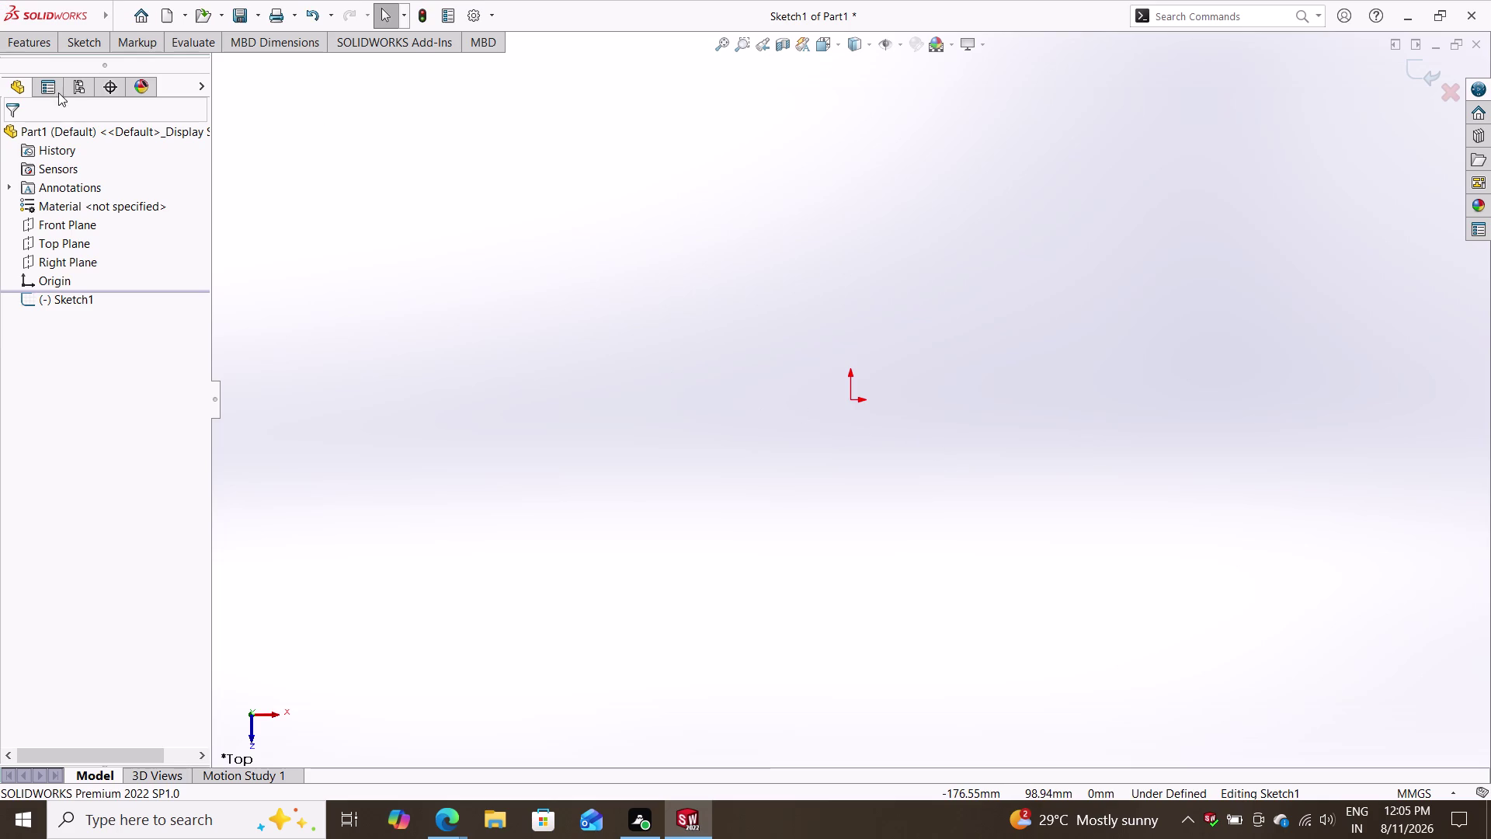
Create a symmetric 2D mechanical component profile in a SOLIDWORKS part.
Show the Sketch commands and start the Circle tool in the empty top-plane sketch.
click(78, 45)
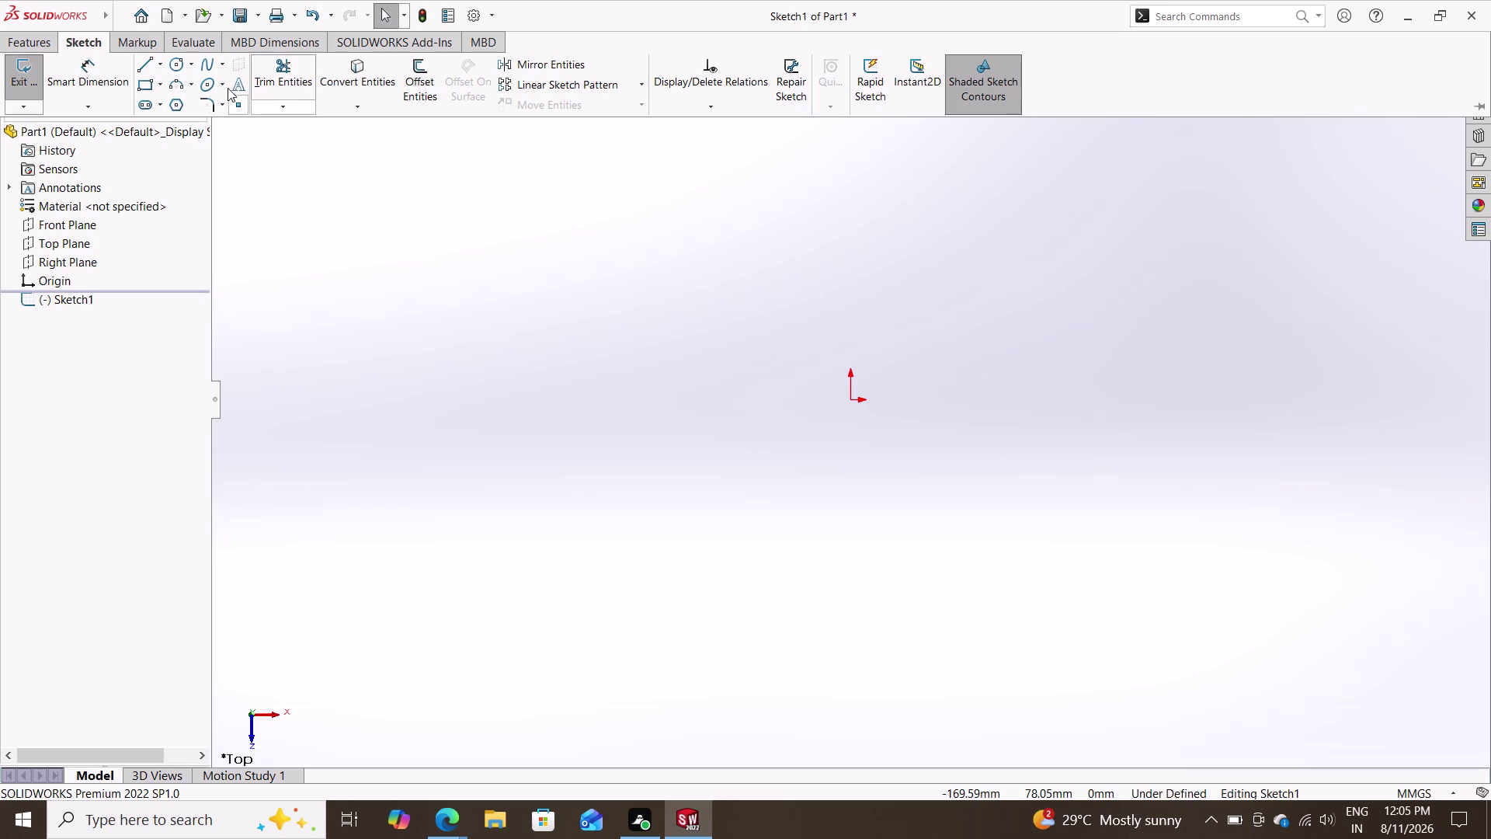
click(170, 59)
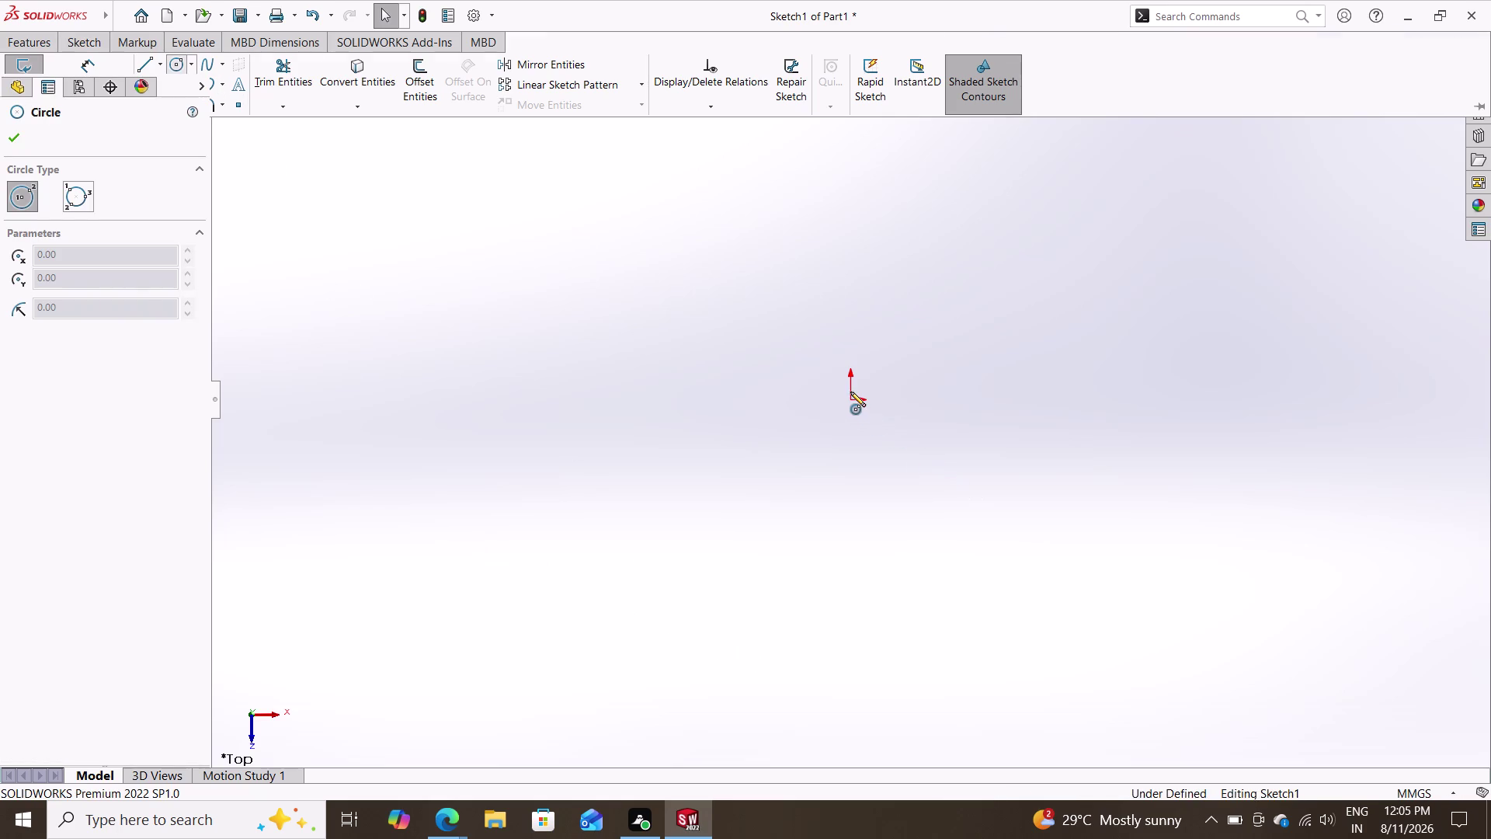
Draw a smaller inner circle and a larger outer circle, both centred on the origin.
click(850, 397)
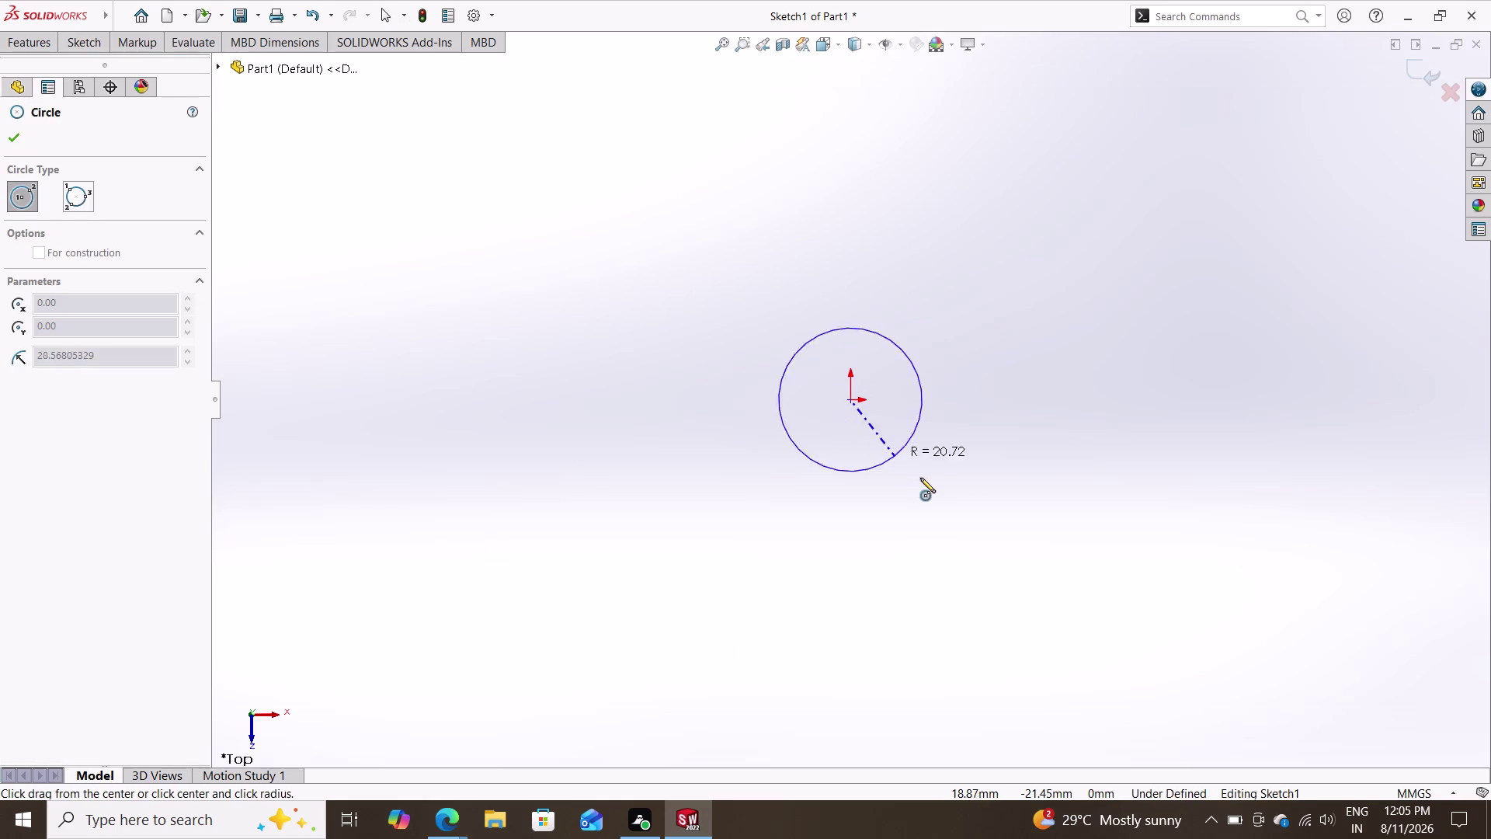
click(937, 506)
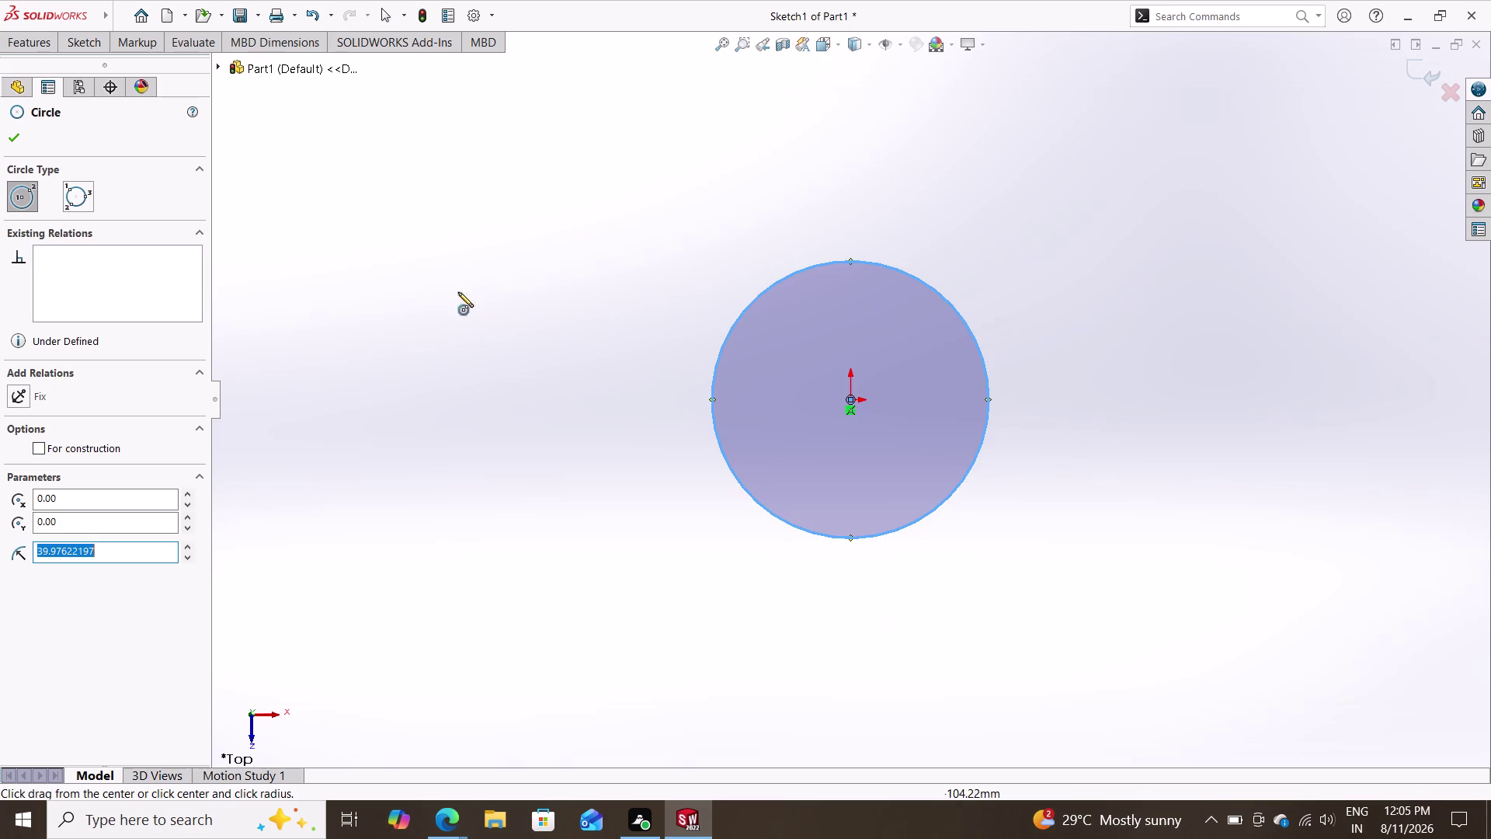
click(75, 52)
click(172, 62)
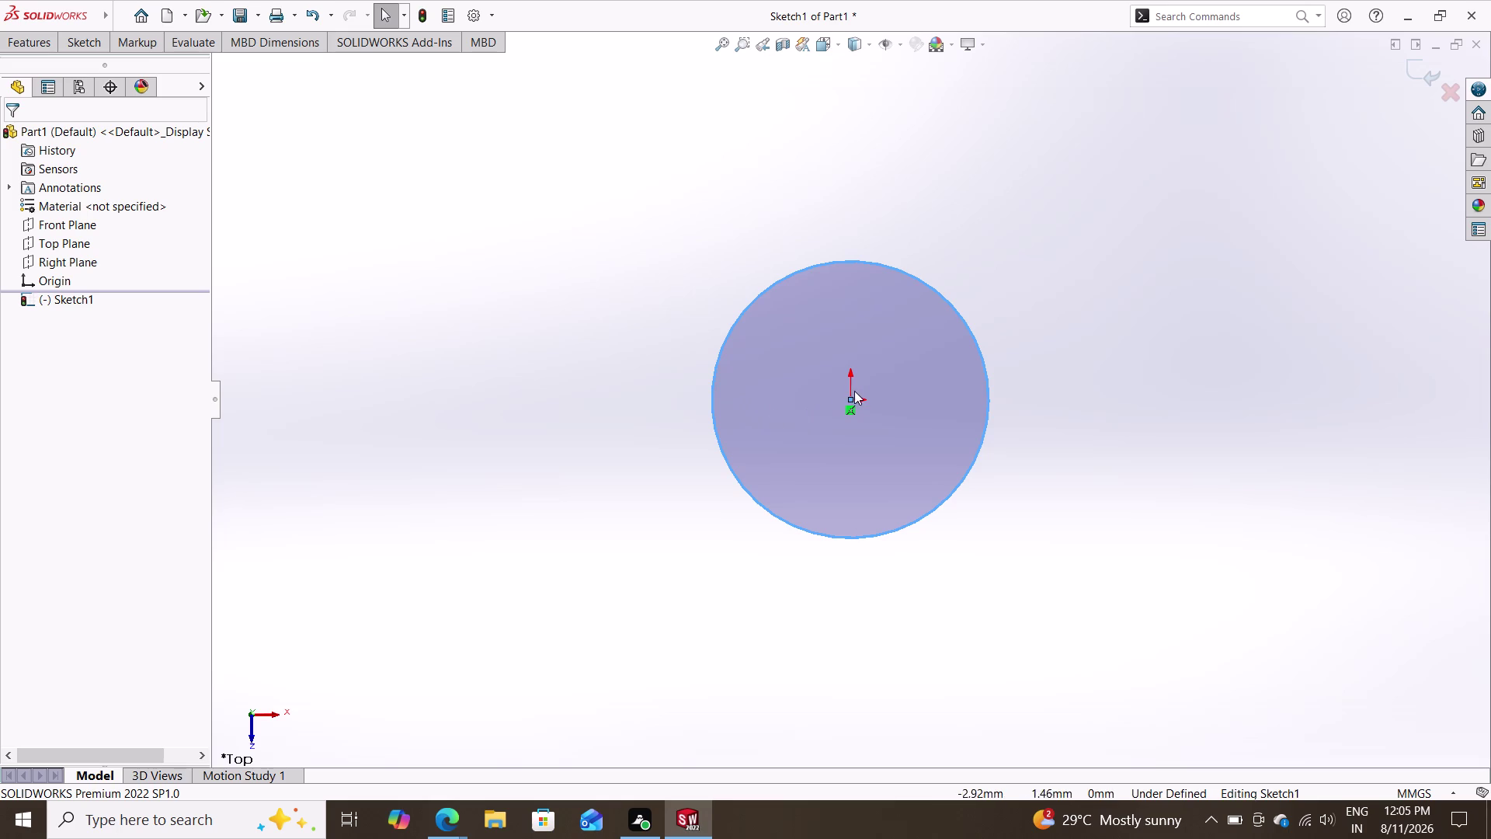
click(86, 41)
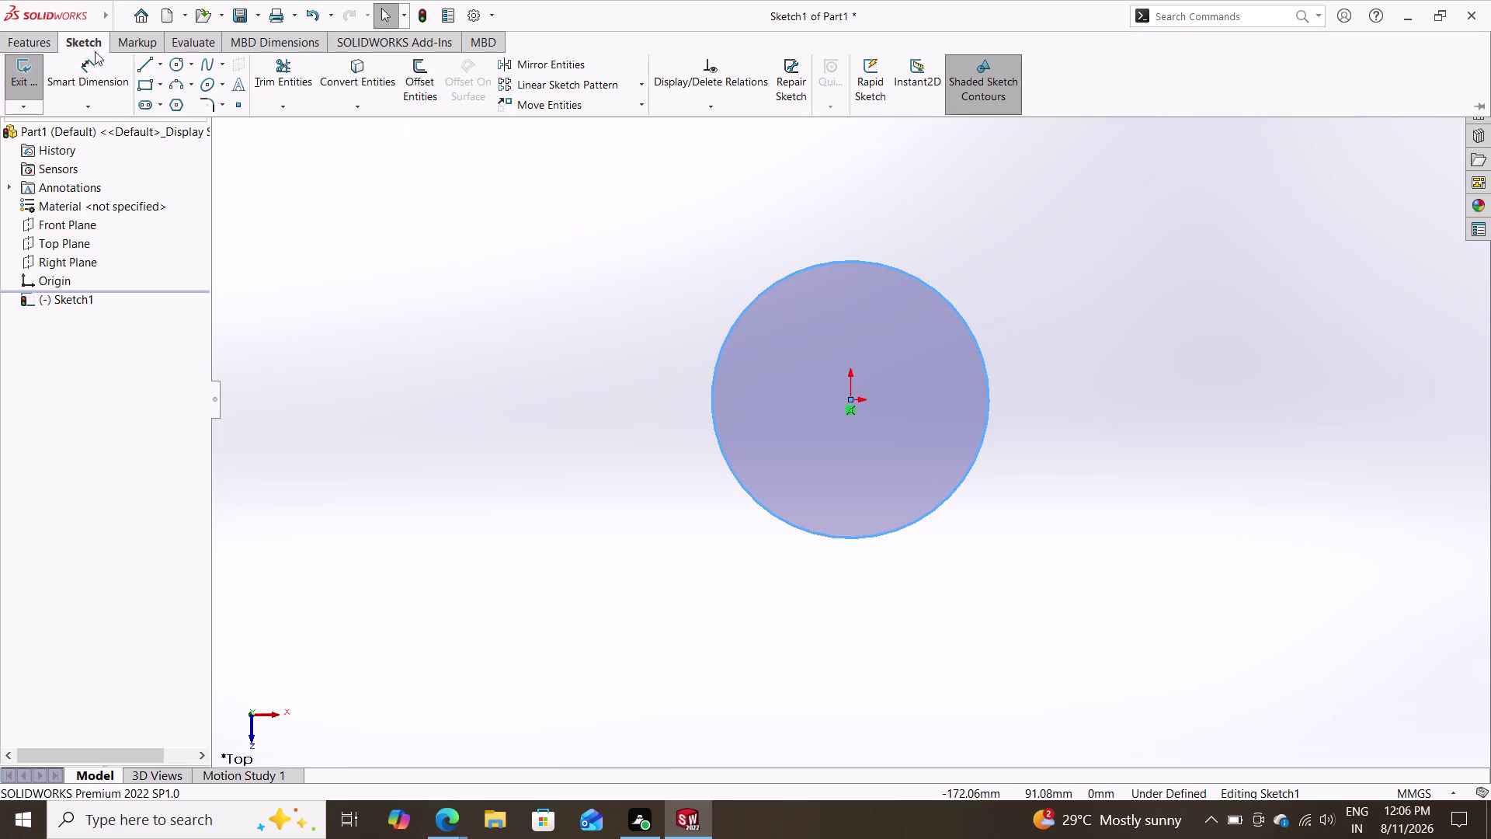
click(181, 73)
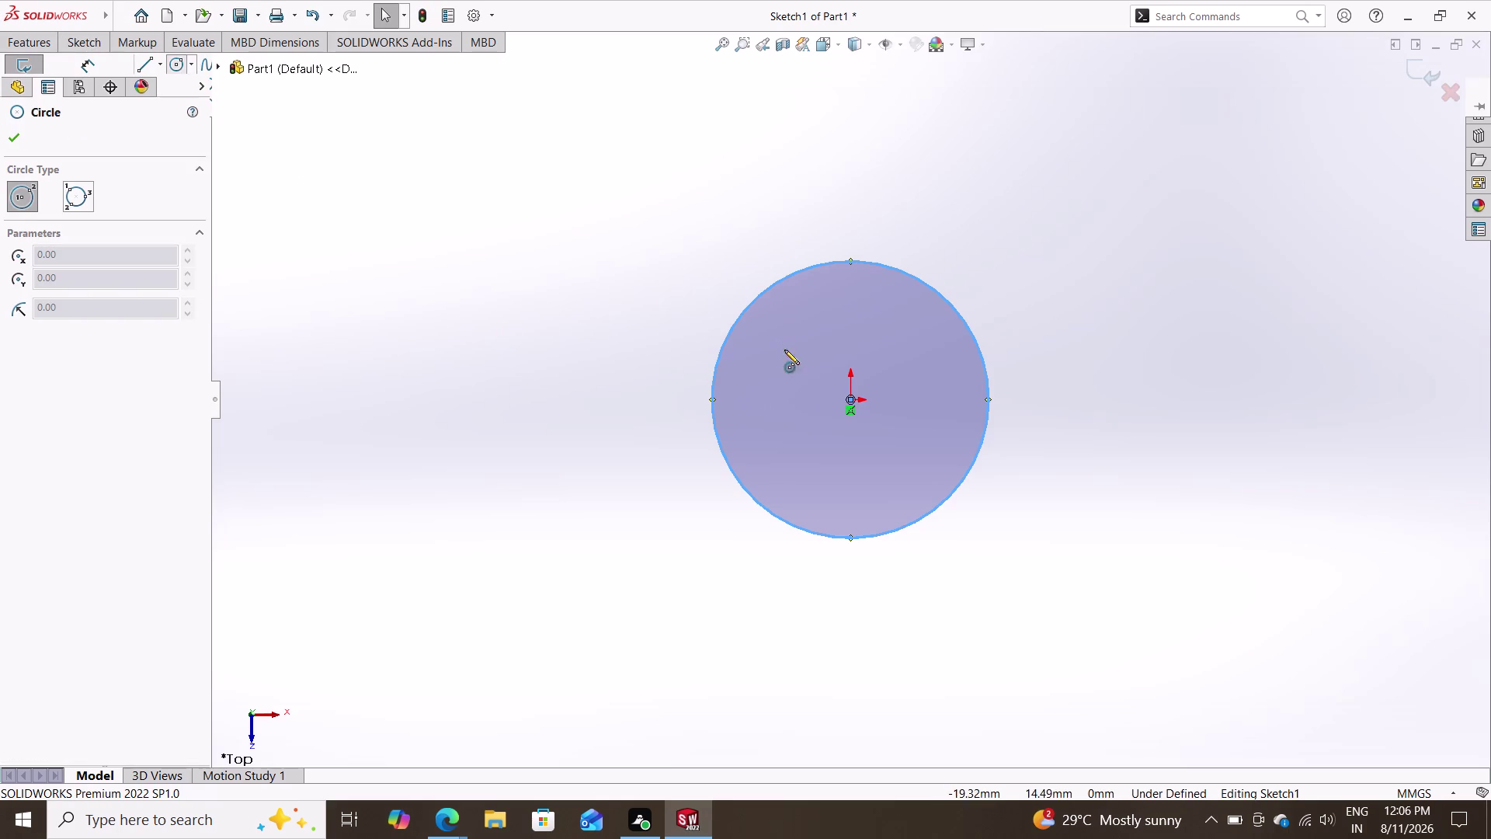
click(851, 401)
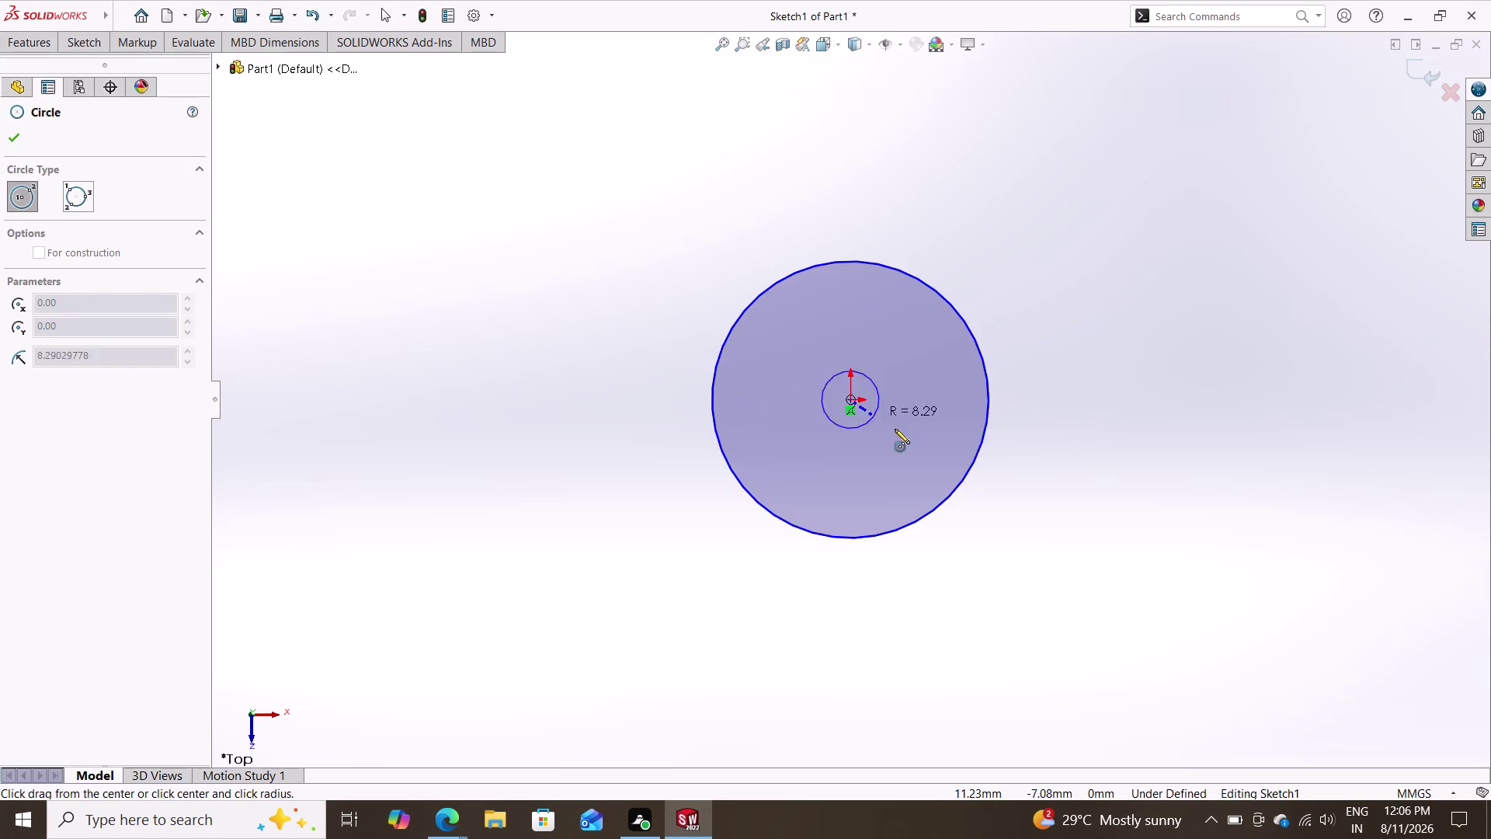
click(1048, 576)
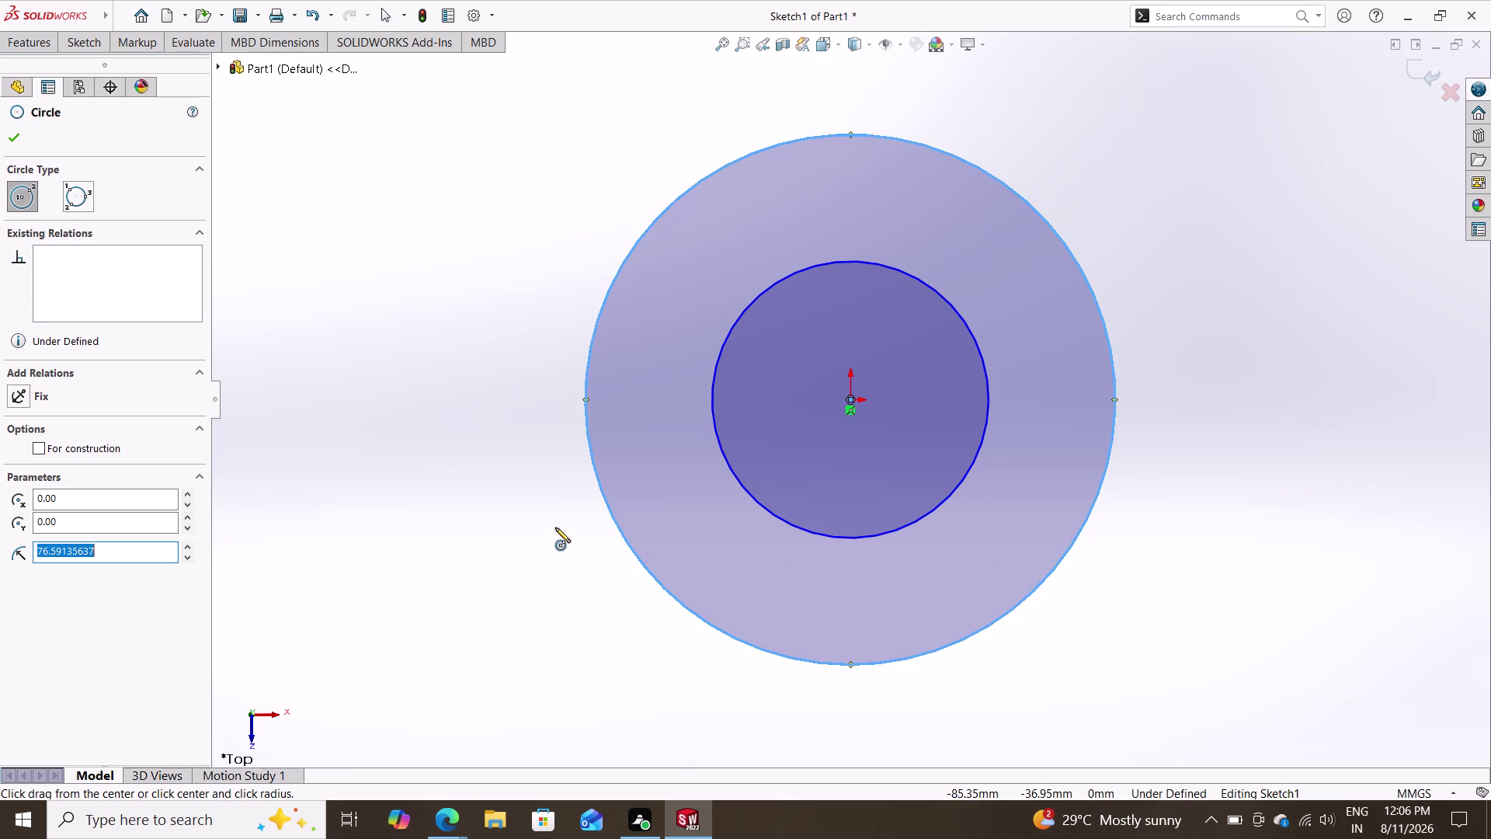
key(Escape)
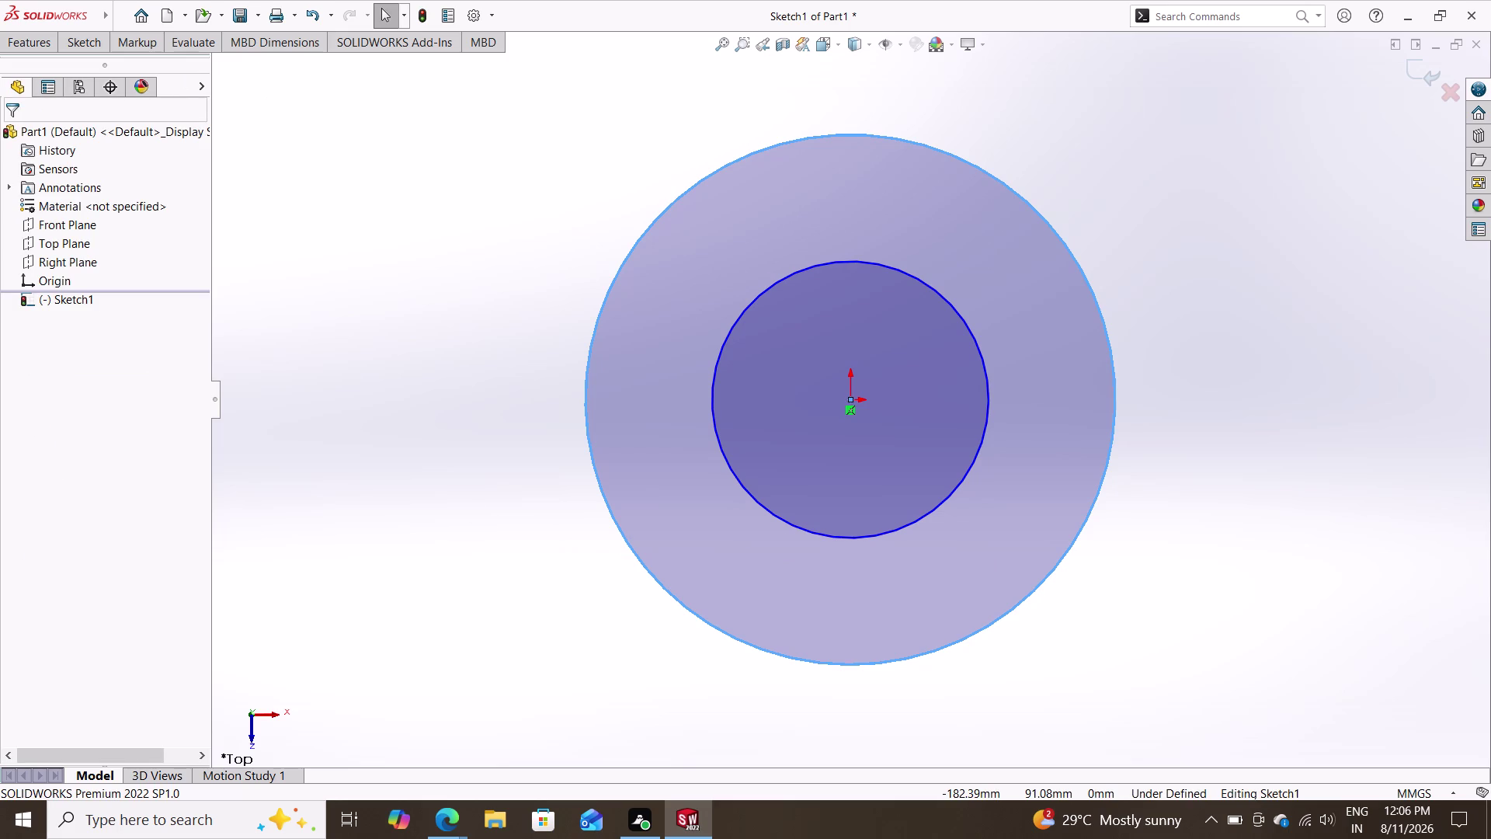
click(78, 35)
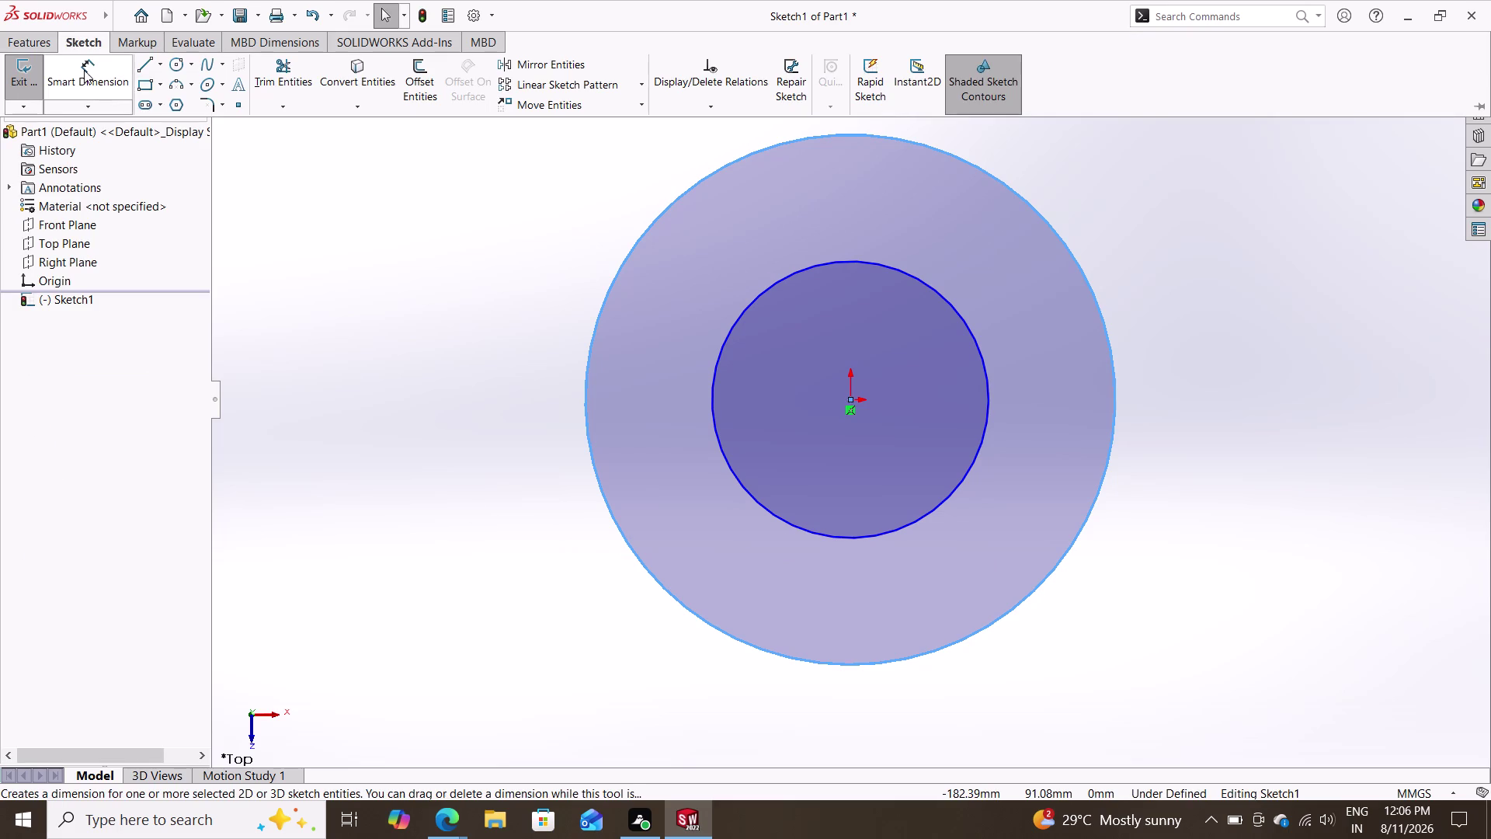
Dimension the inner circle to a 26 mm diameter.
click(84, 75)
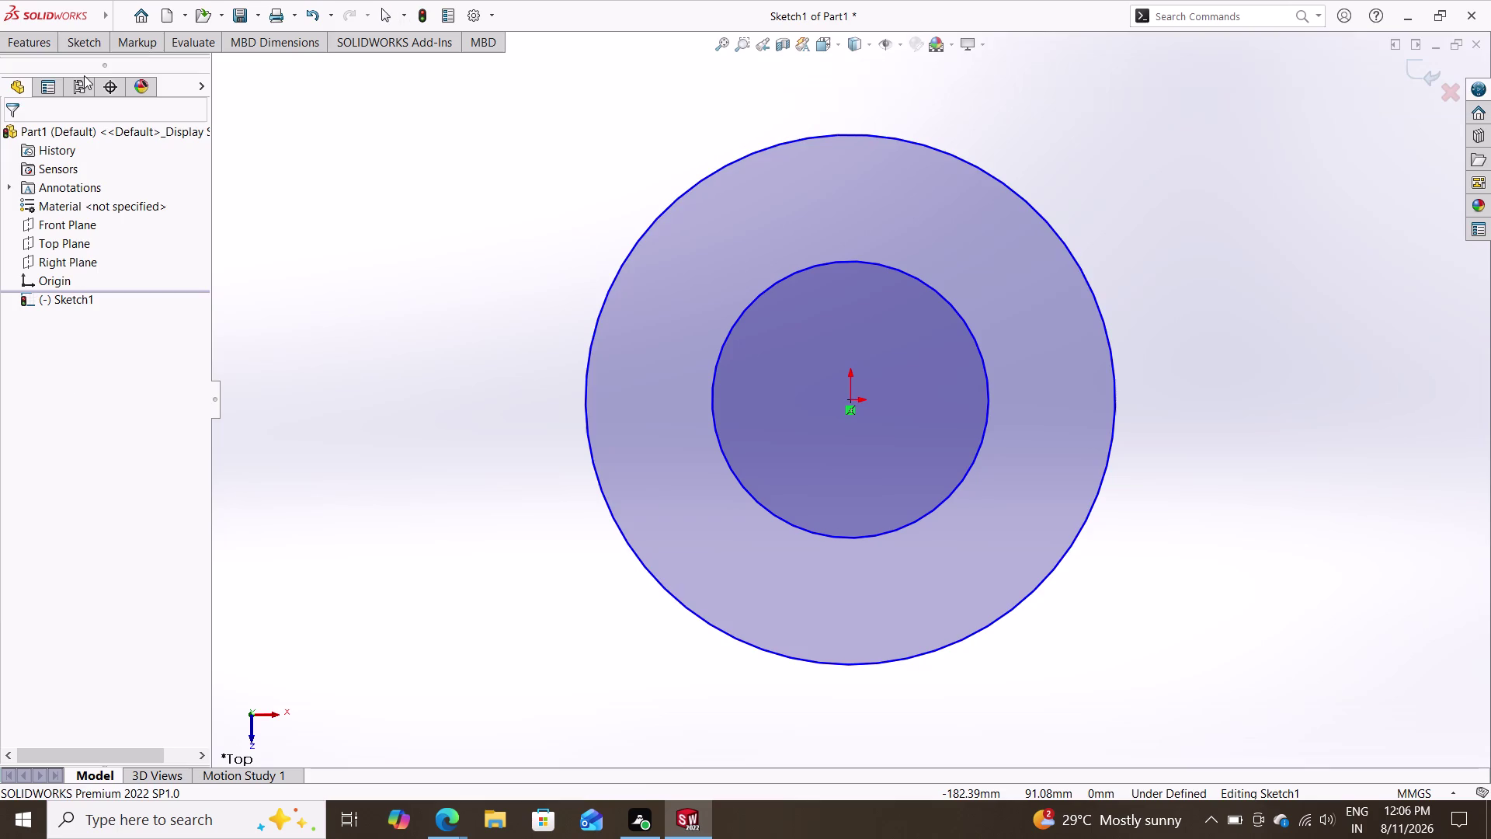
click(932, 291)
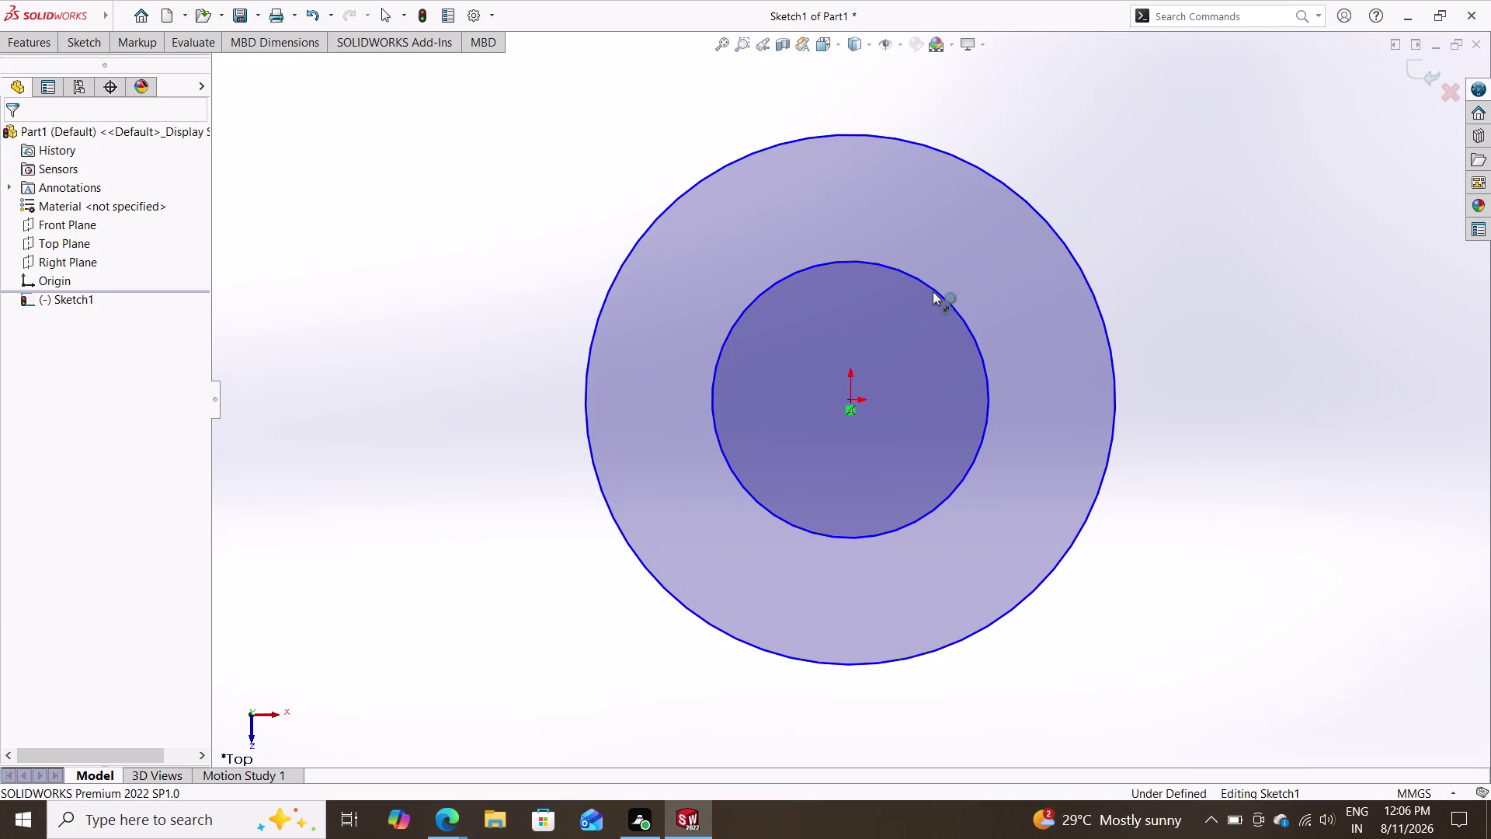
click(1090, 192)
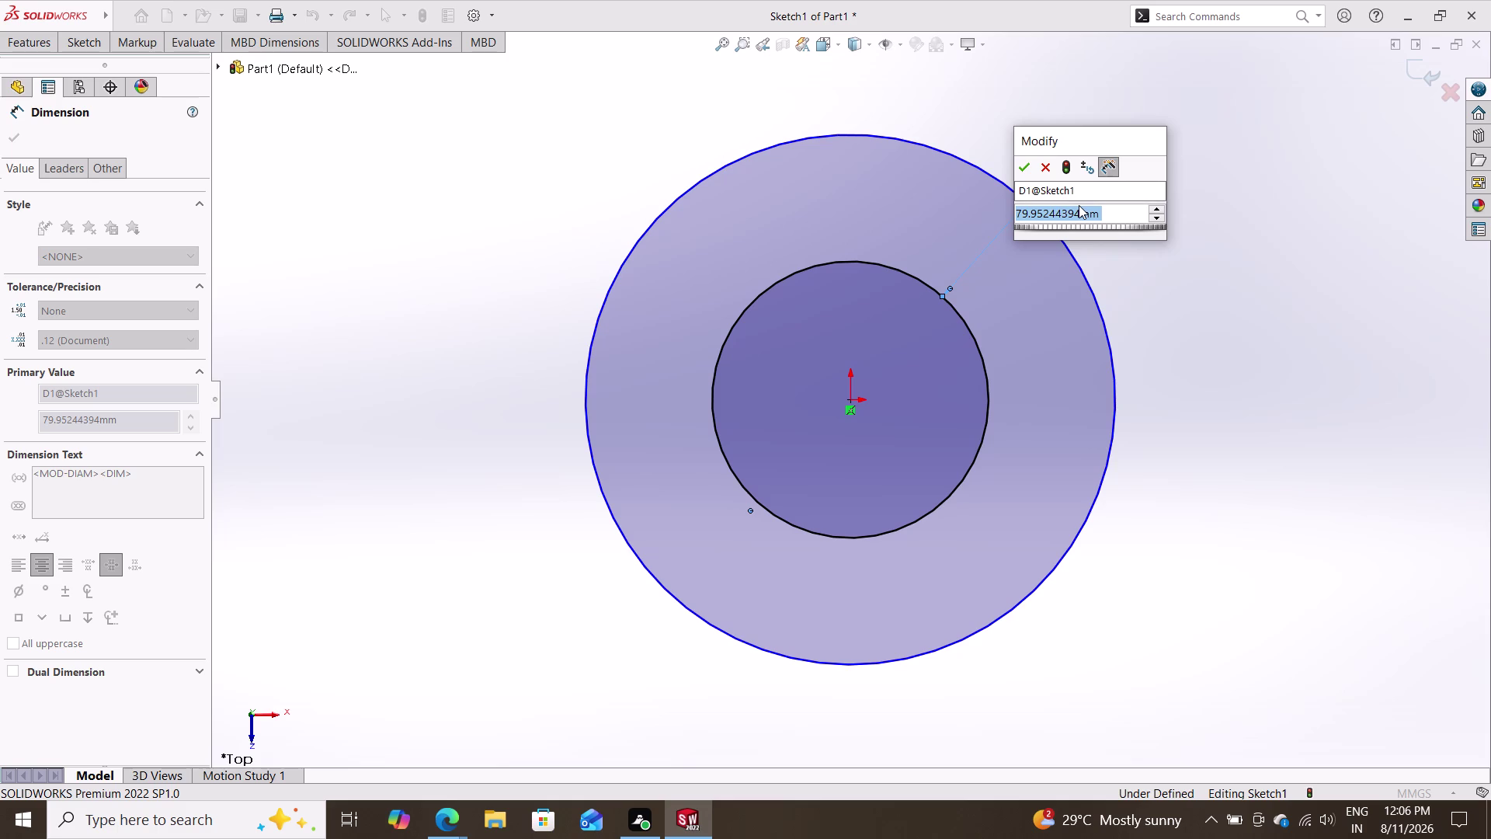
text(26)
key(Return)
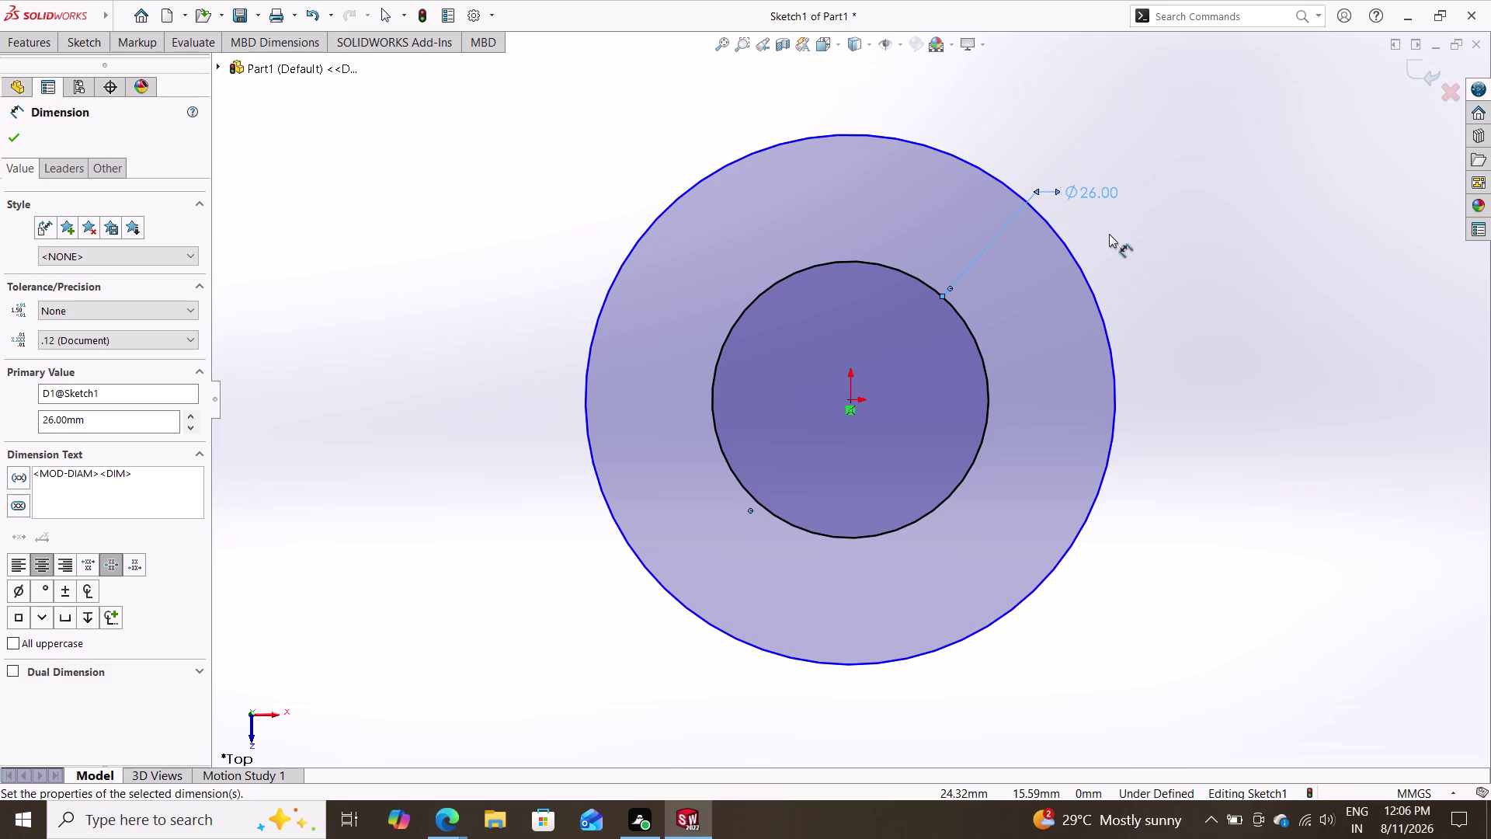
Dimension the outer circle to a 90 mm diameter, fully defining the sketch.
click(1080, 263)
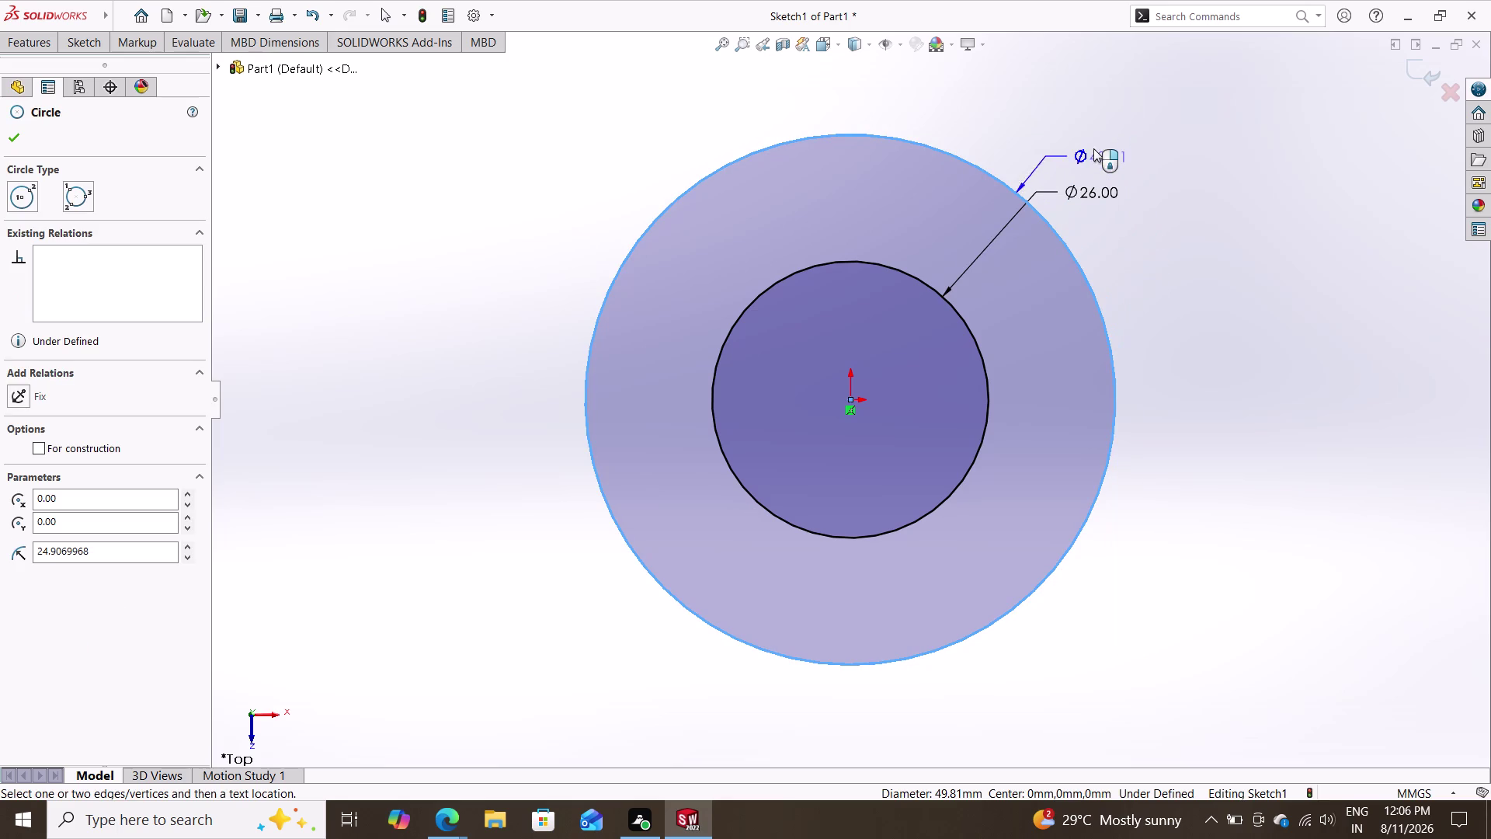
click(1076, 141)
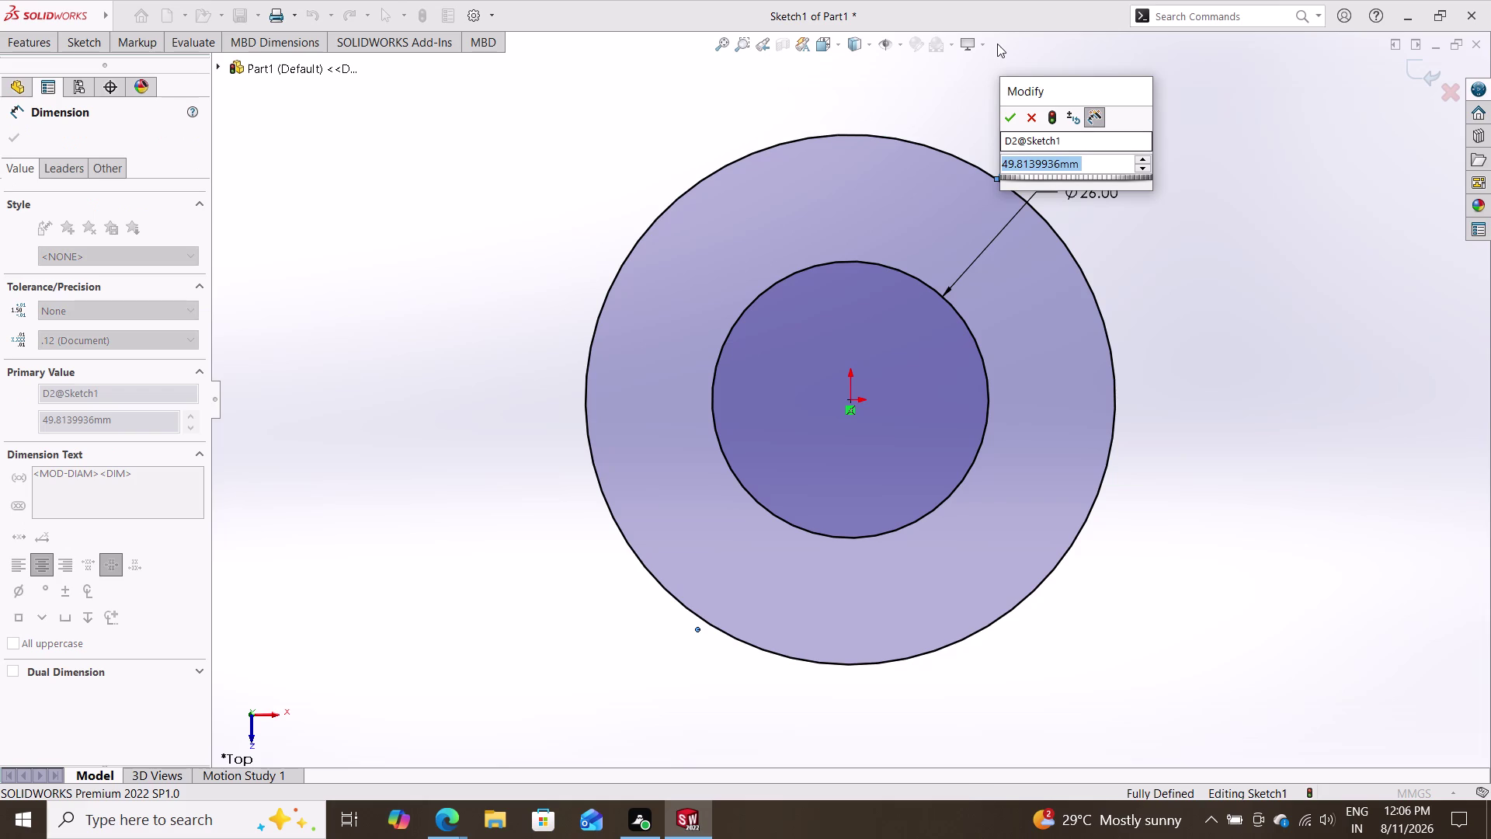
text(90)
key(Return)
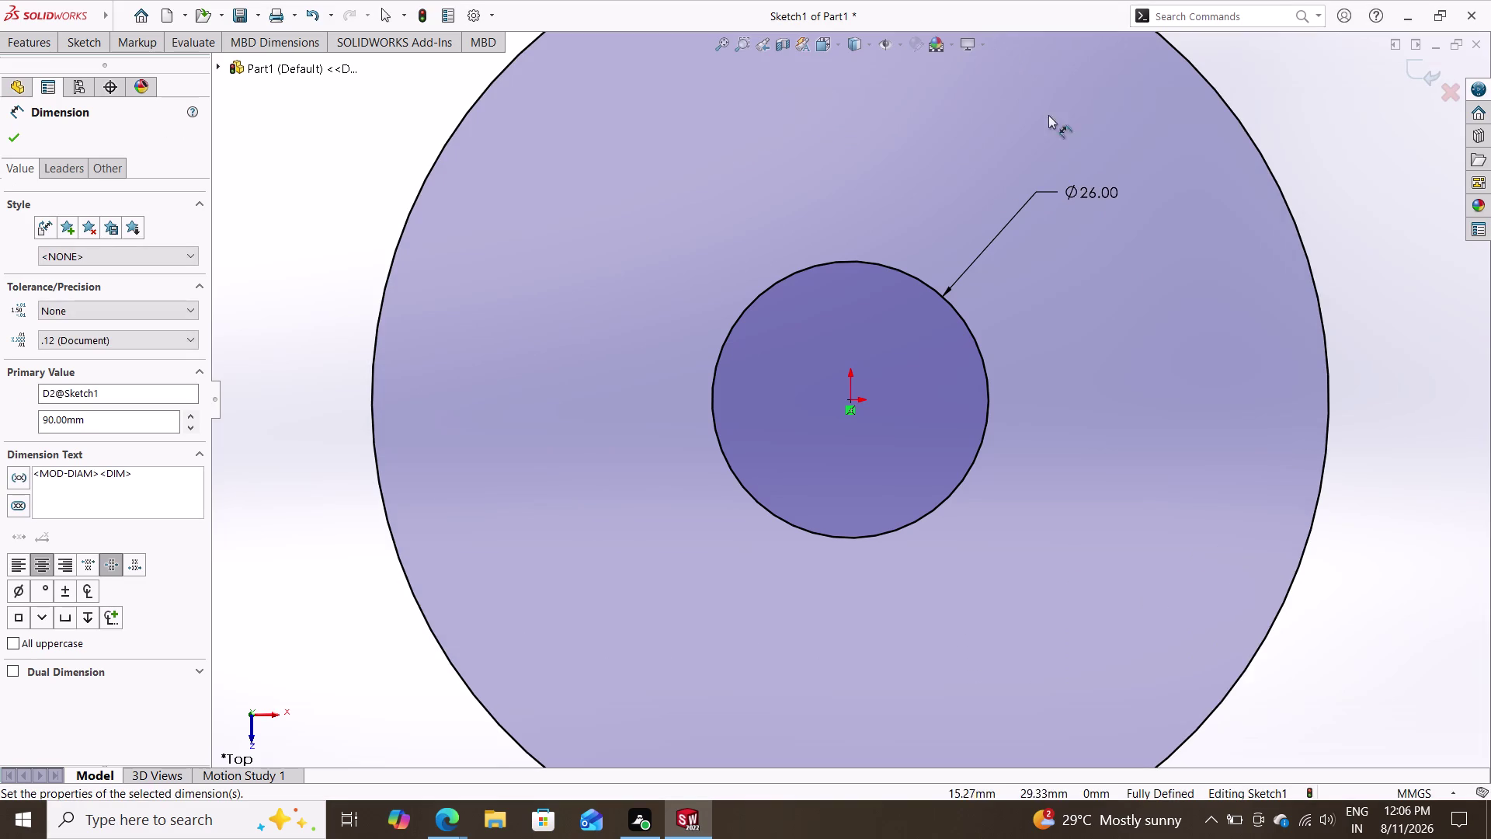
scroll(down, 3)
scroll(up, 3)
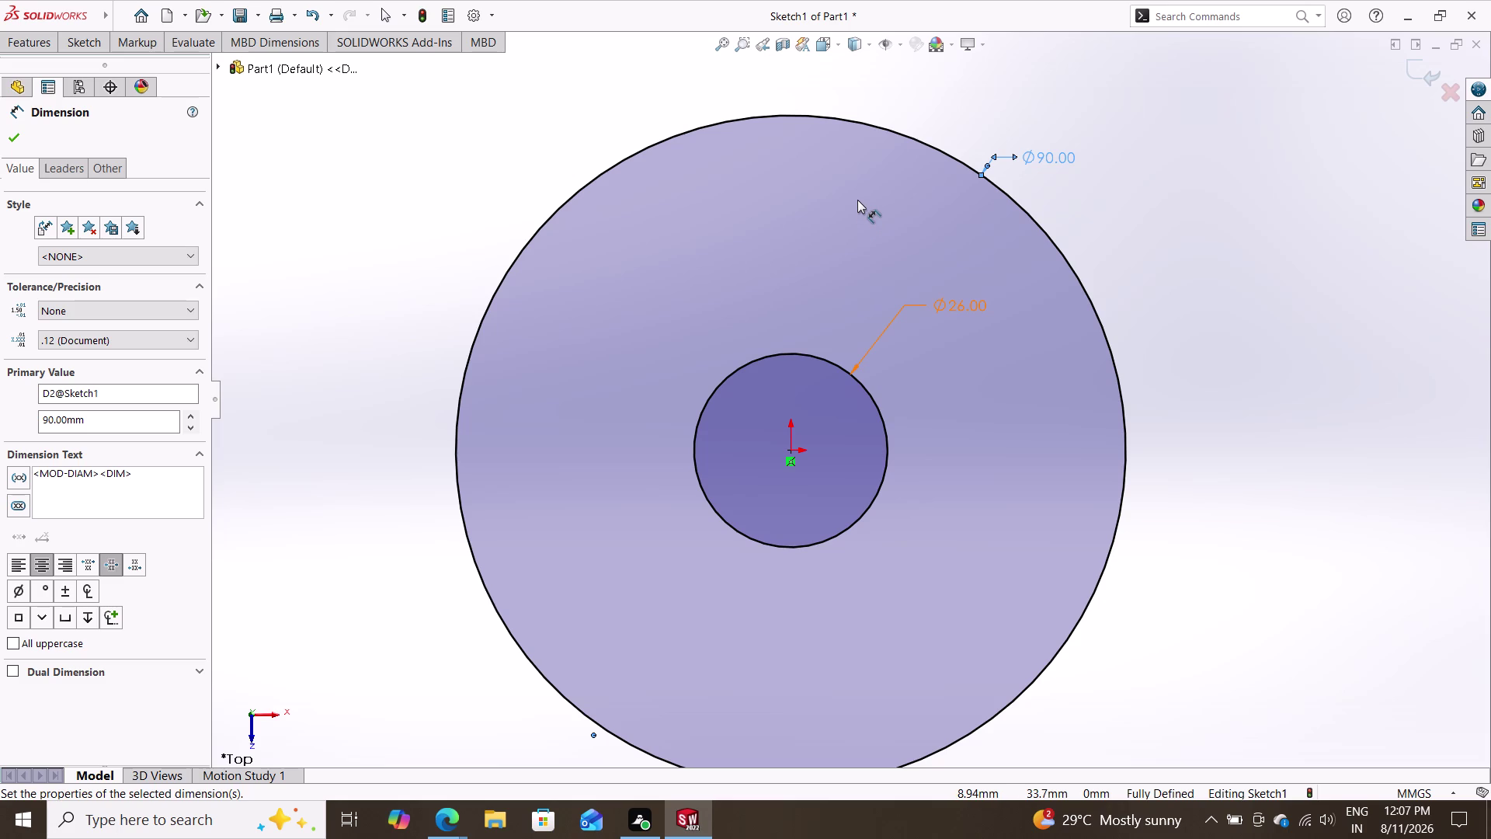
key(Escape)
key(Escape)
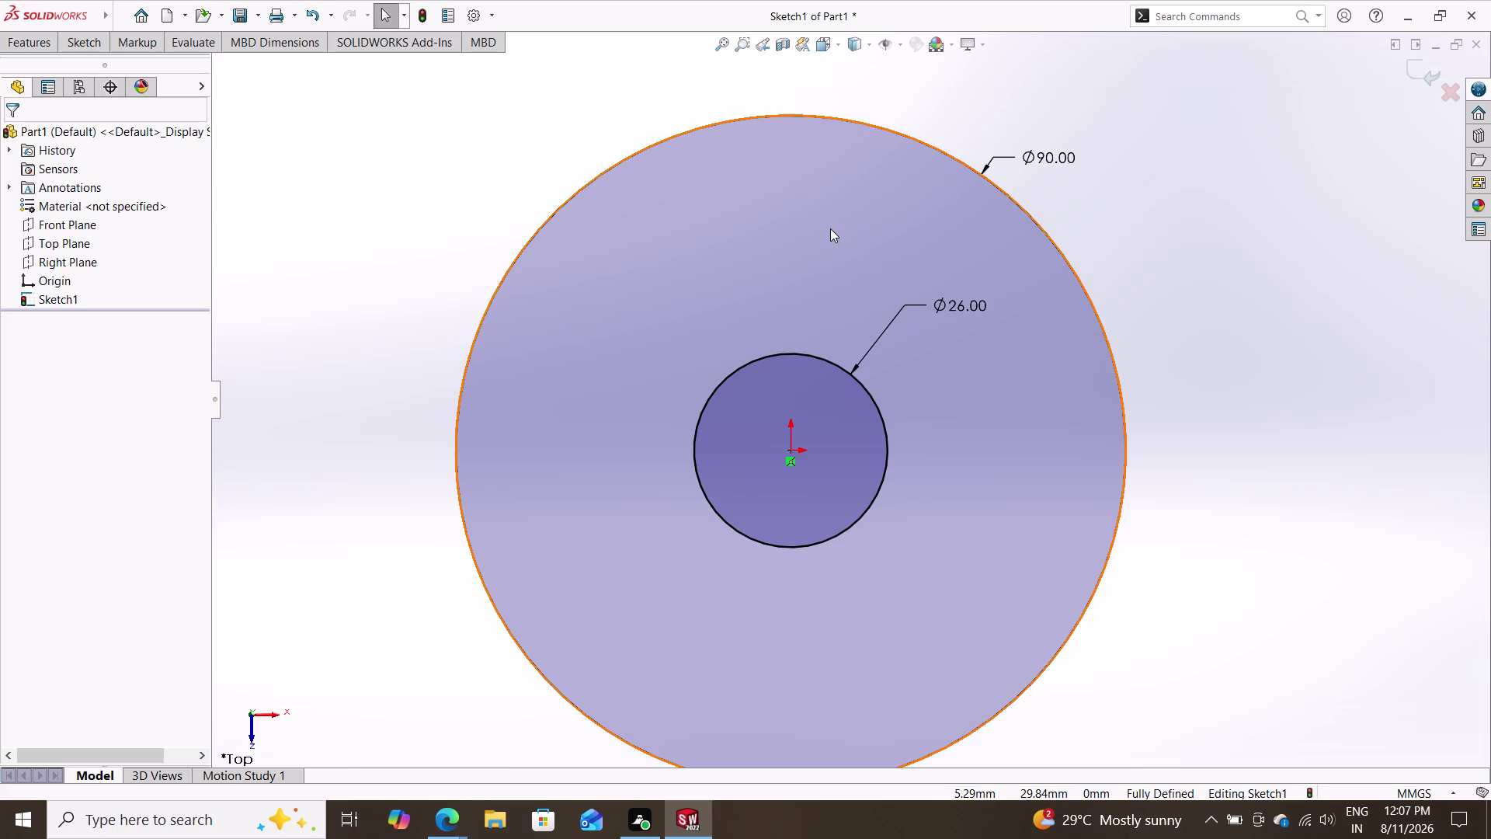
click(89, 42)
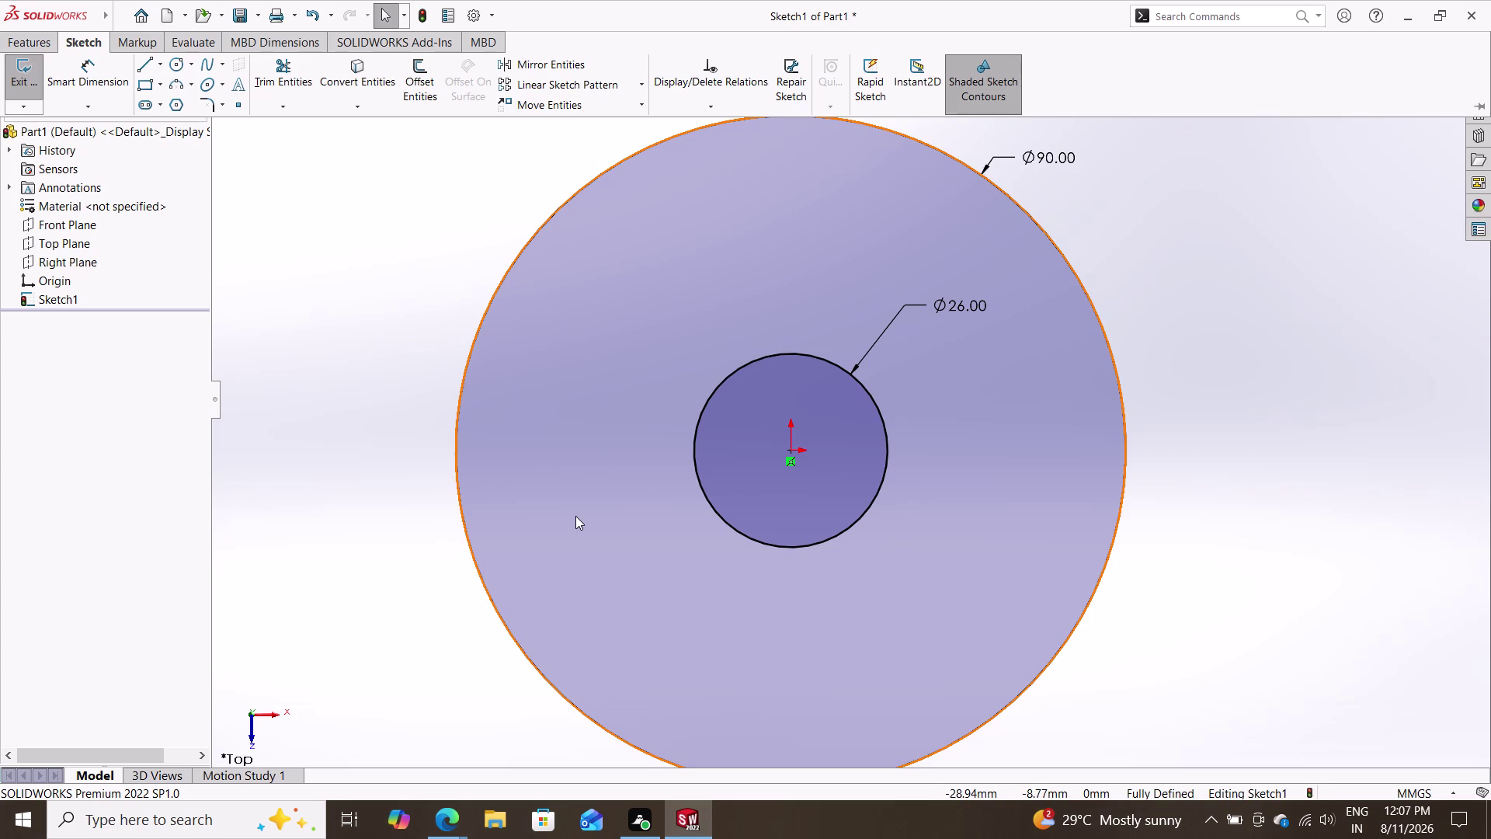
Zoom the view and start the Circle tool for a third circle.
scroll(down, 3)
scroll(up, 3)
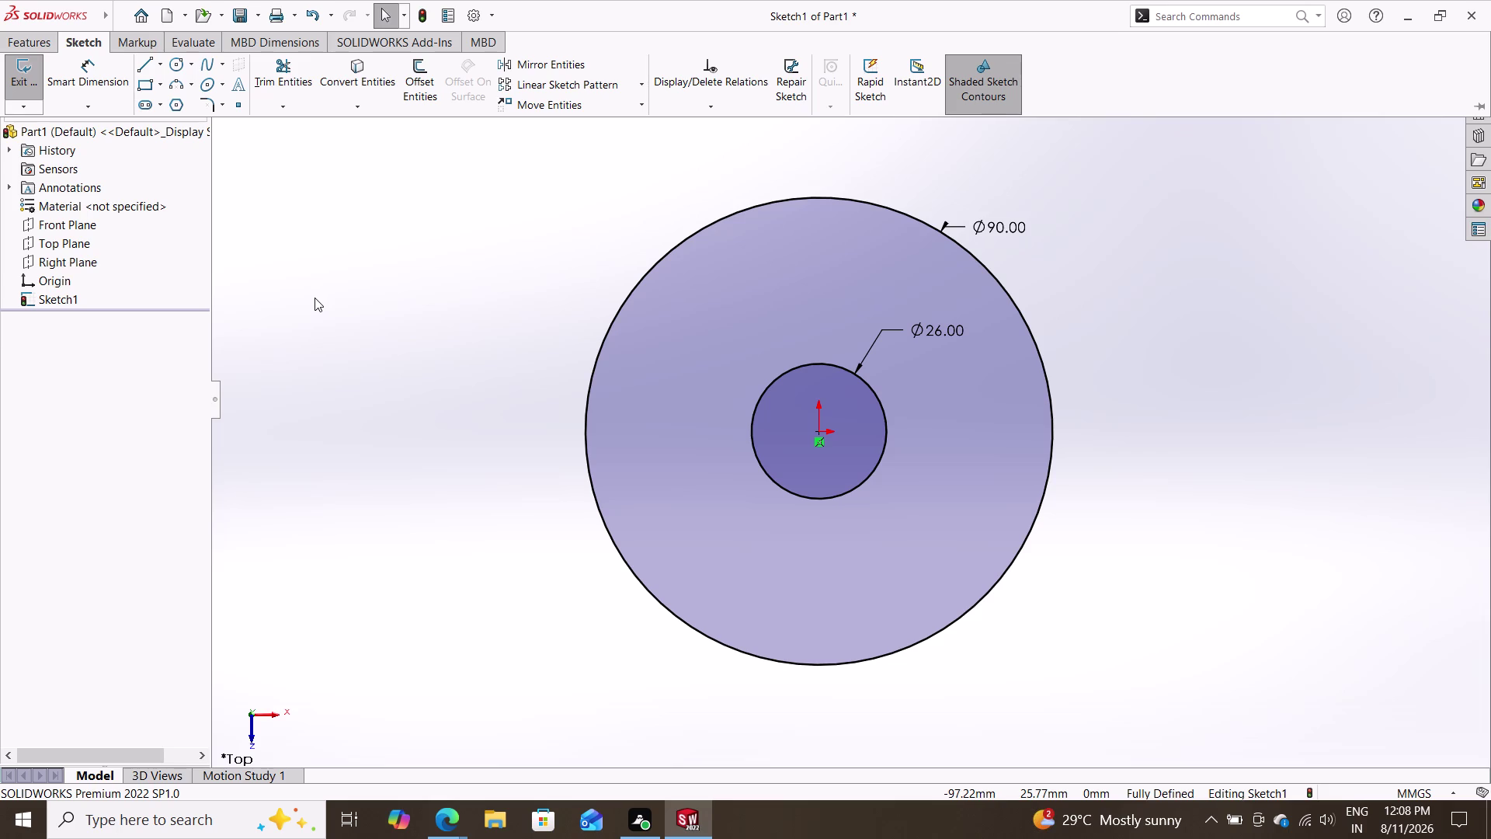
click(174, 68)
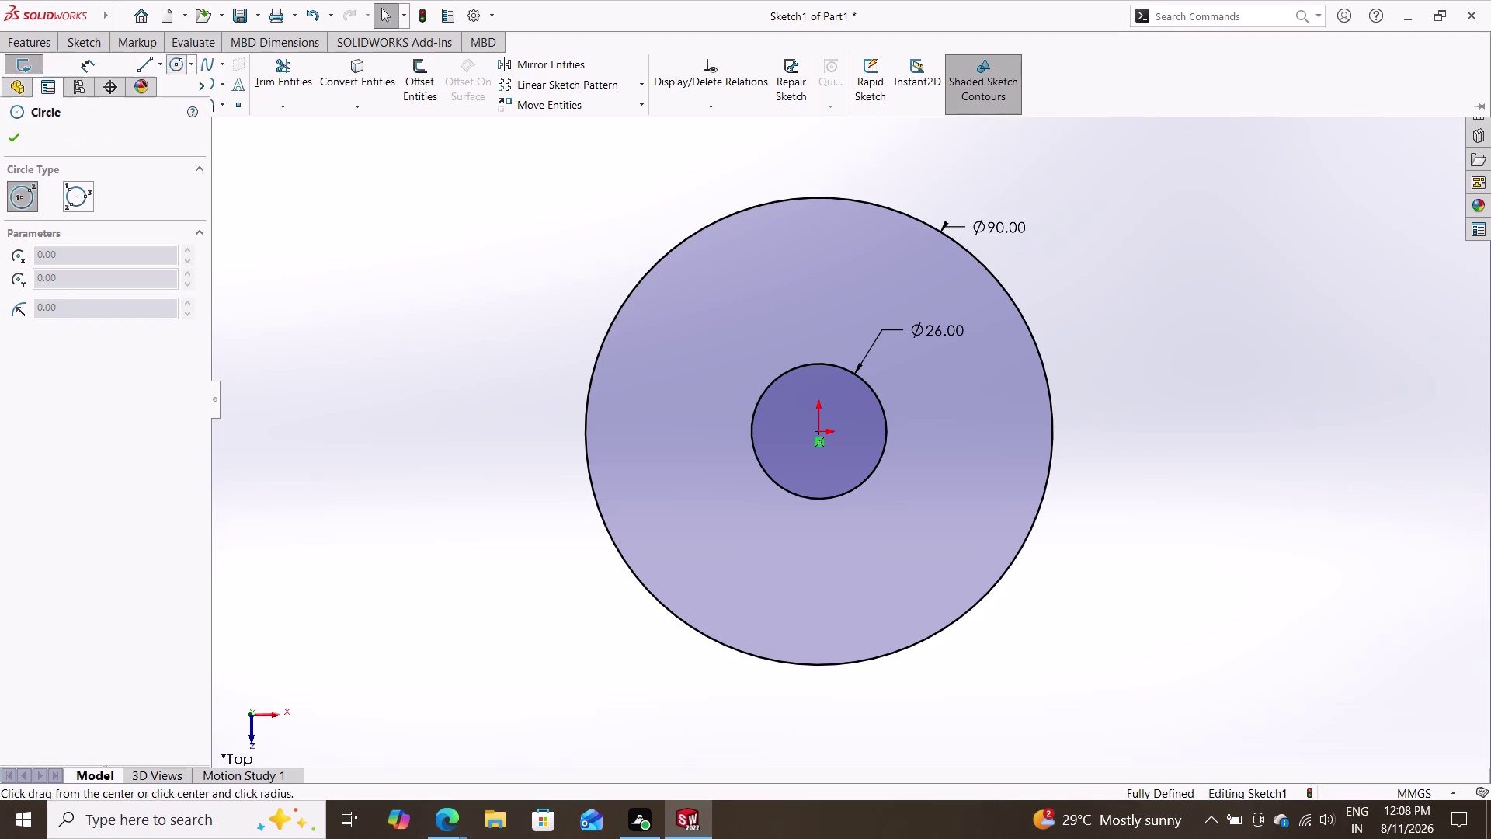
Draw a third circle on the origin, outside the 90 mm circle.
click(816, 434)
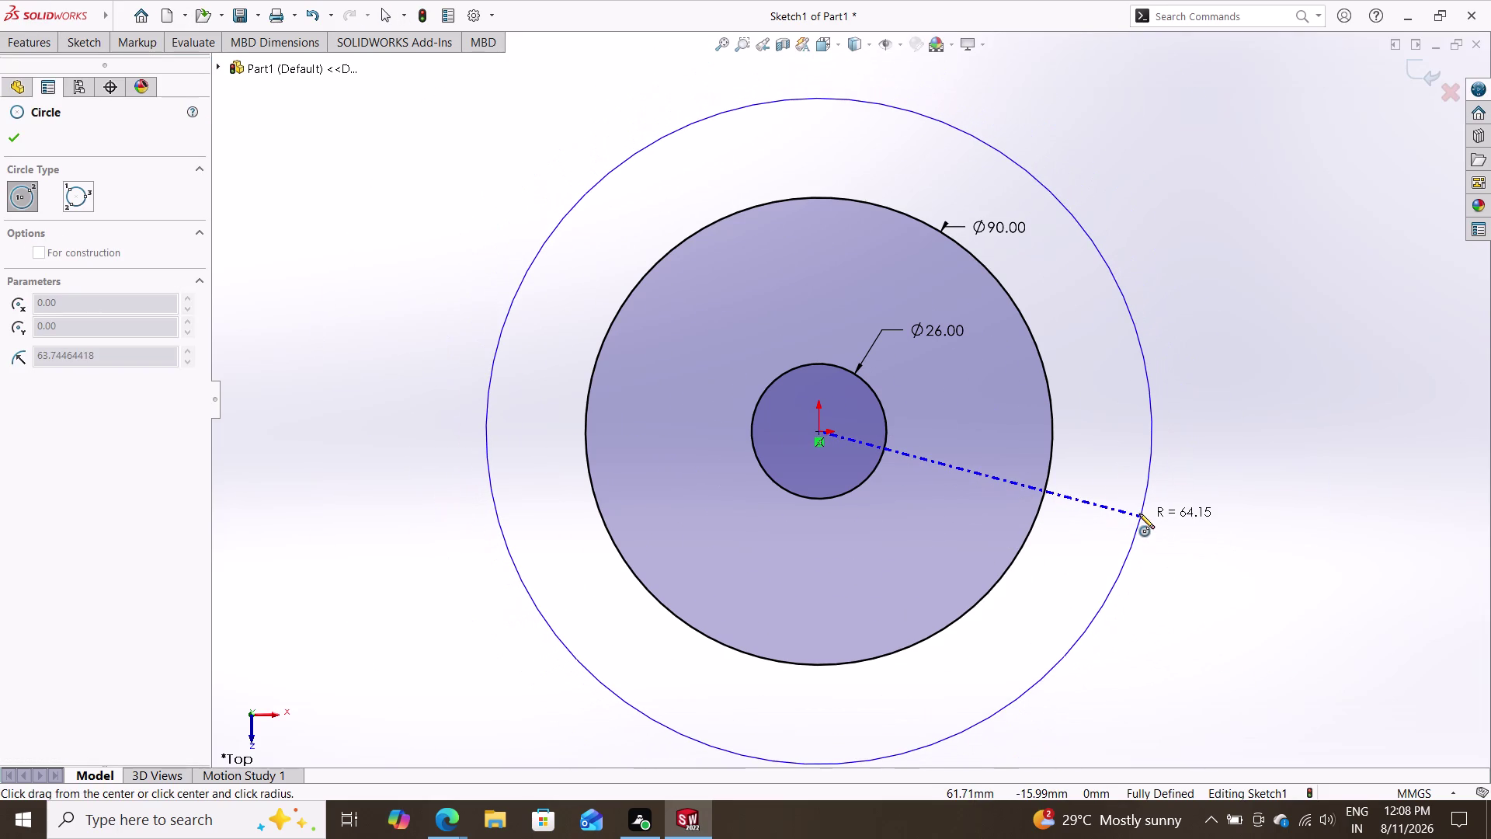
click(1139, 513)
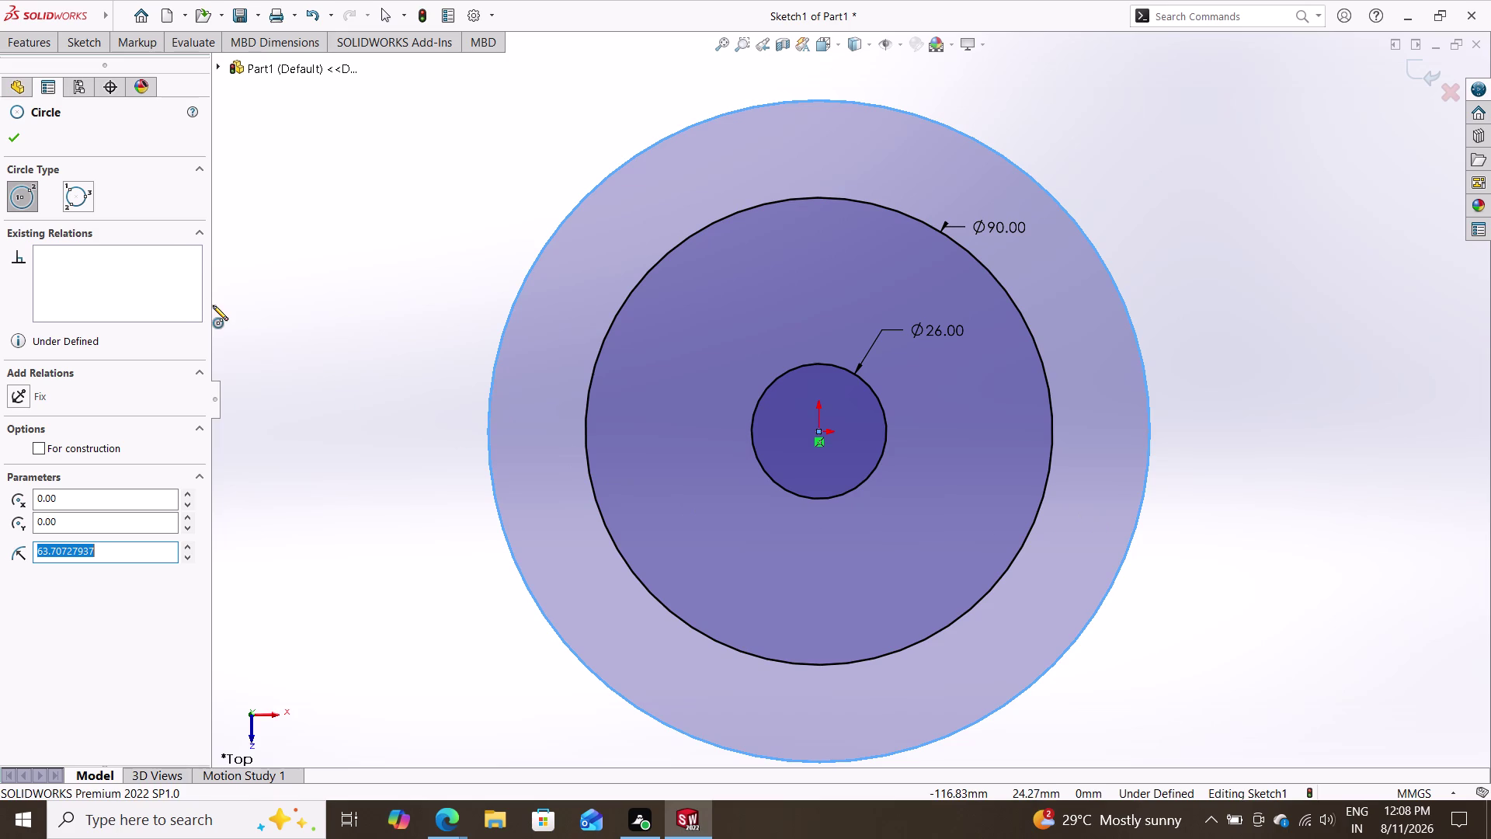
double_click(9, 134)
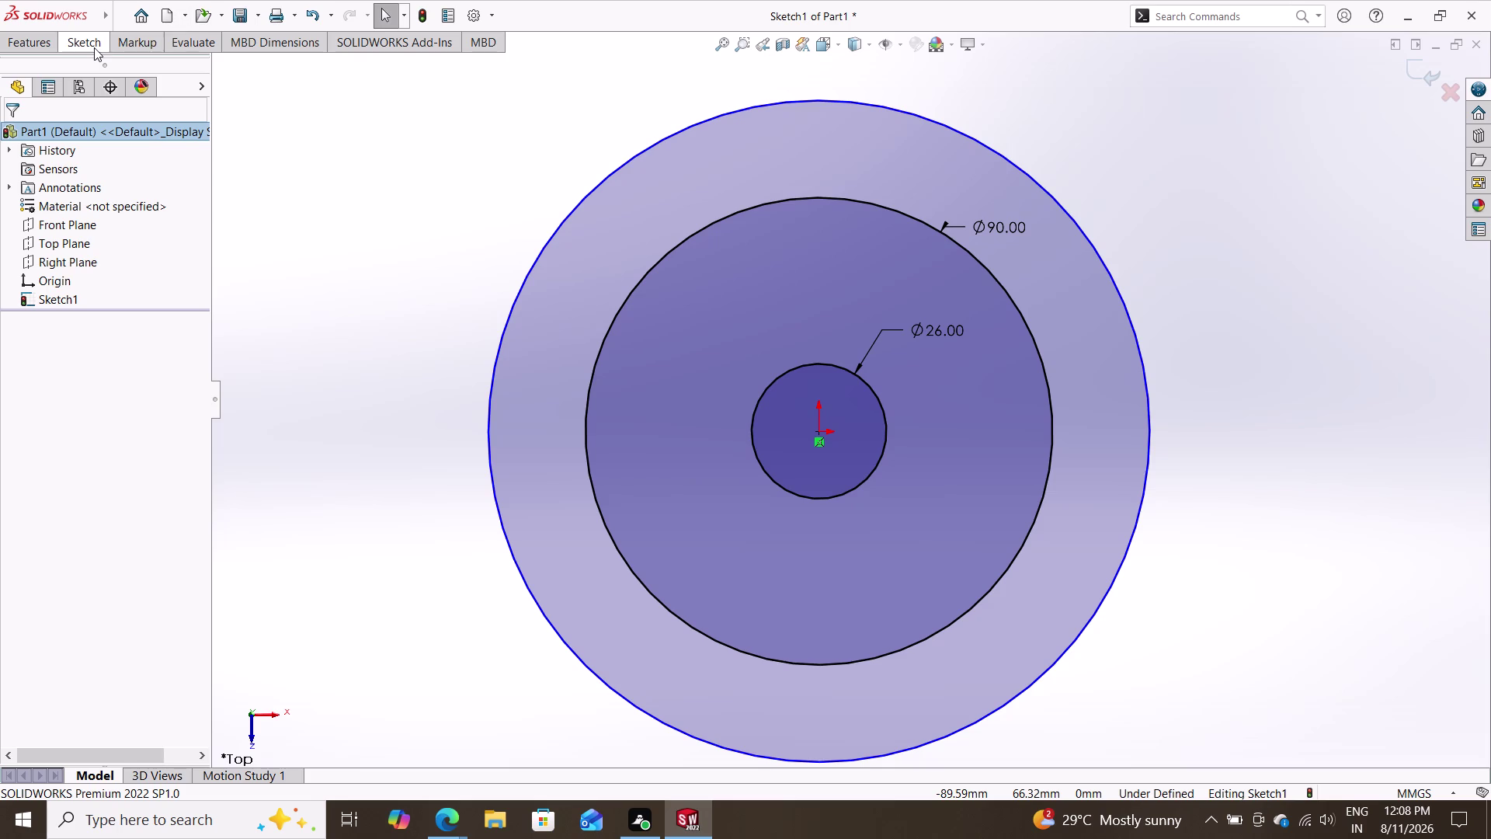
Dimension the largest circle to a 160 mm diameter.
click(94, 47)
click(105, 73)
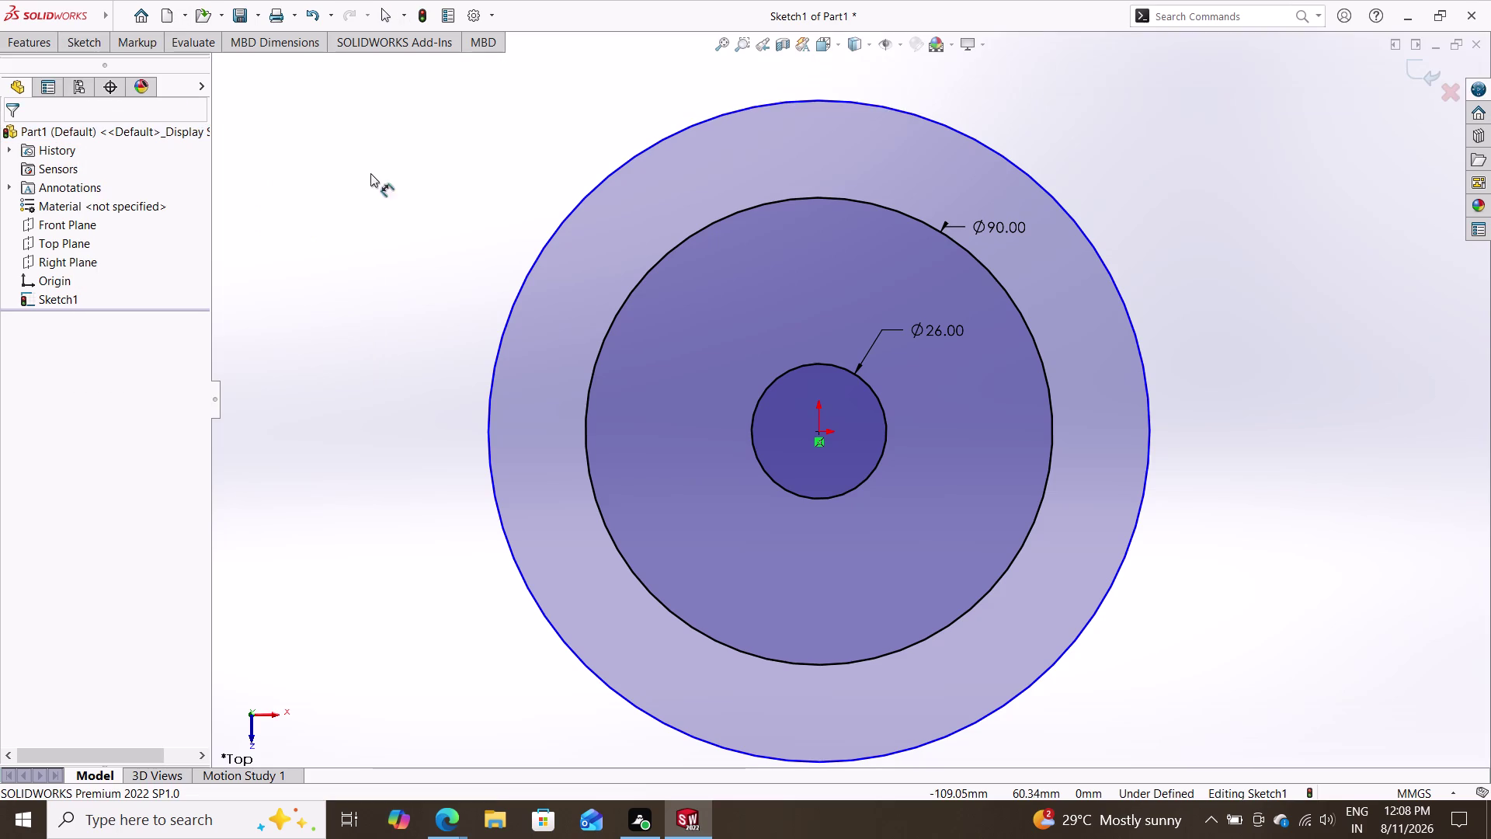
click(1065, 215)
click(1115, 174)
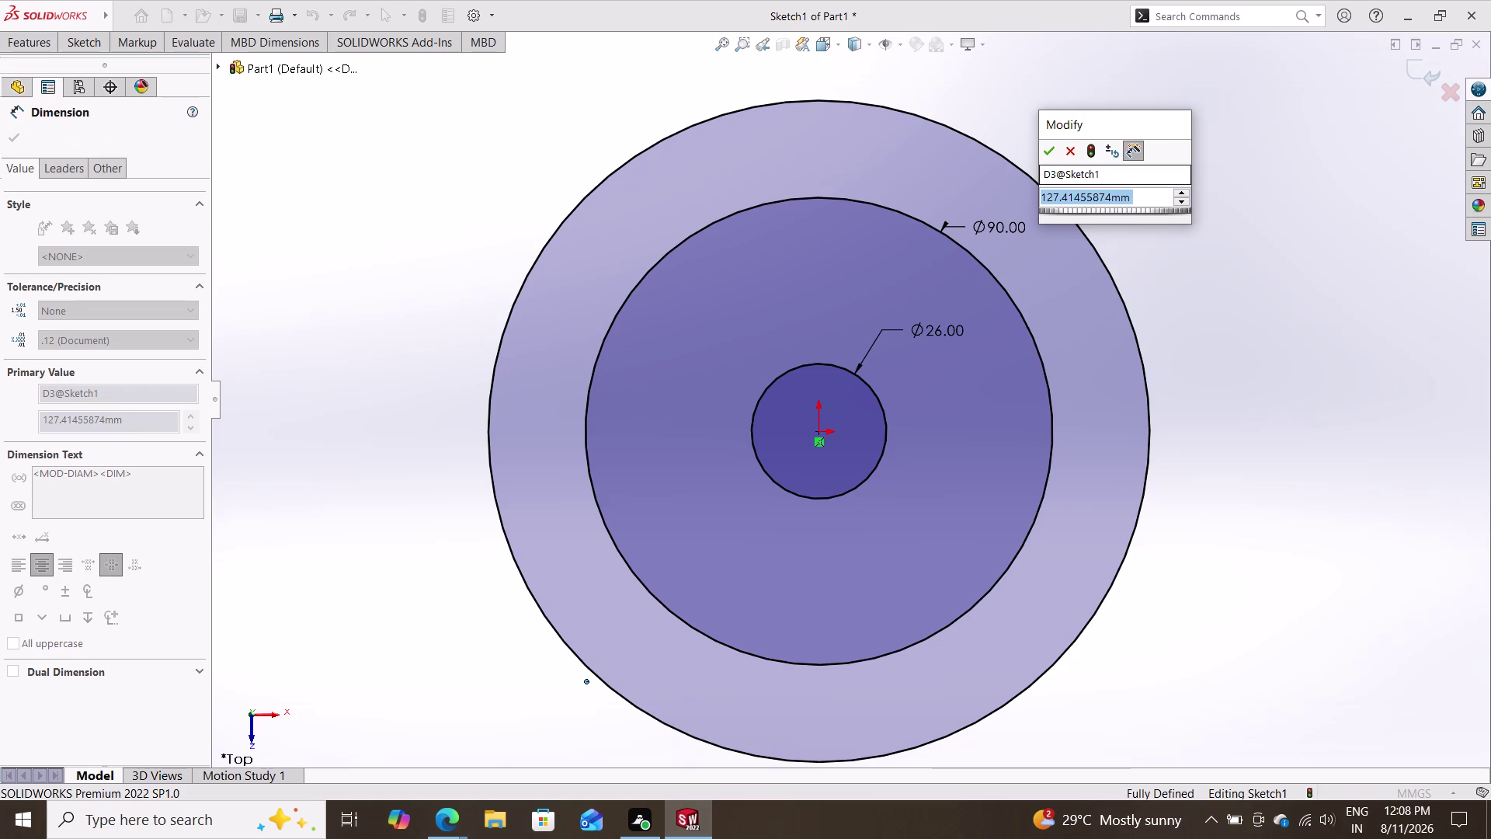
text(80+8)
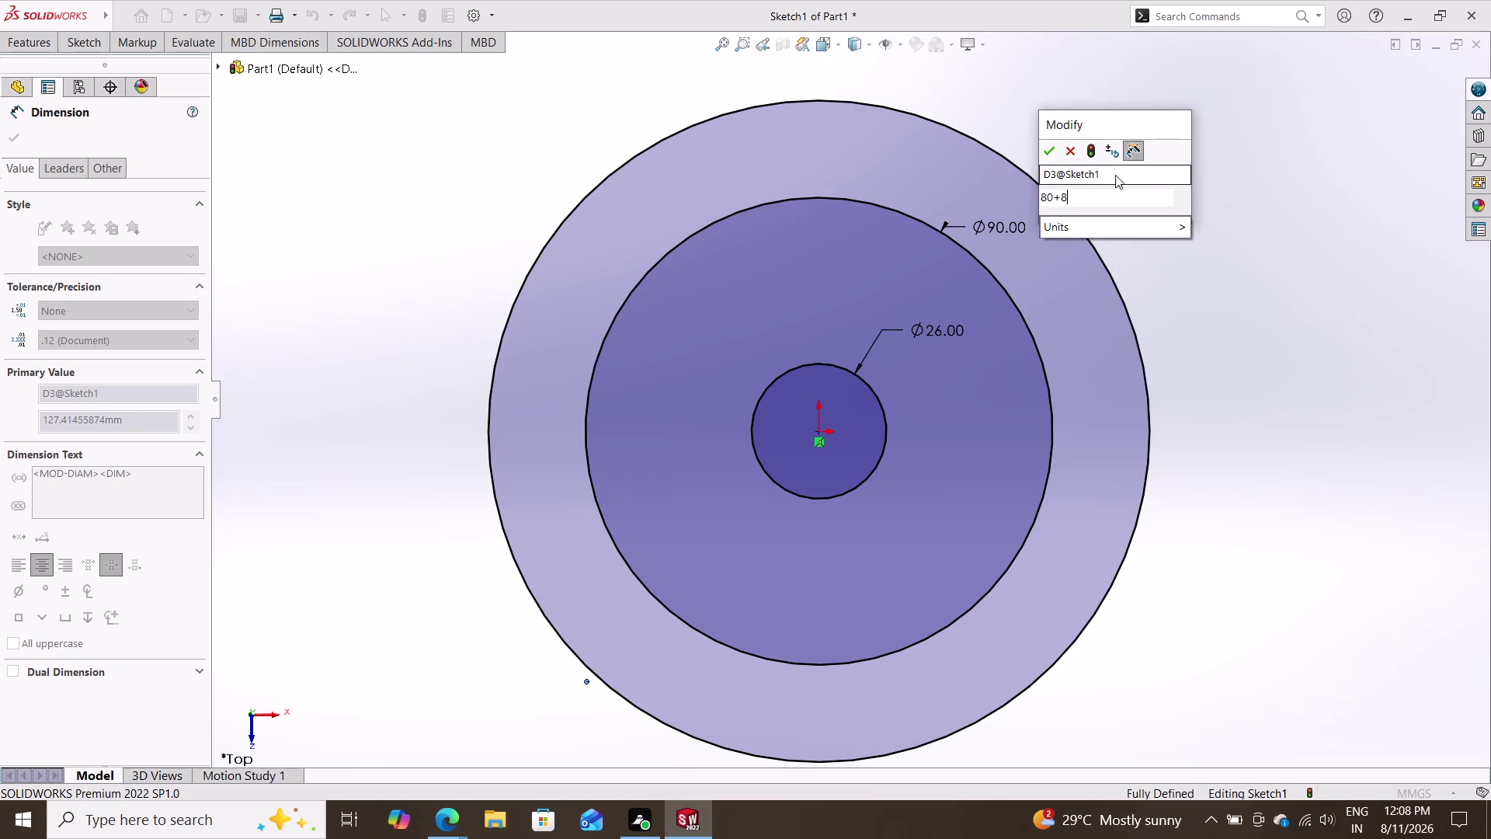
text(0)
key(Return)
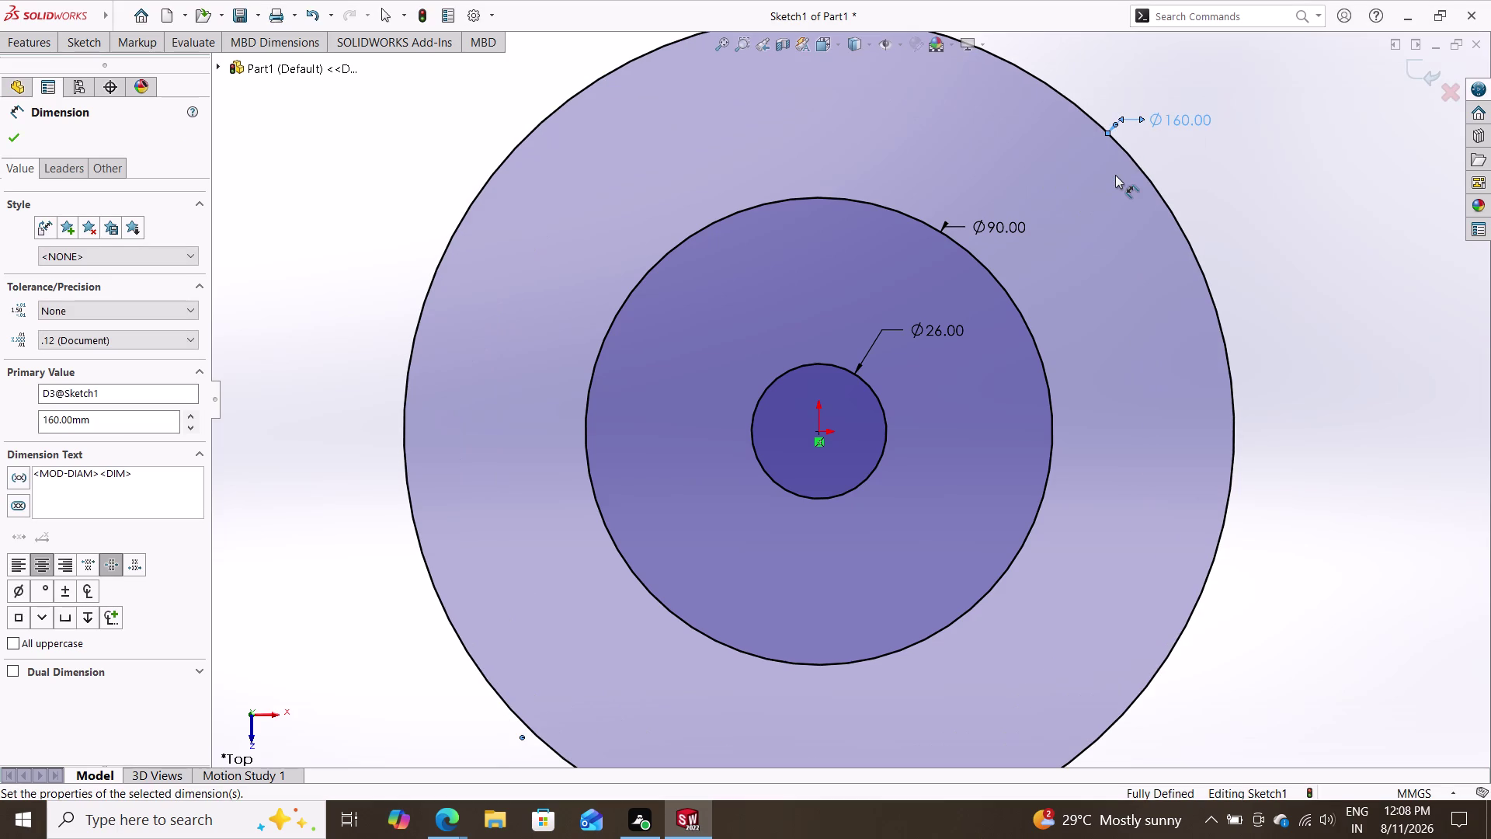
key(Escape)
scroll(down, 3)
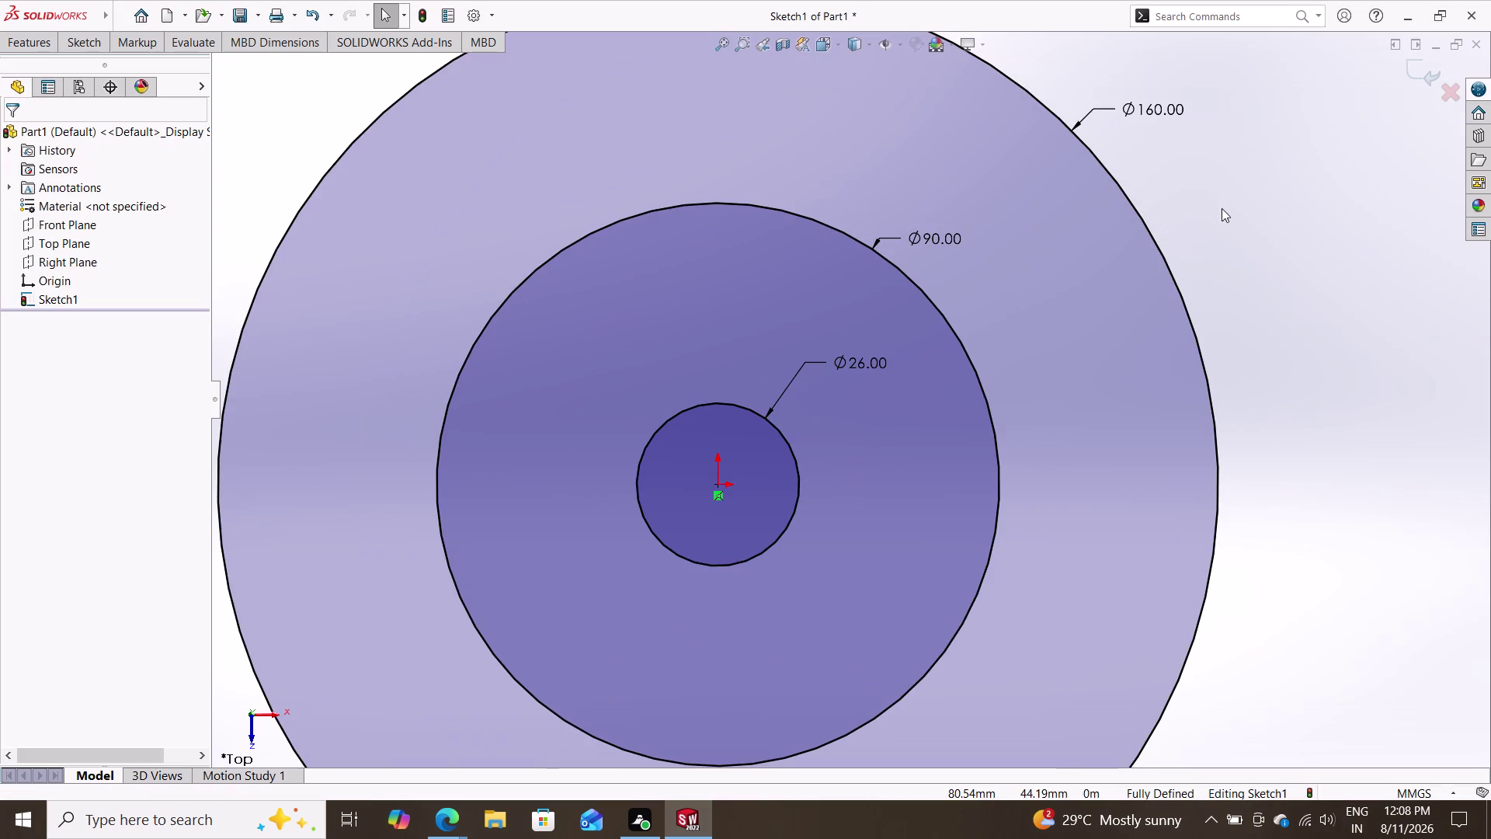
scroll(up, 3)
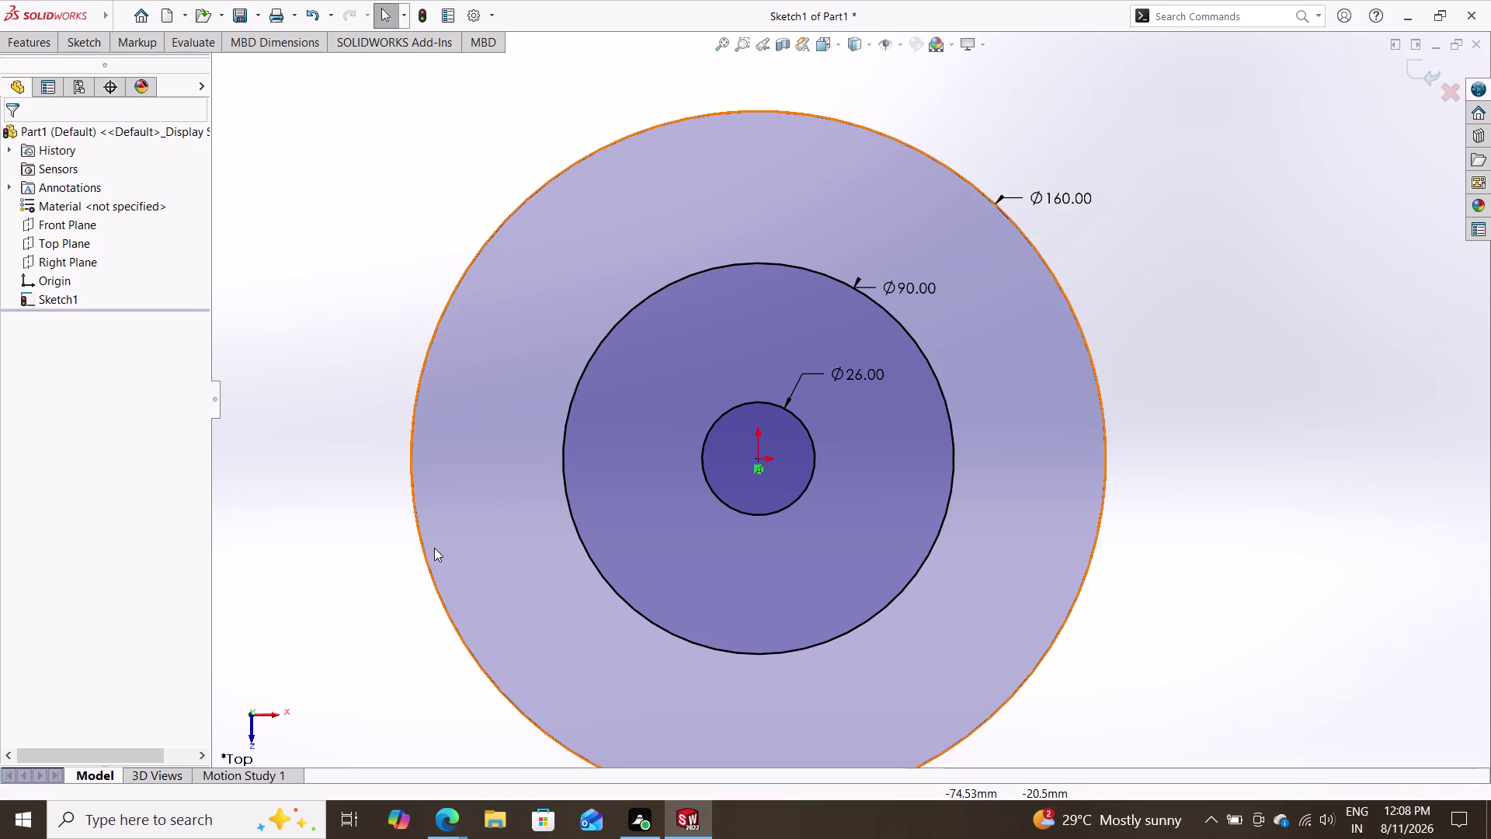
double_click(90, 48)
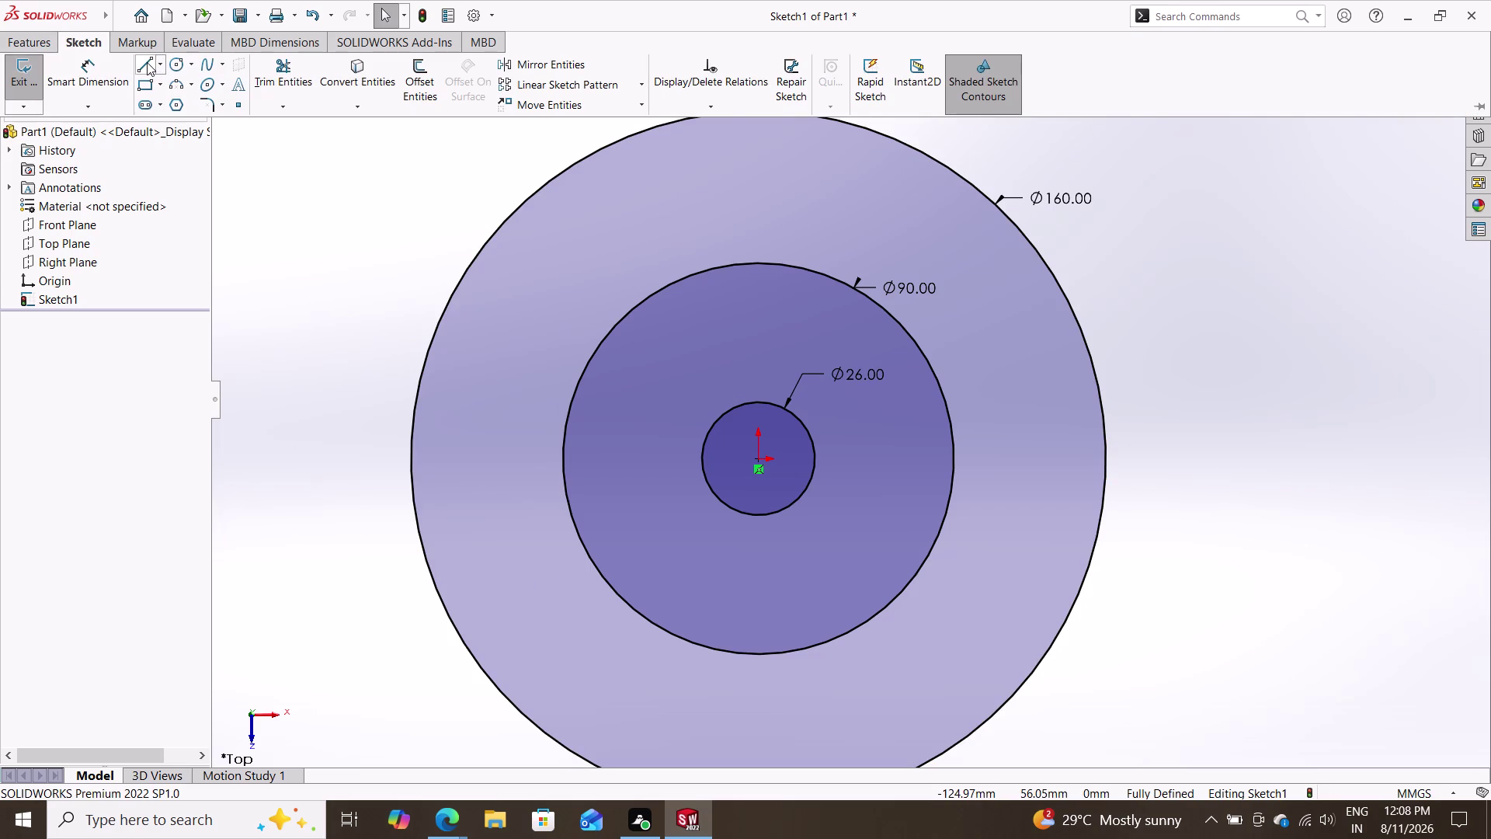
click(146, 62)
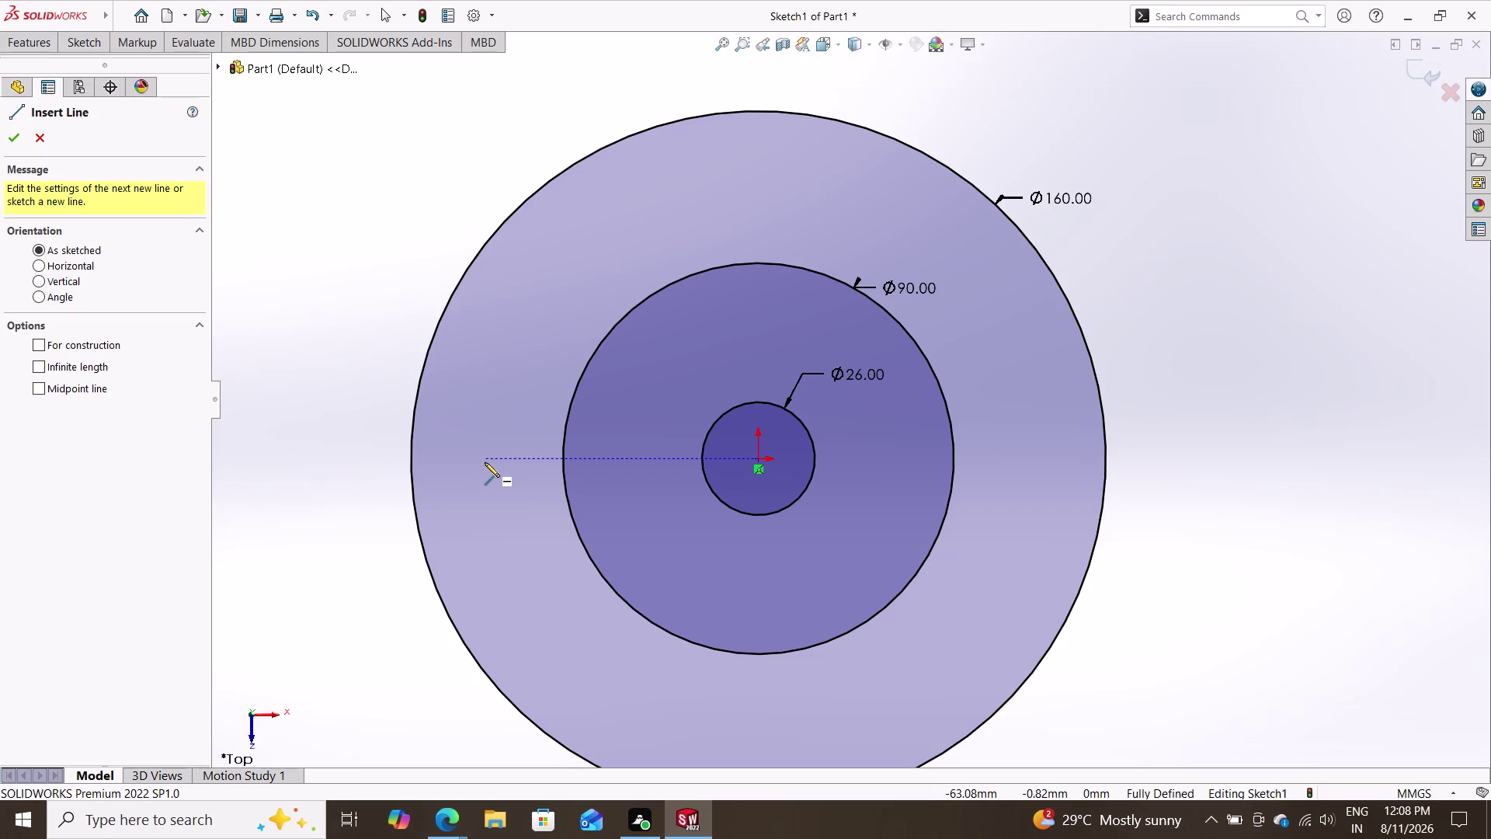
click(484, 462)
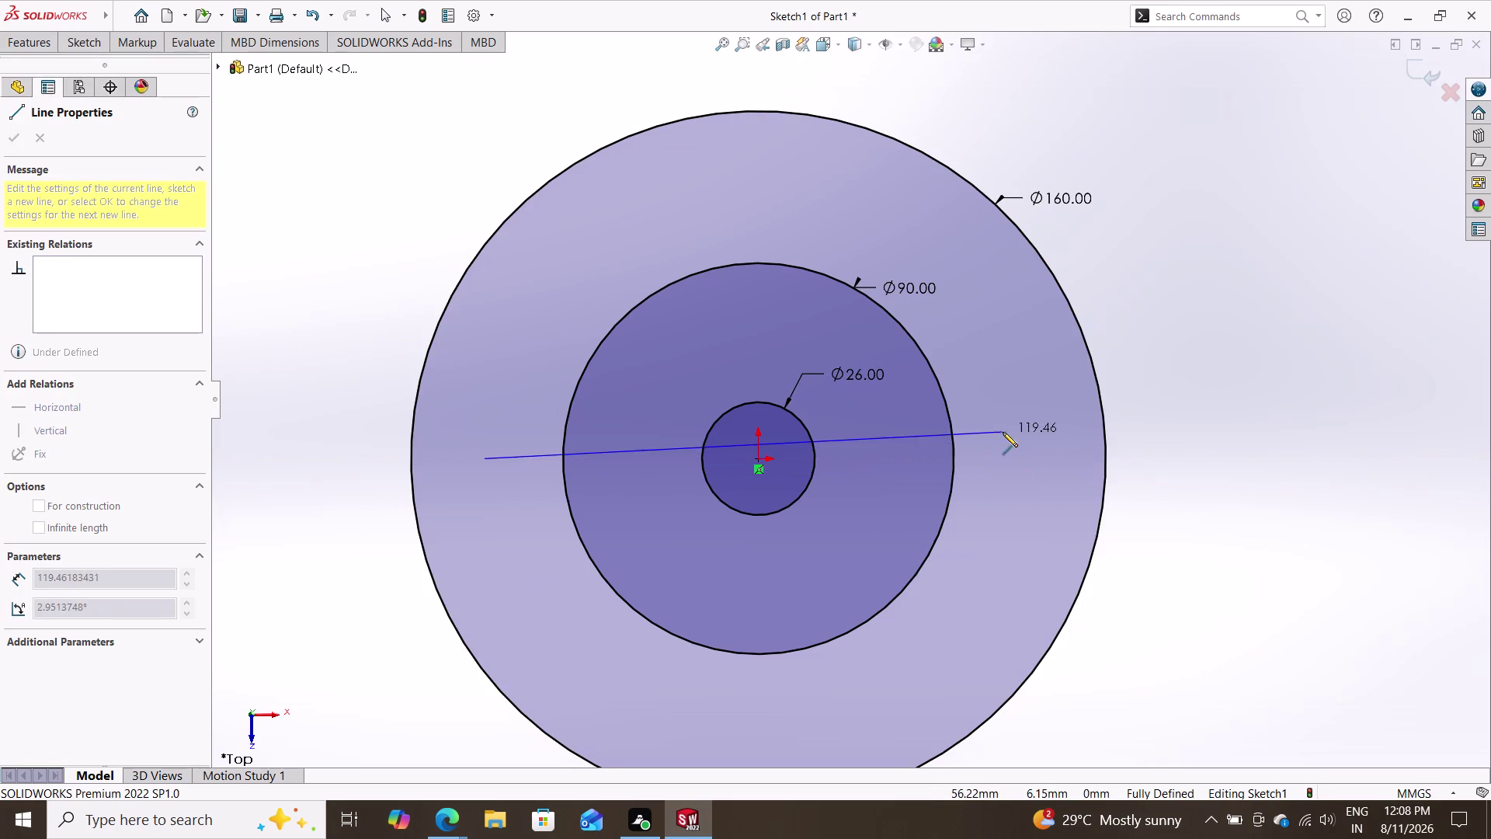
double_click(1161, 460)
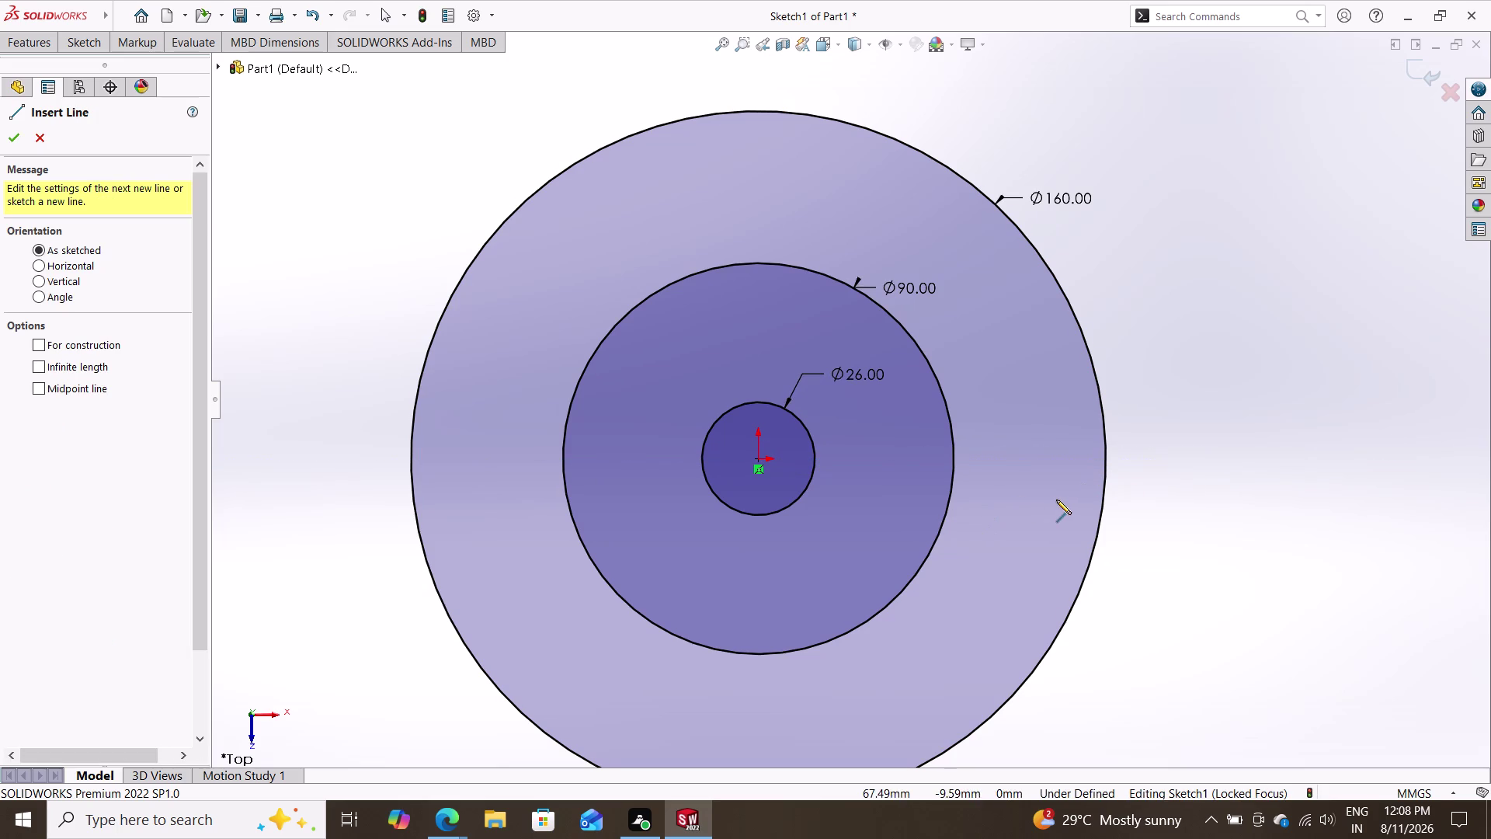
key(Escape)
key(Escape)
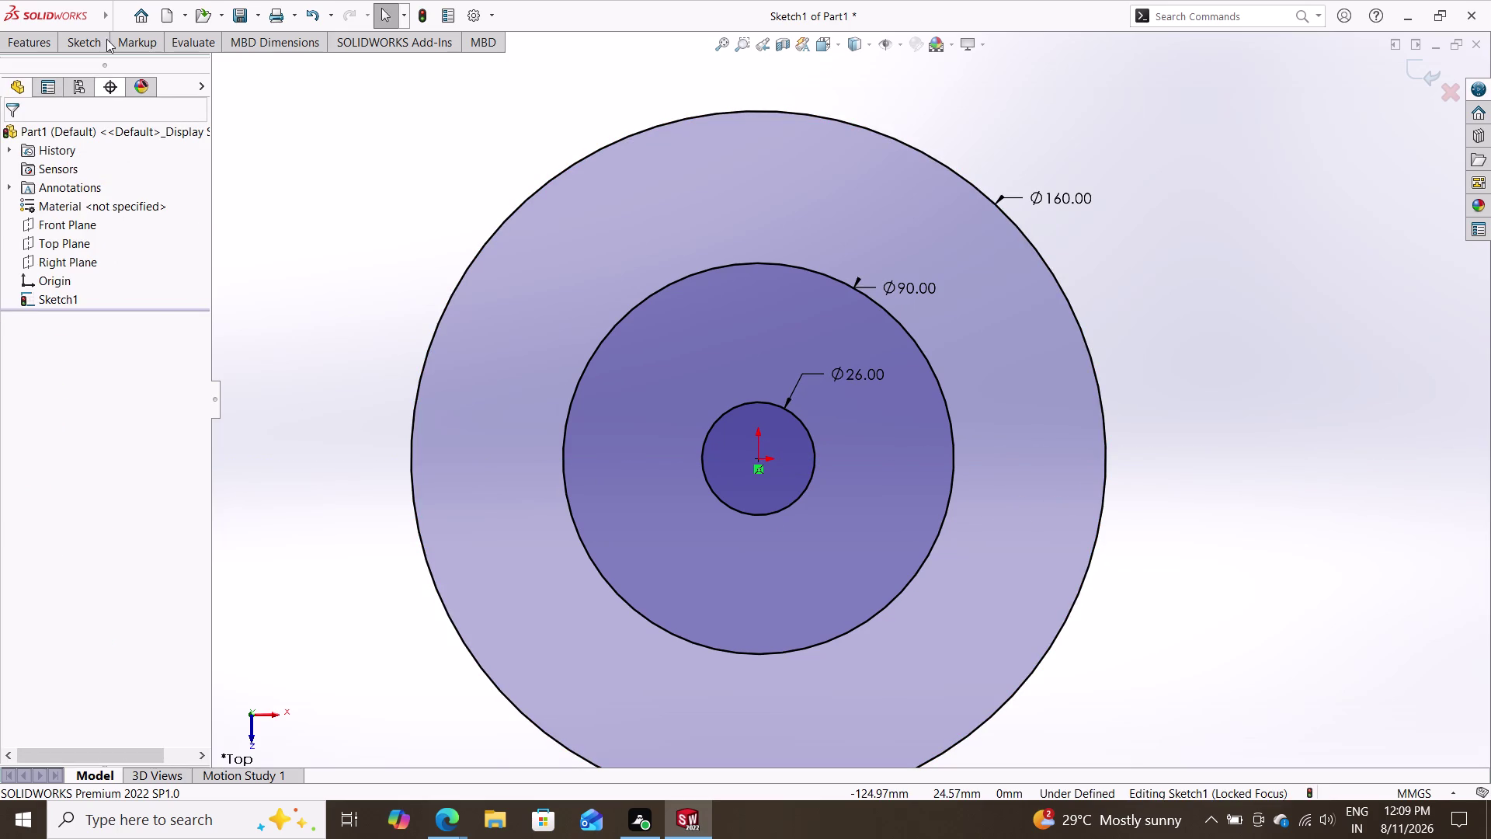
click(90, 36)
click(144, 69)
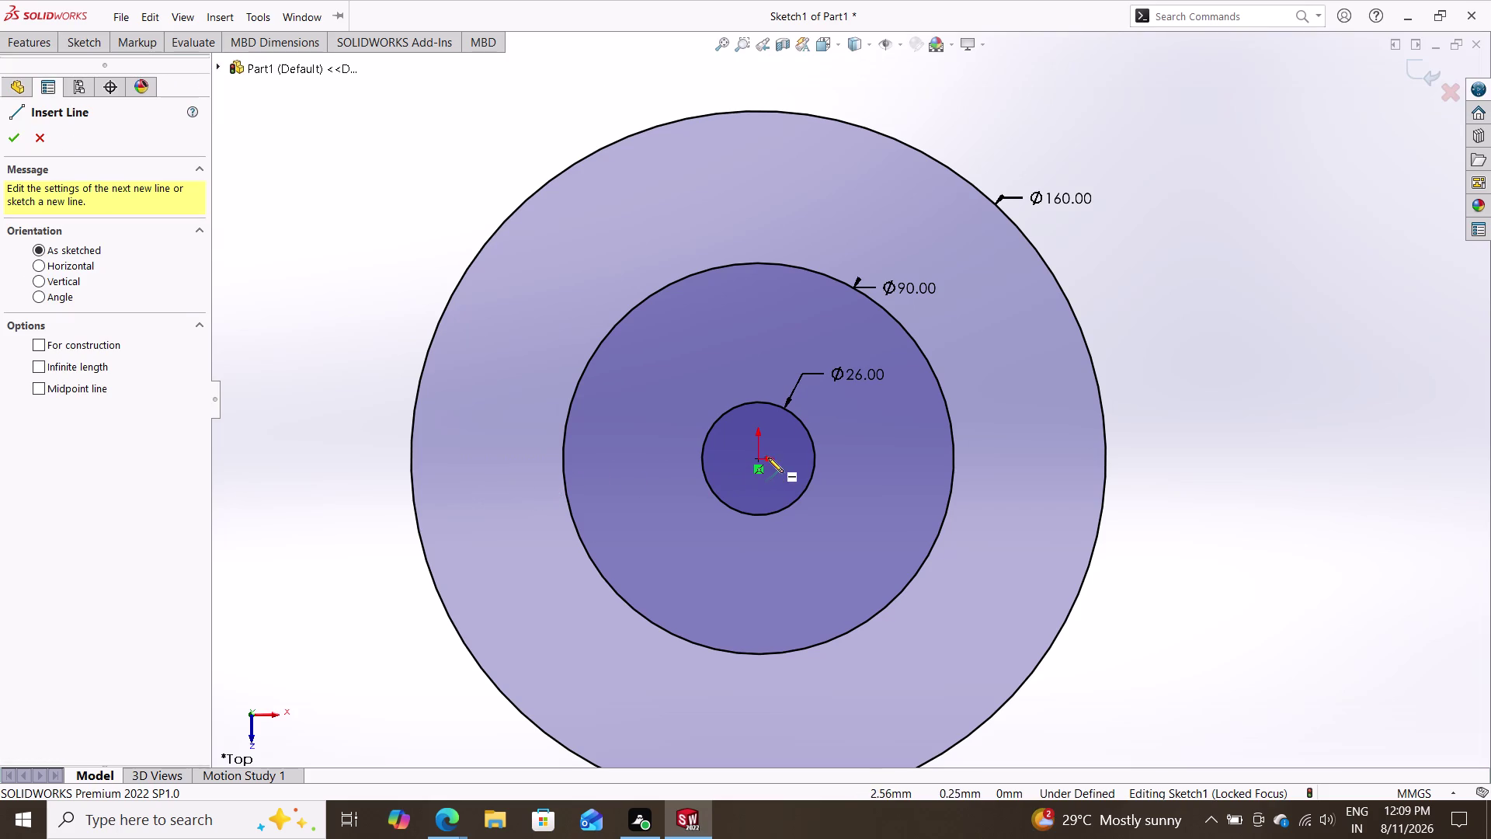
click(513, 462)
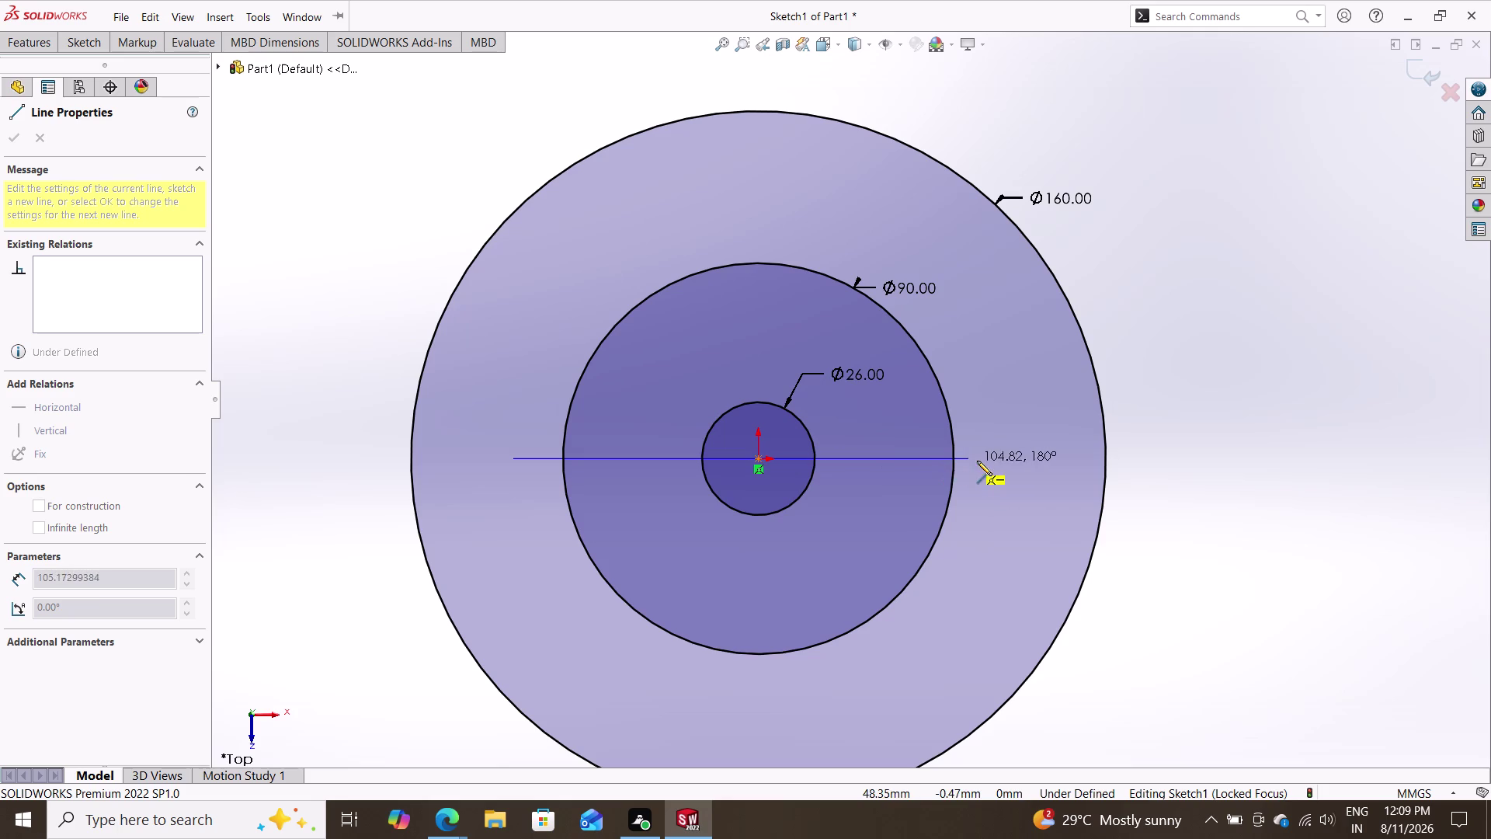
double_click(1035, 459)
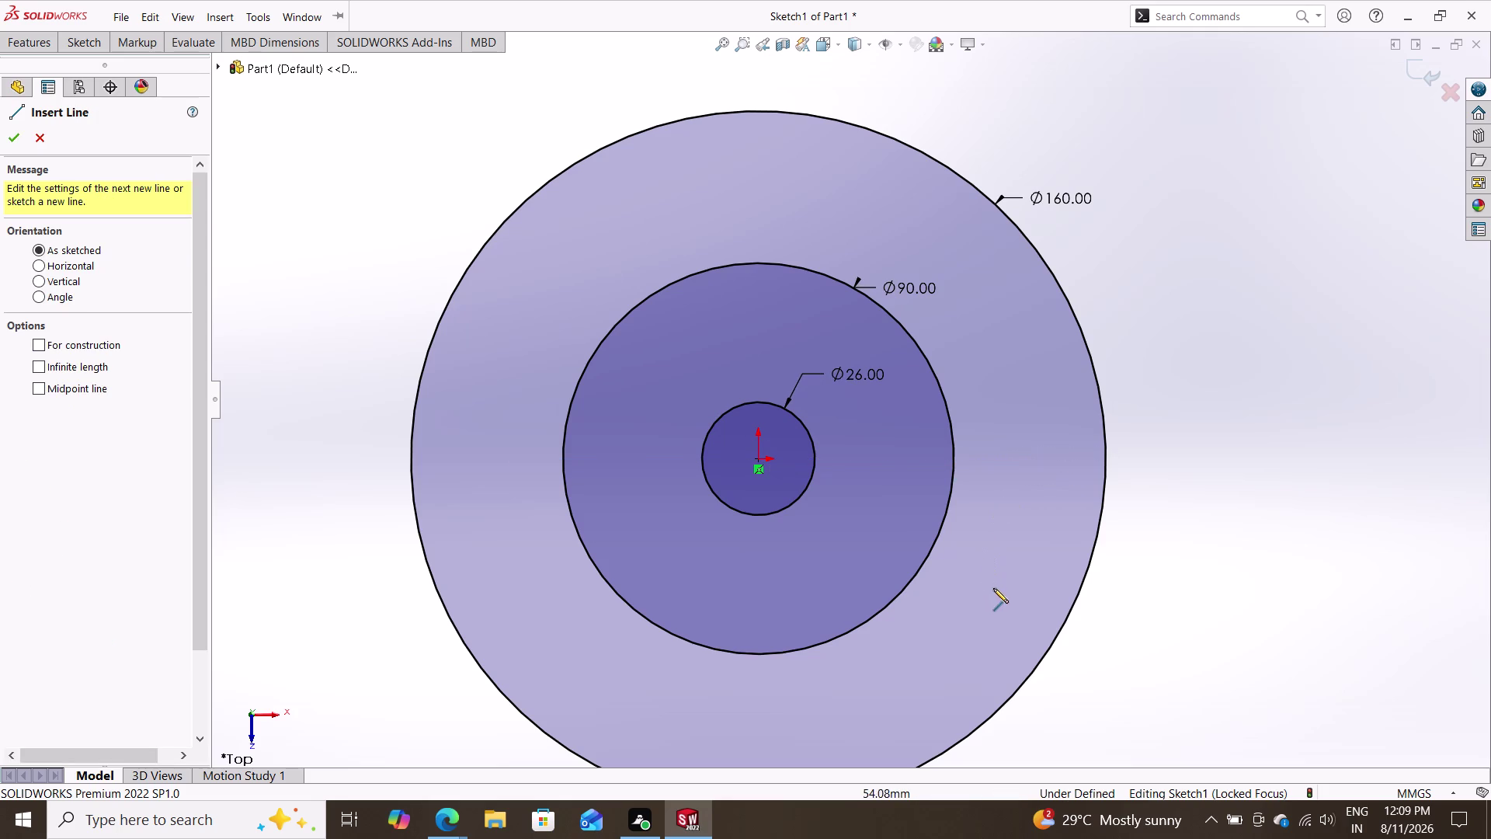
key(Escape)
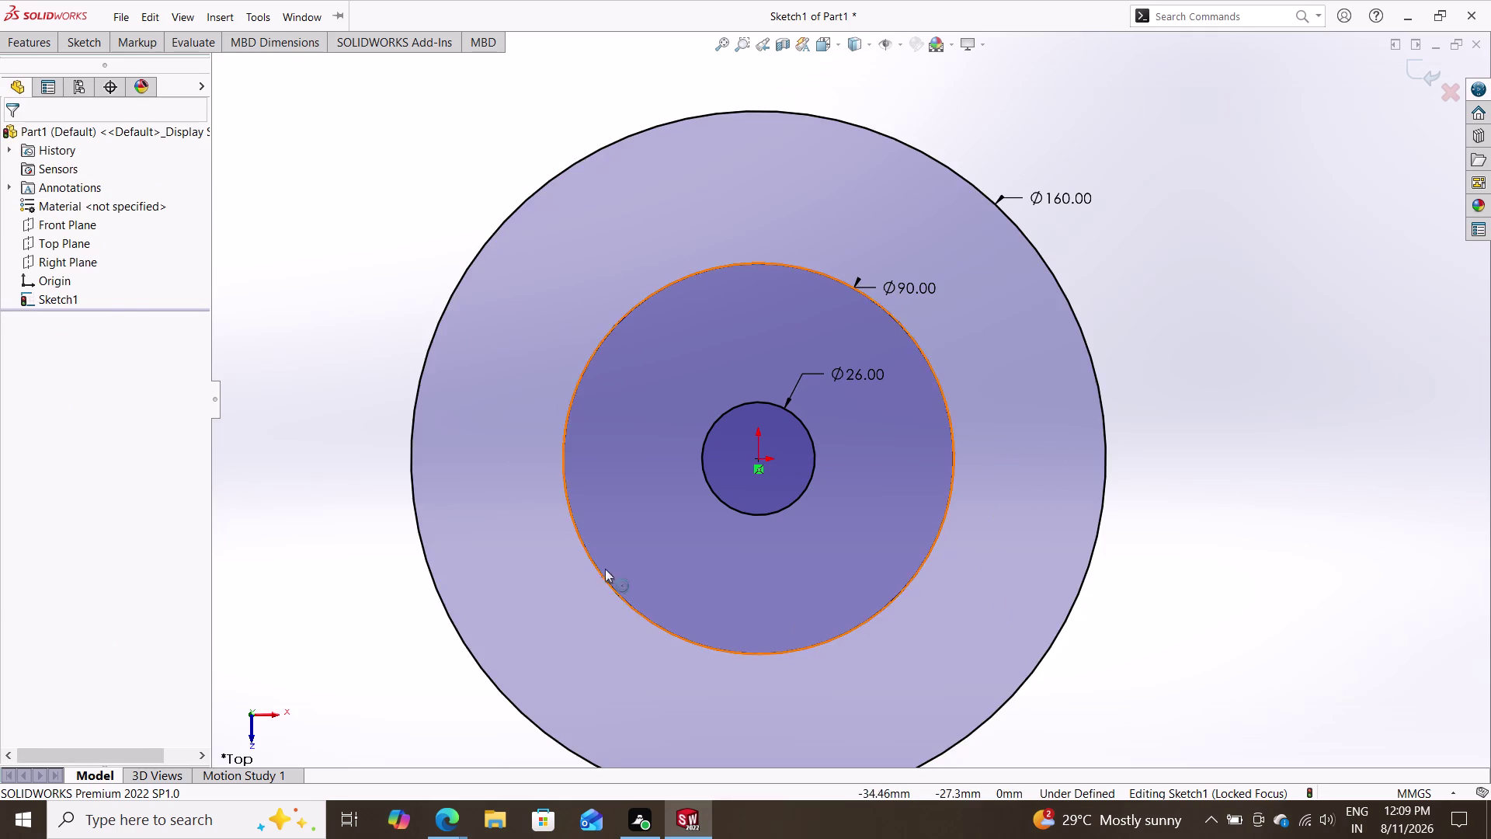
click(71, 42)
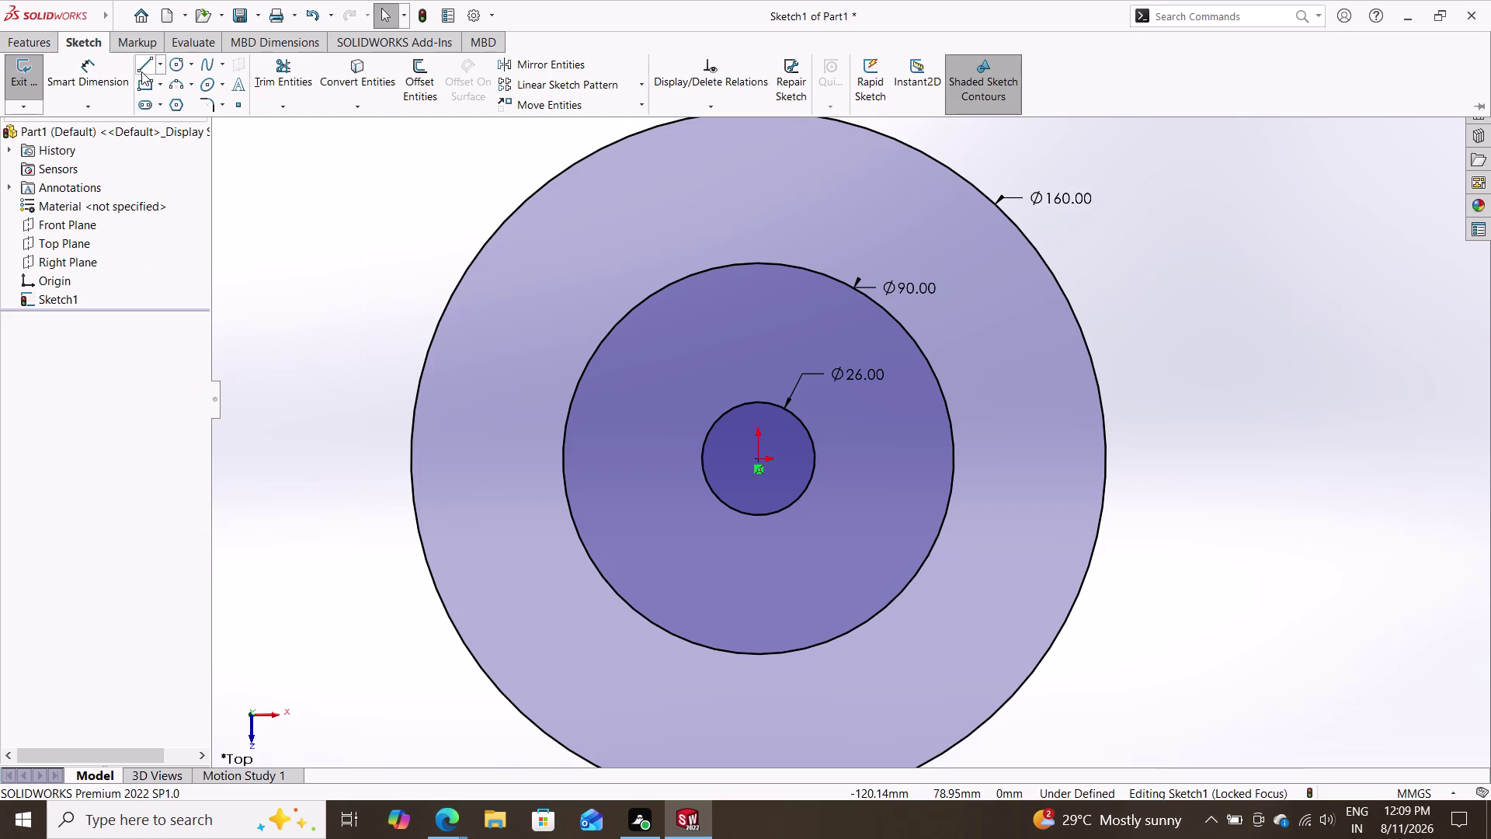
Draw a horizontal line through the origin past the 90 mm circle and make it construction.
click(145, 70)
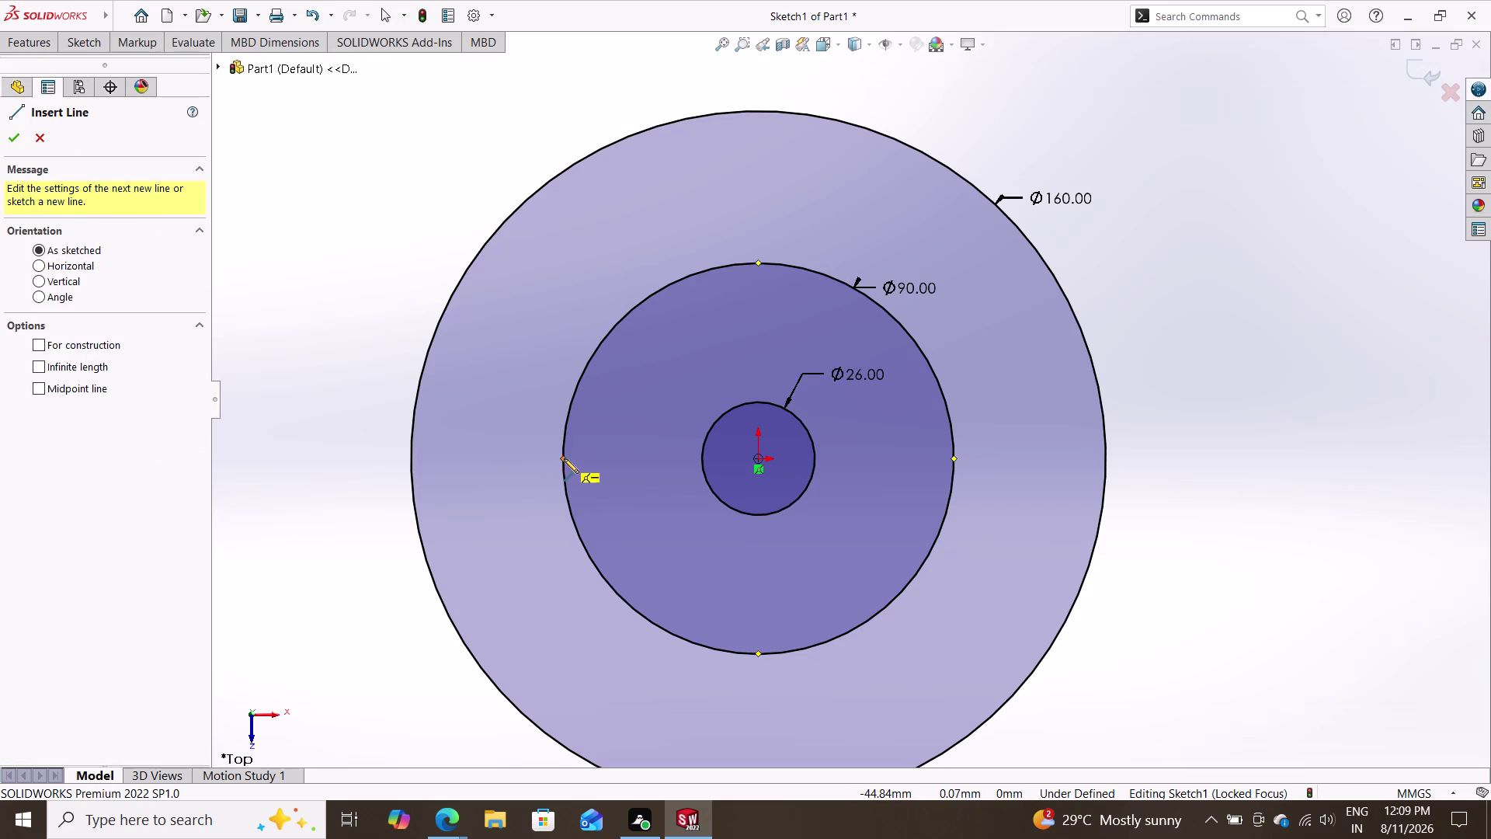
click(518, 461)
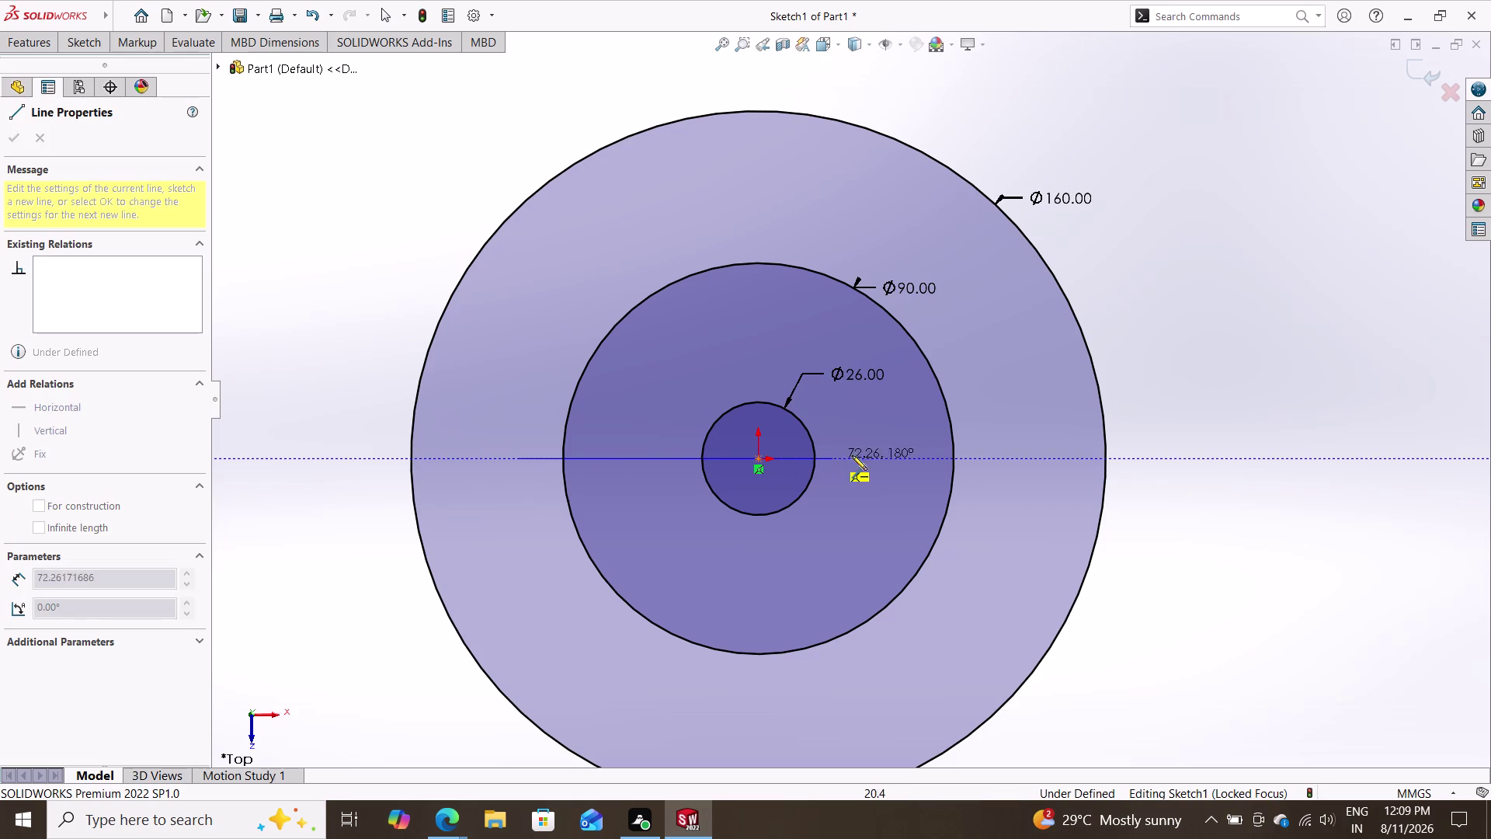
click(1003, 462)
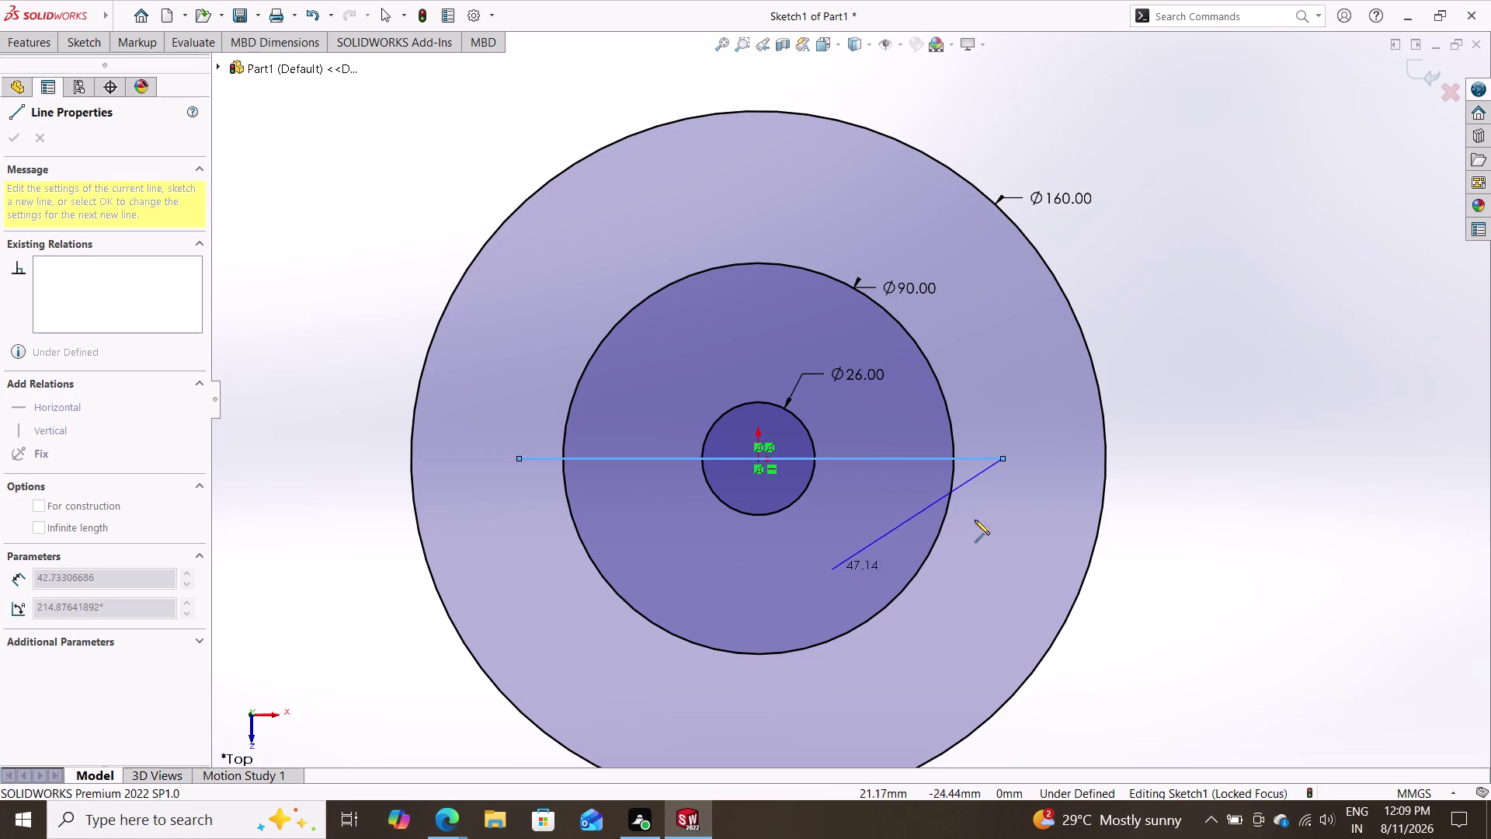
key(Escape)
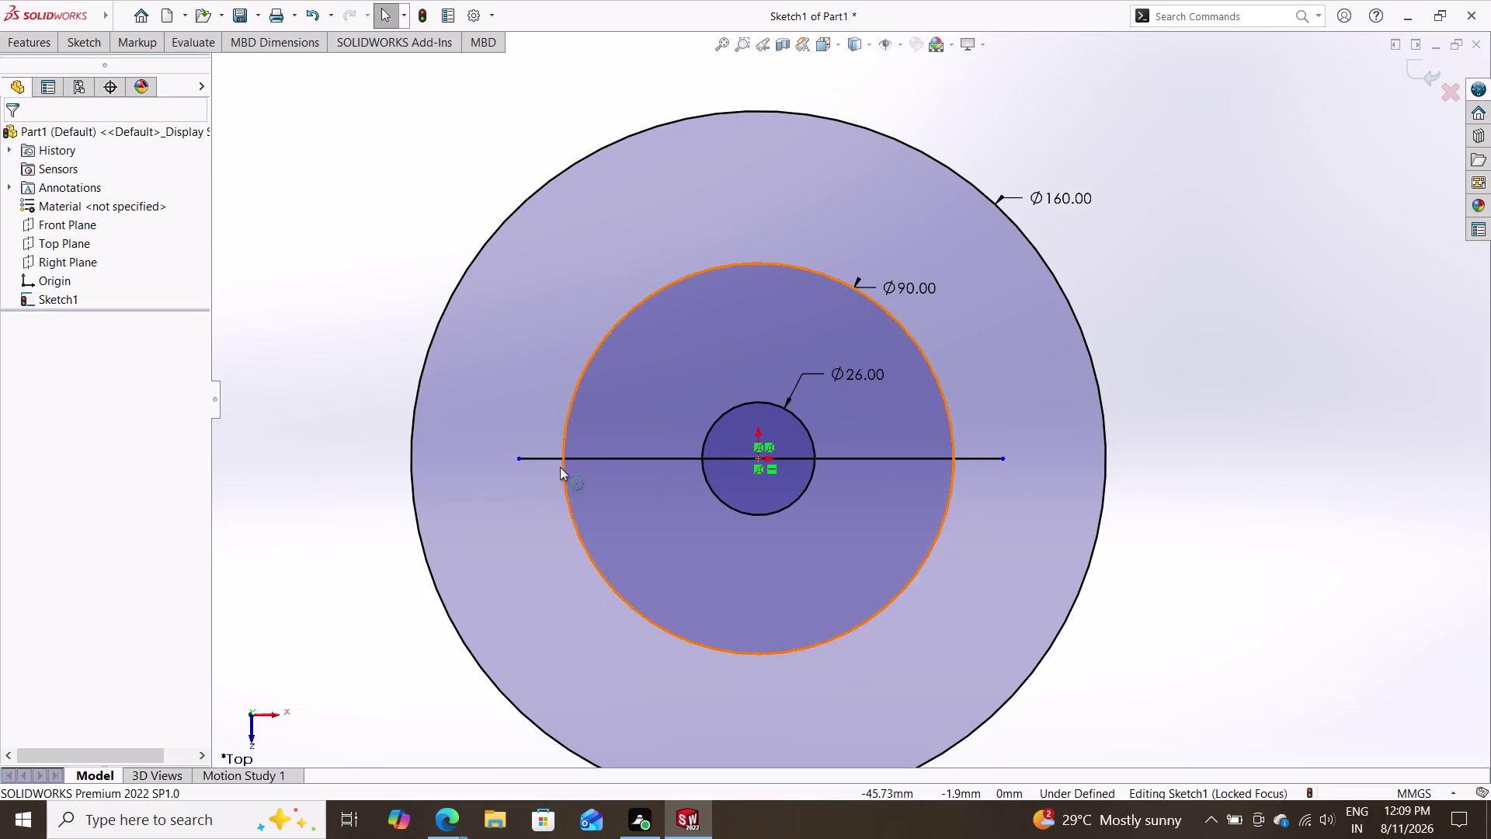
click(554, 456)
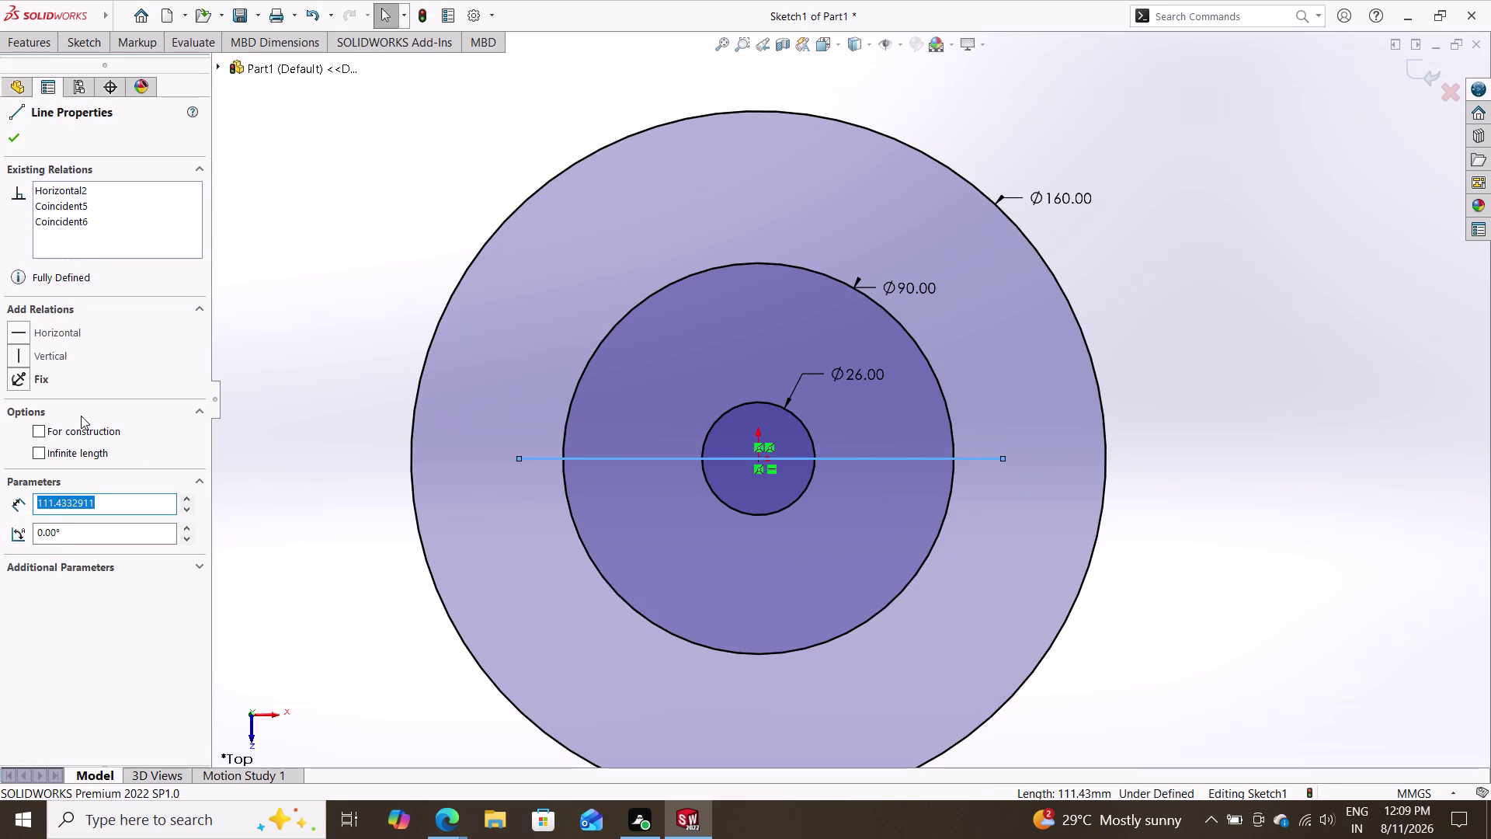
click(59, 429)
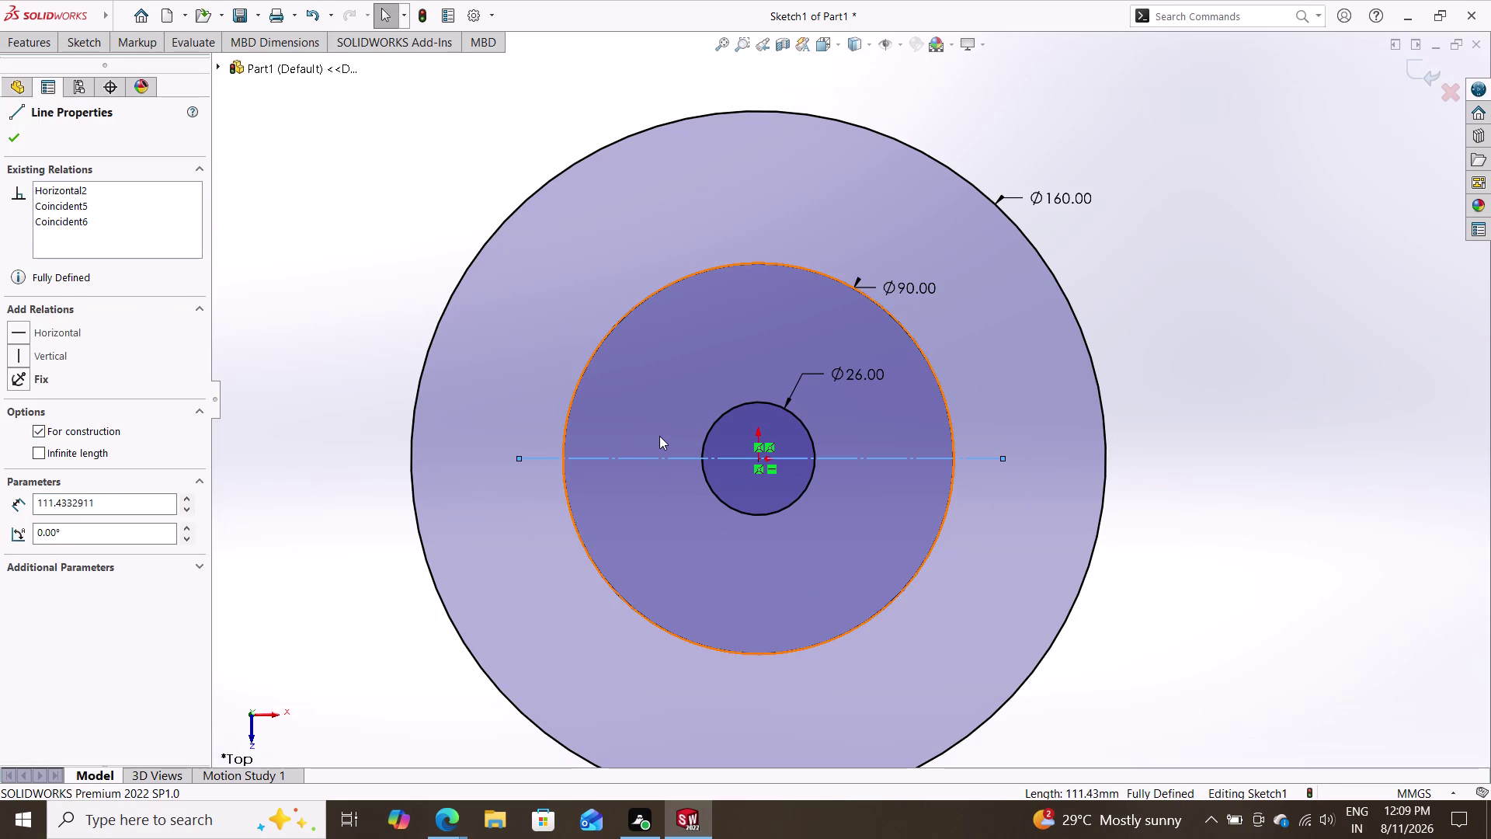
key(Escape)
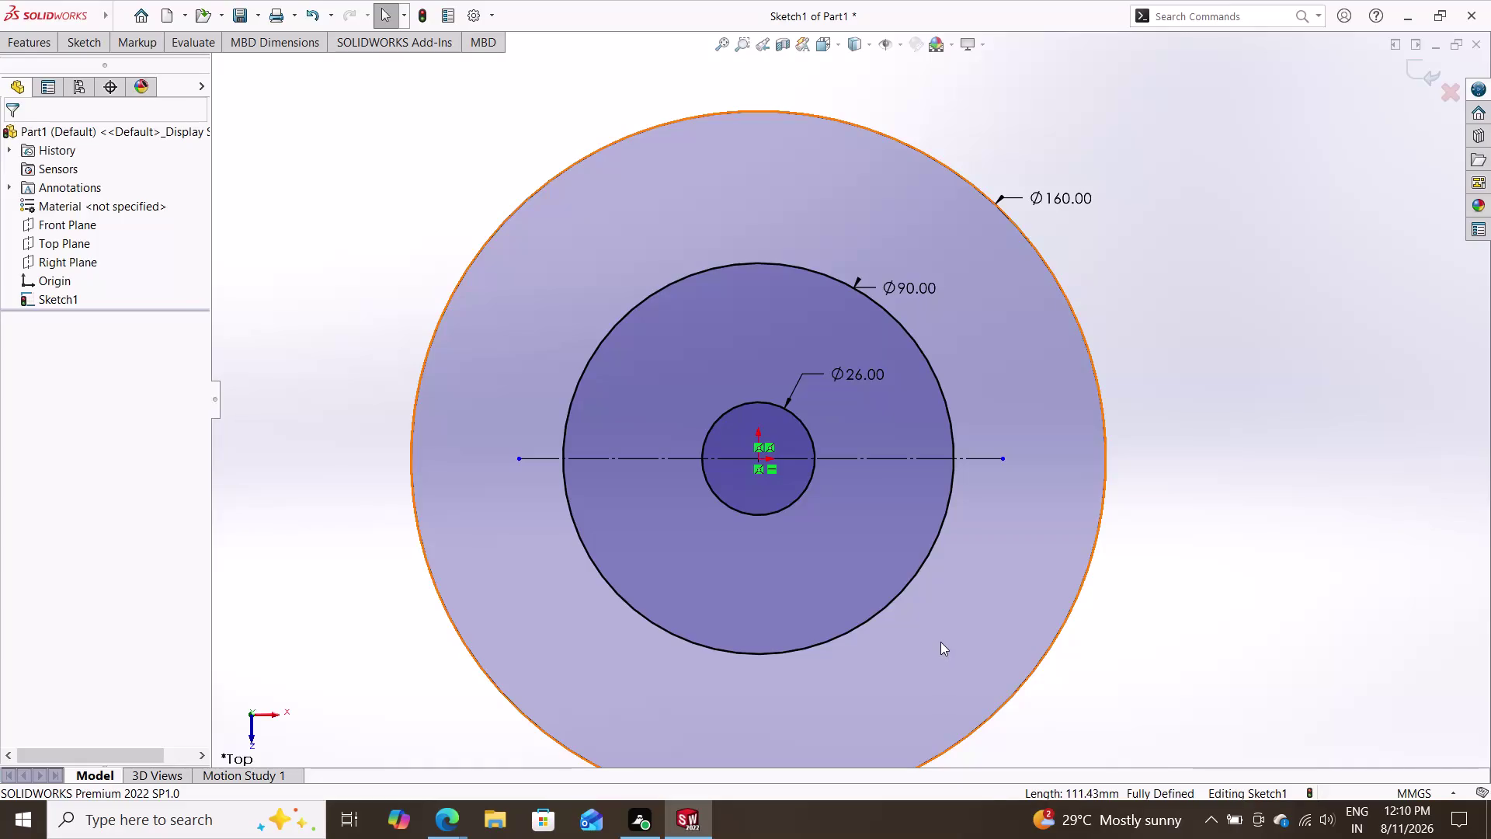
Try drawing a line from the centre to the outer circle, then discard it.
key(l)
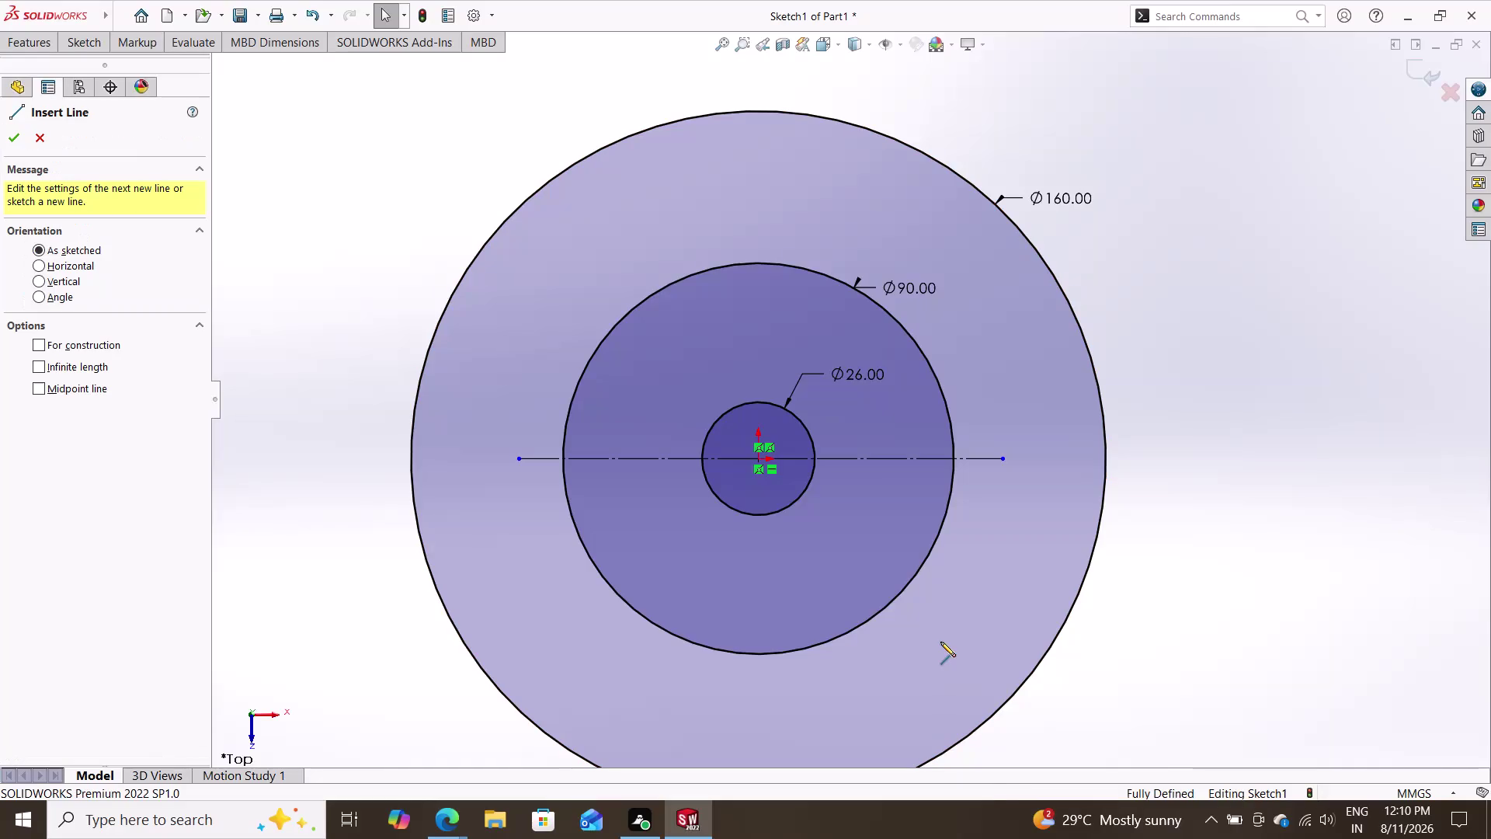
key(Return)
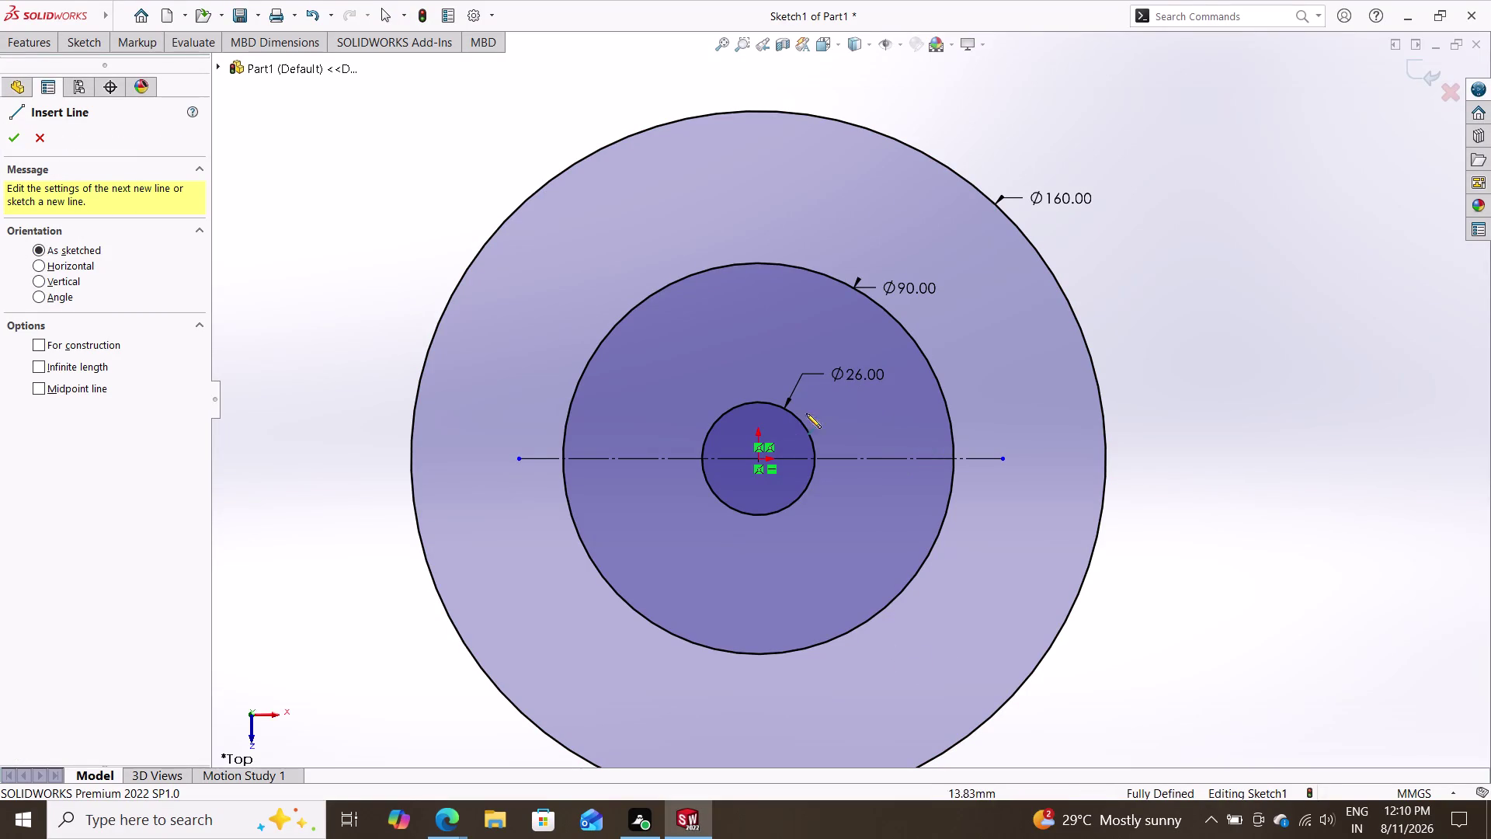
click(756, 459)
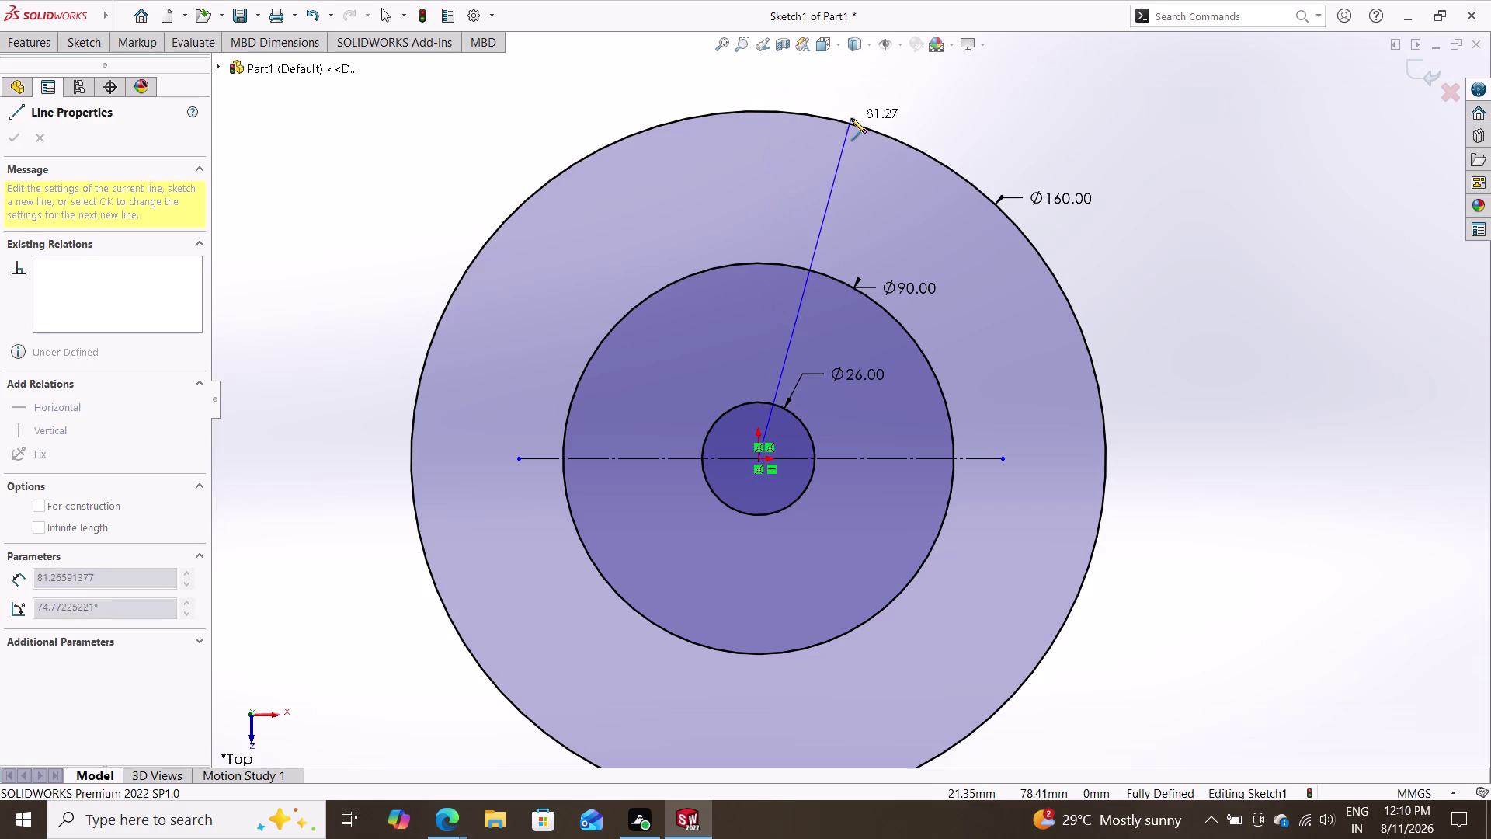
double_click(757, 71)
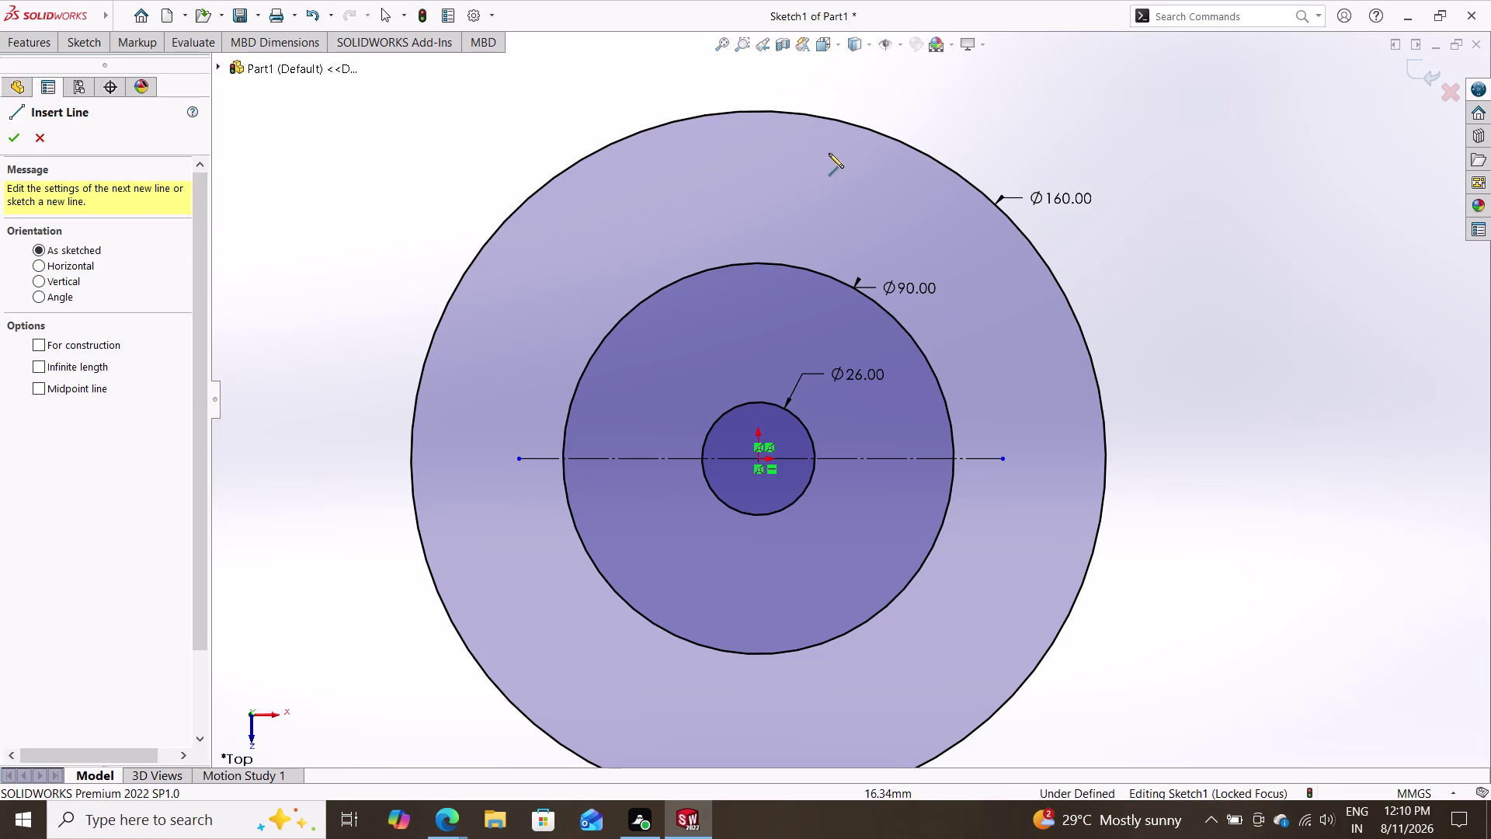
key(Escape)
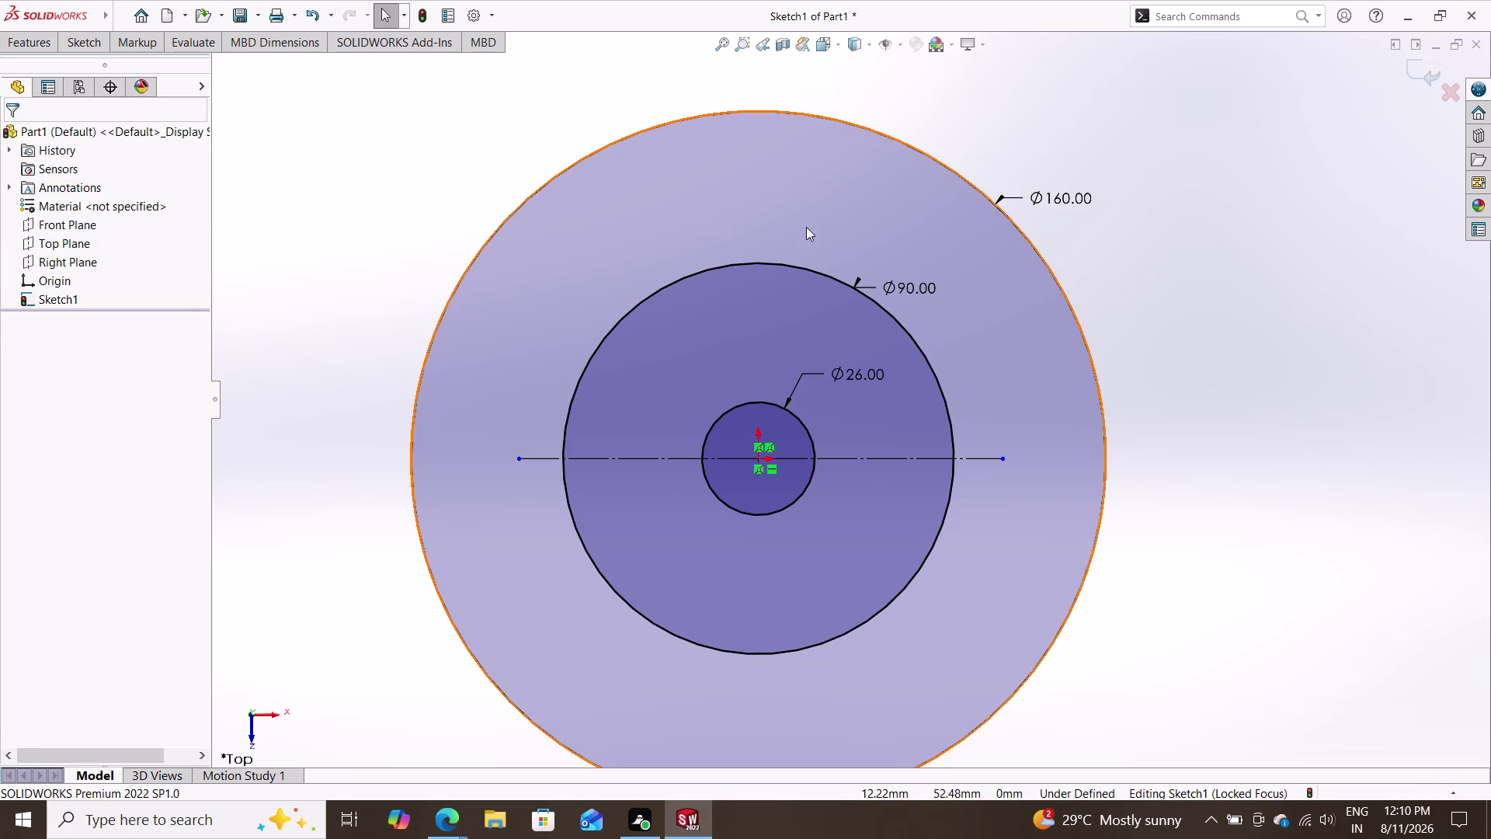
Draw a vertical line from the origin up past the 160 mm circle.
click(96, 38)
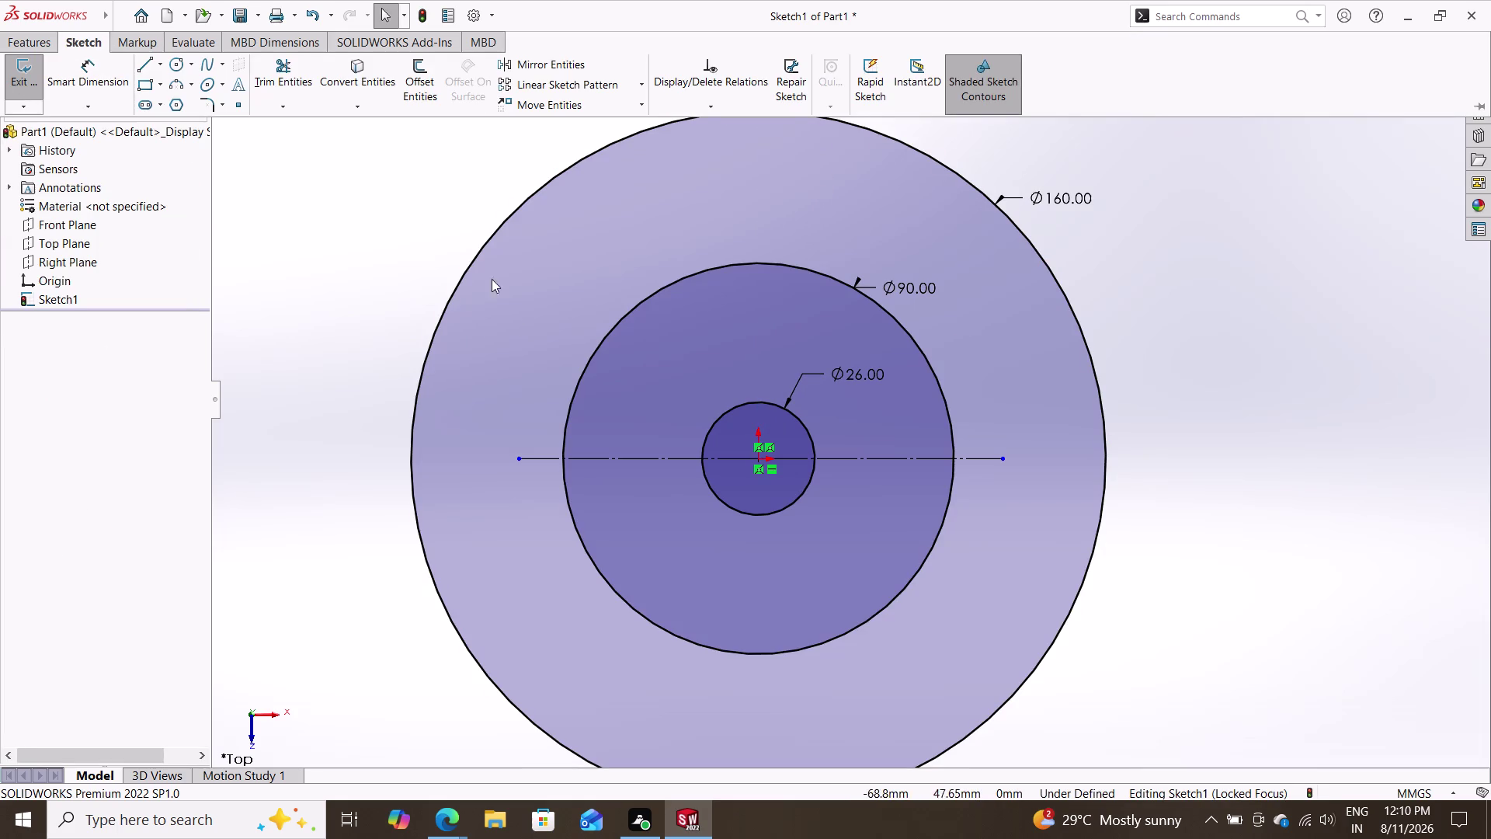
click(151, 64)
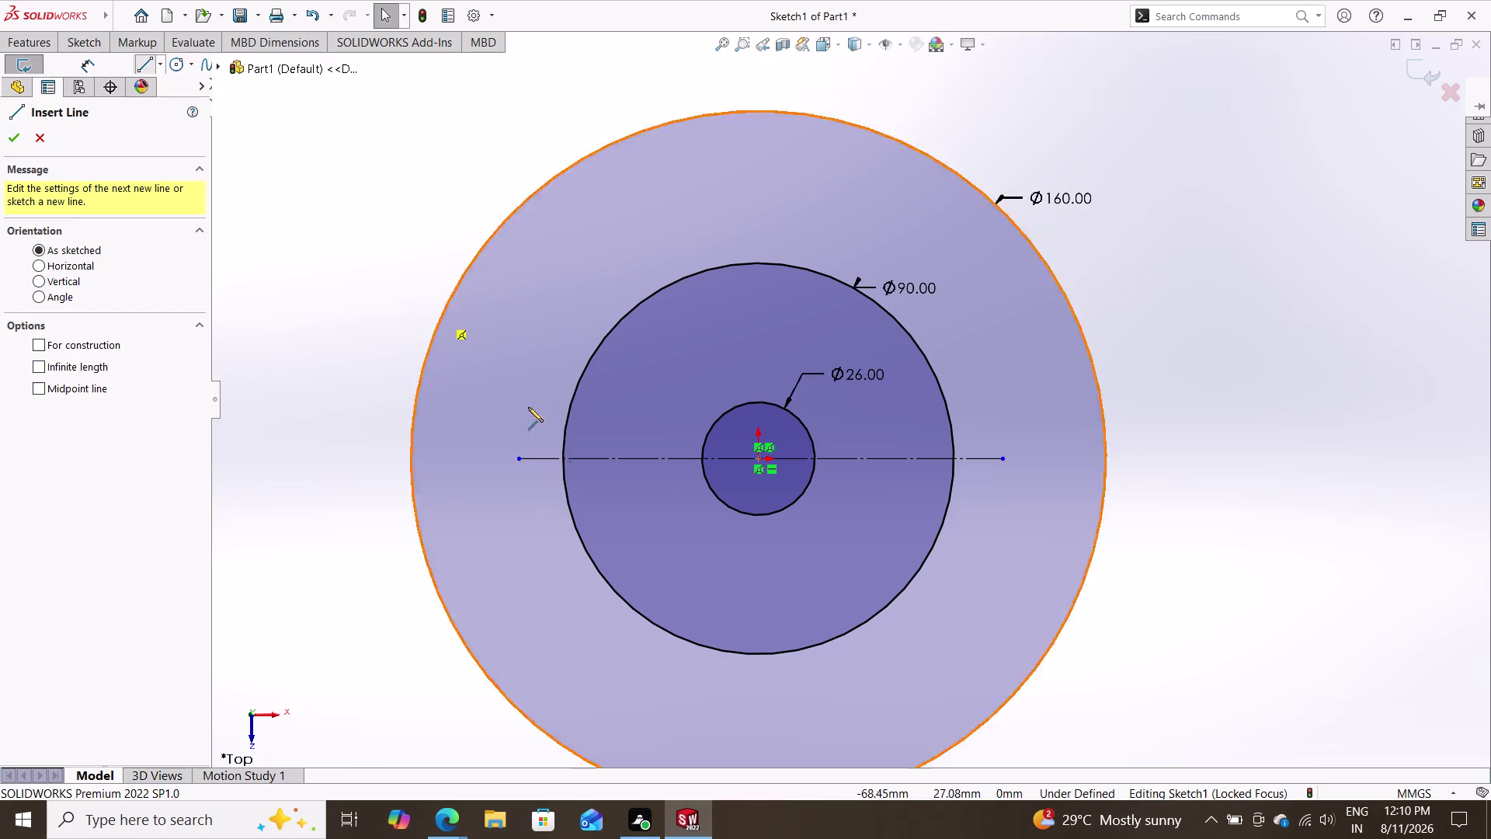
click(758, 459)
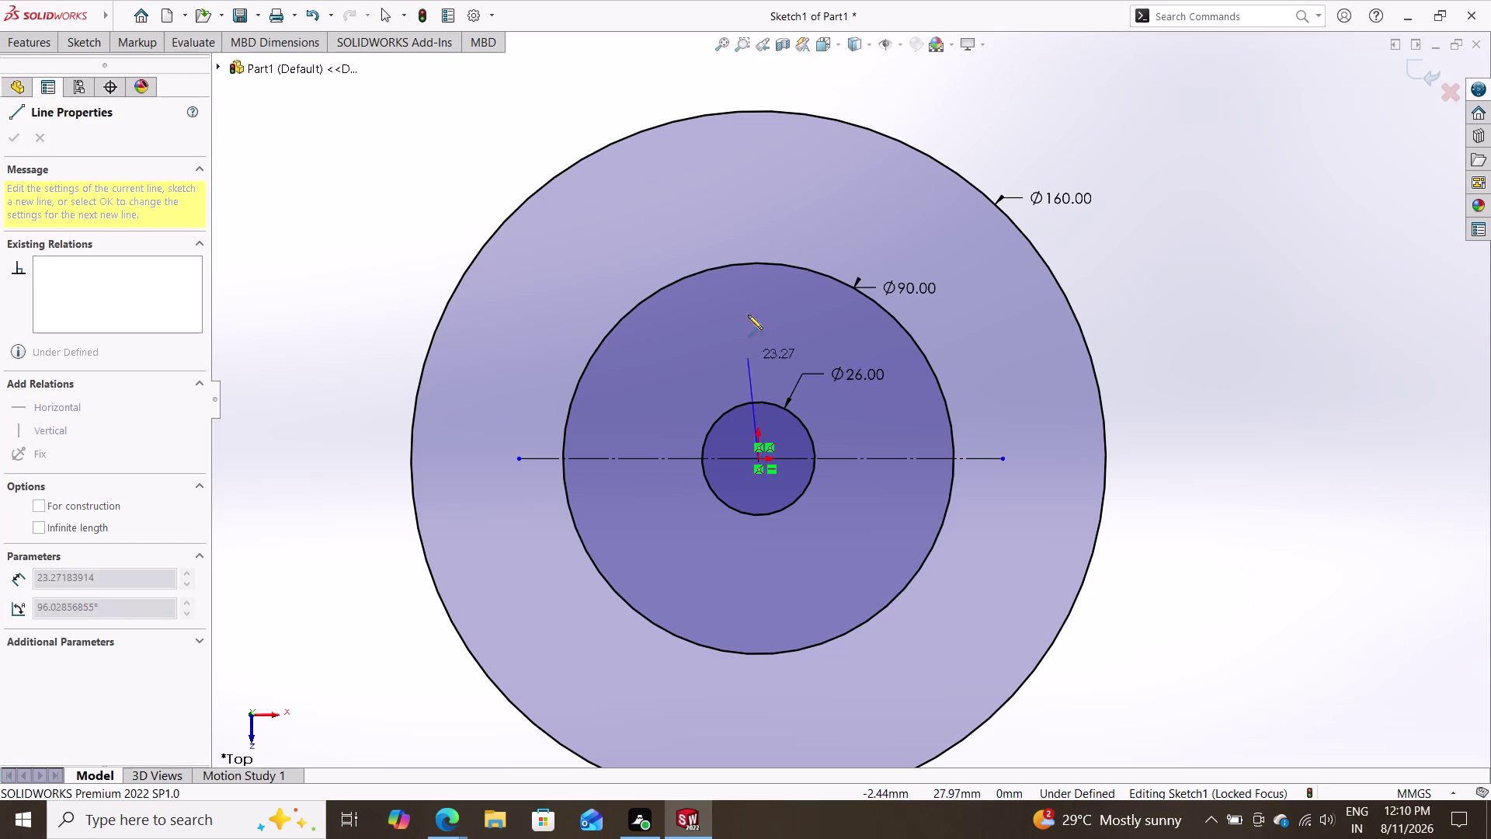
click(754, 81)
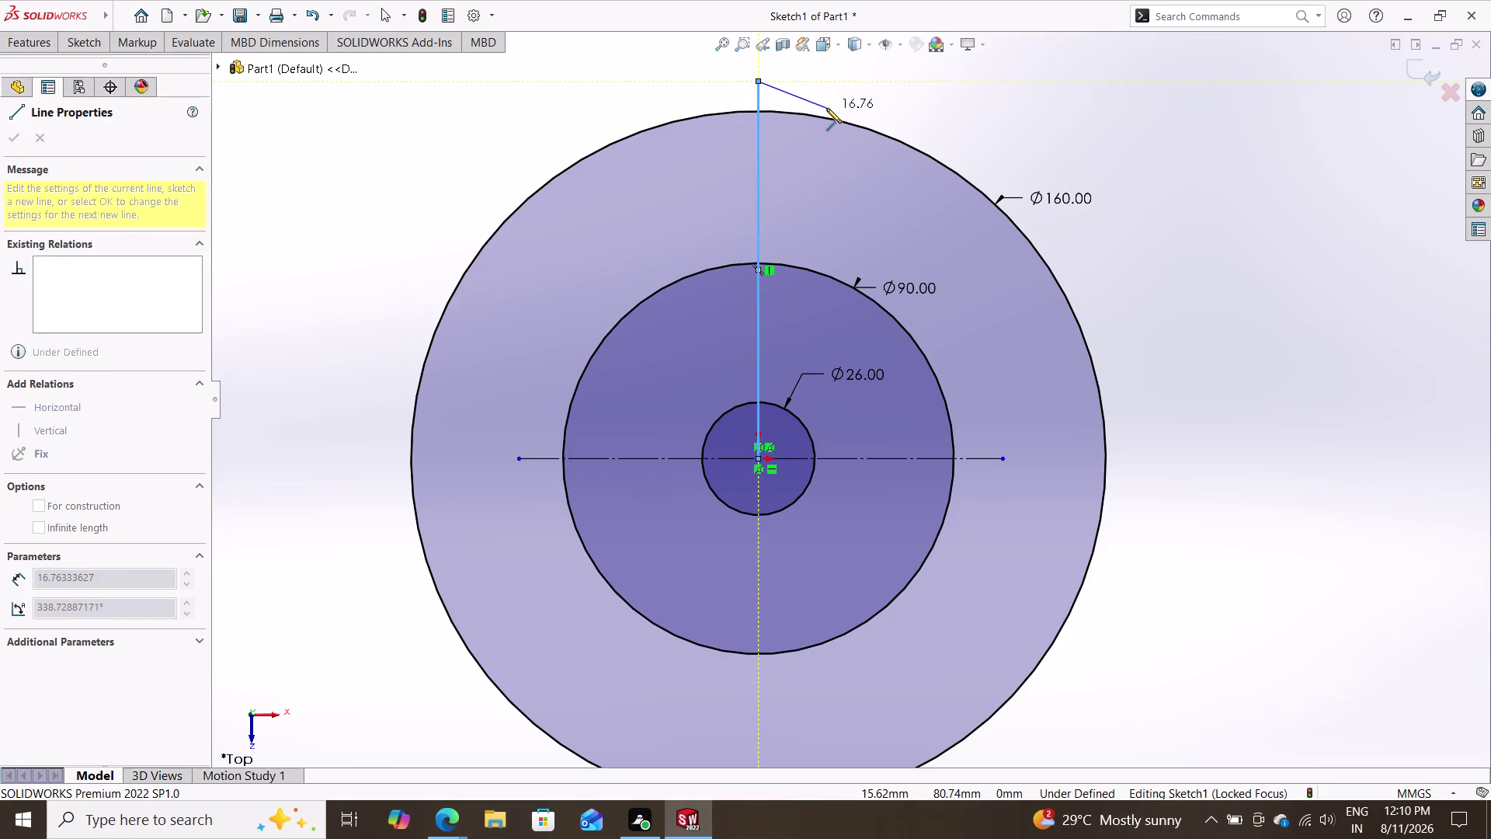
key(Escape)
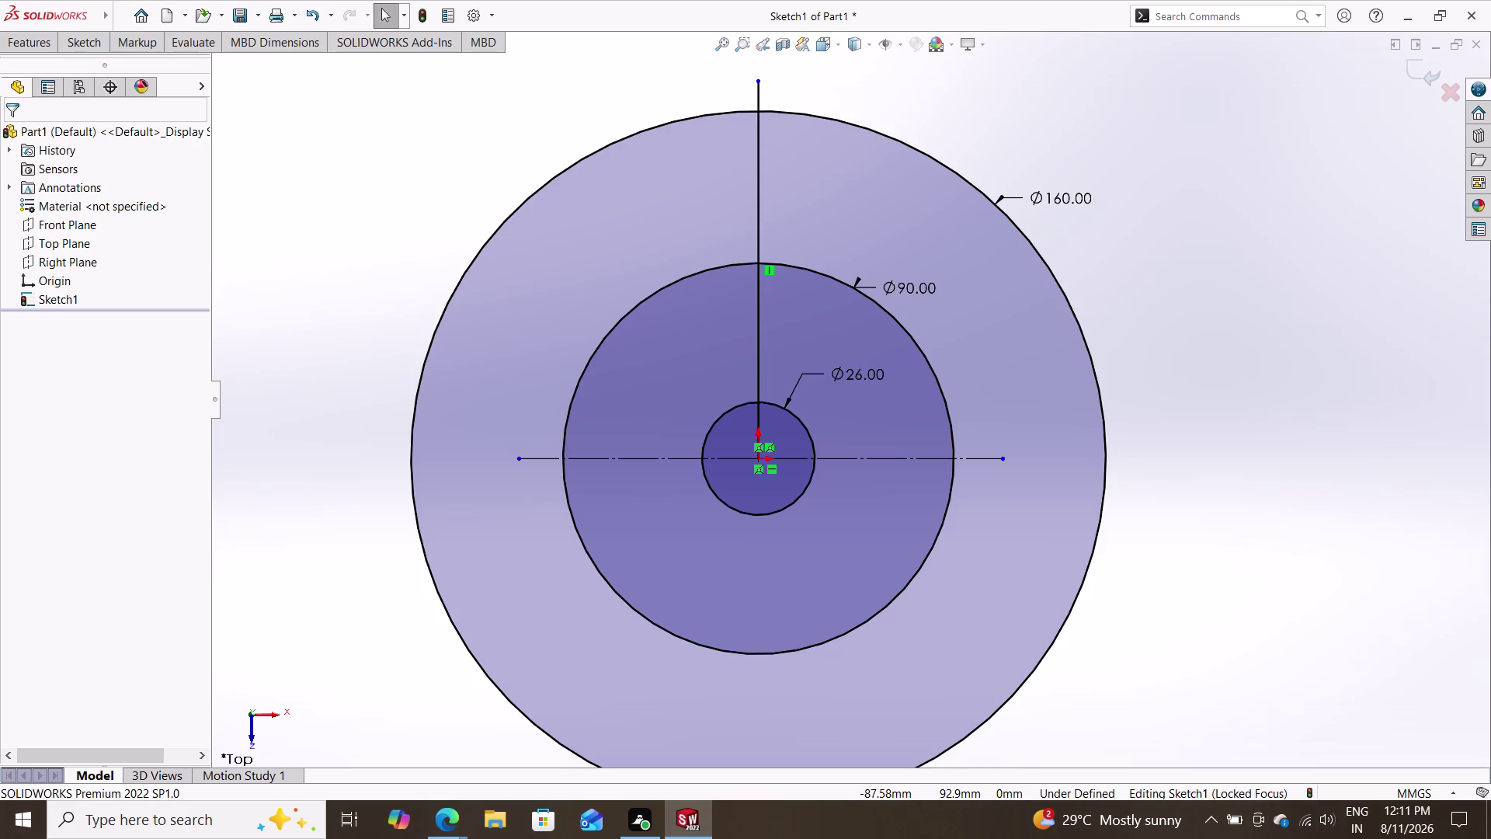
double_click(81, 53)
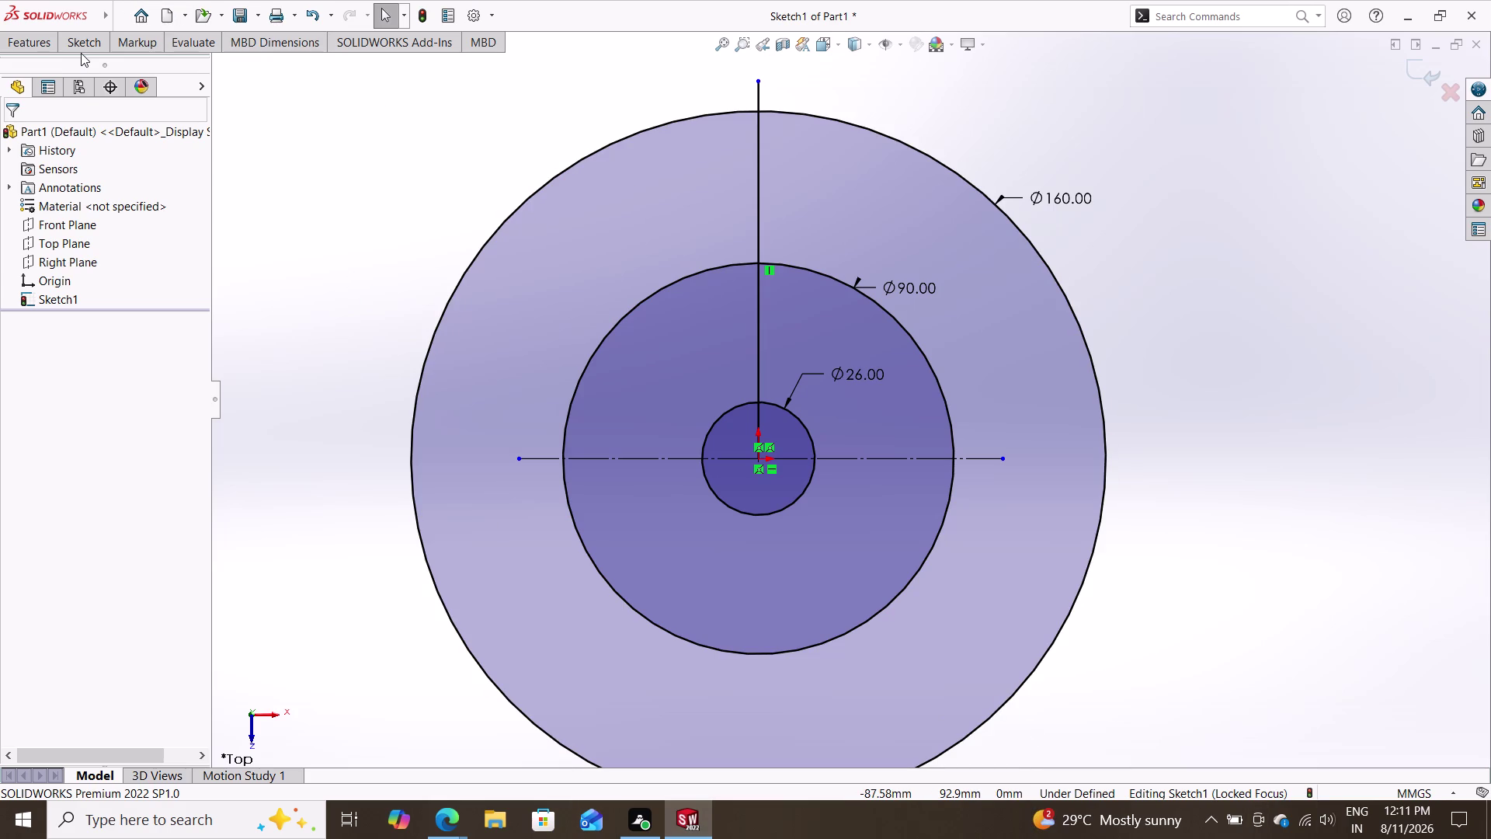
Draw a slanted line from the origin past the 160 mm circle, right of vertical.
click(73, 43)
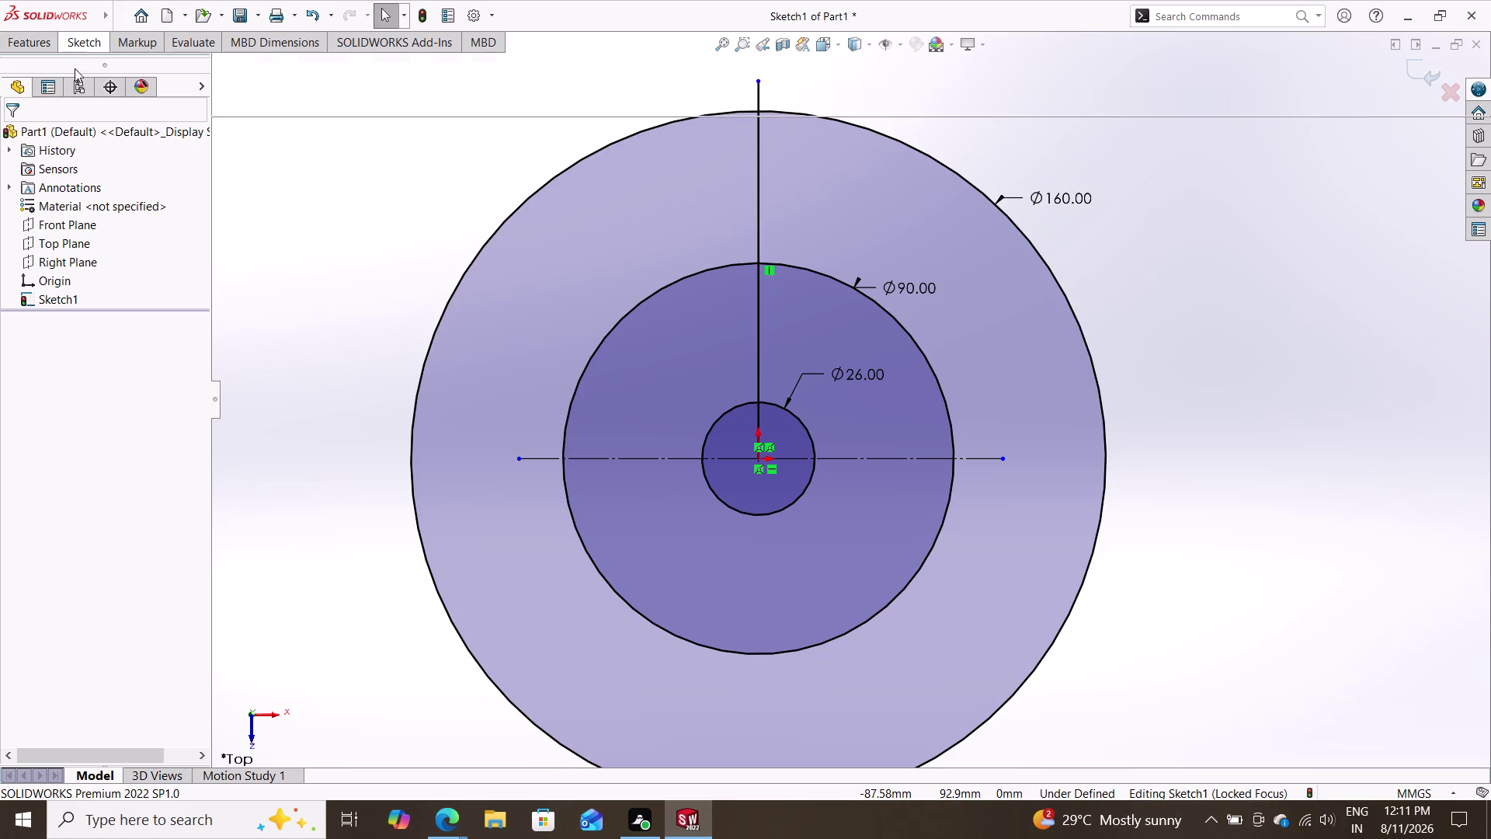
click(101, 87)
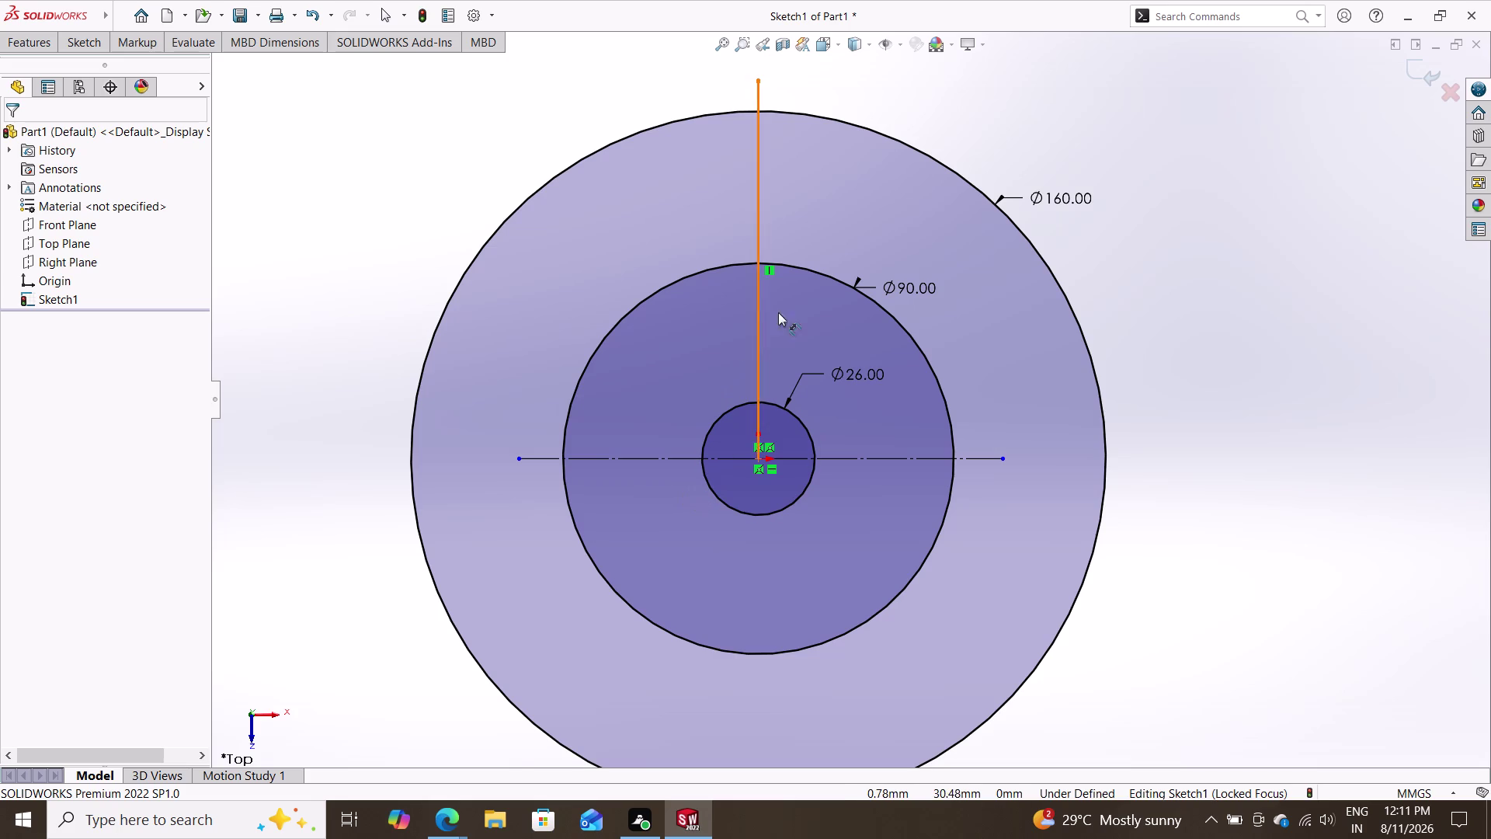
click(100, 50)
click(136, 66)
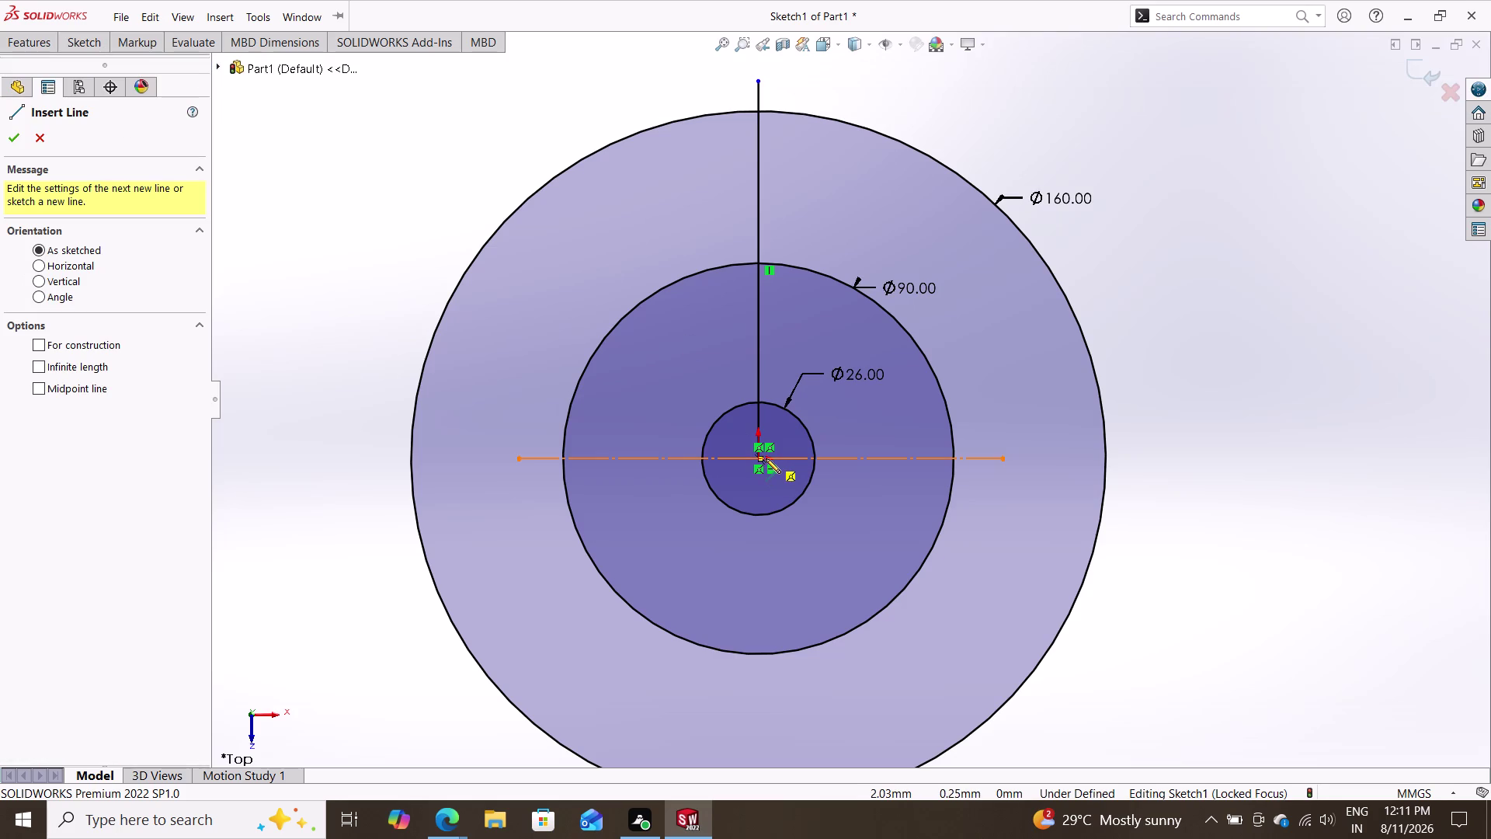
click(765, 458)
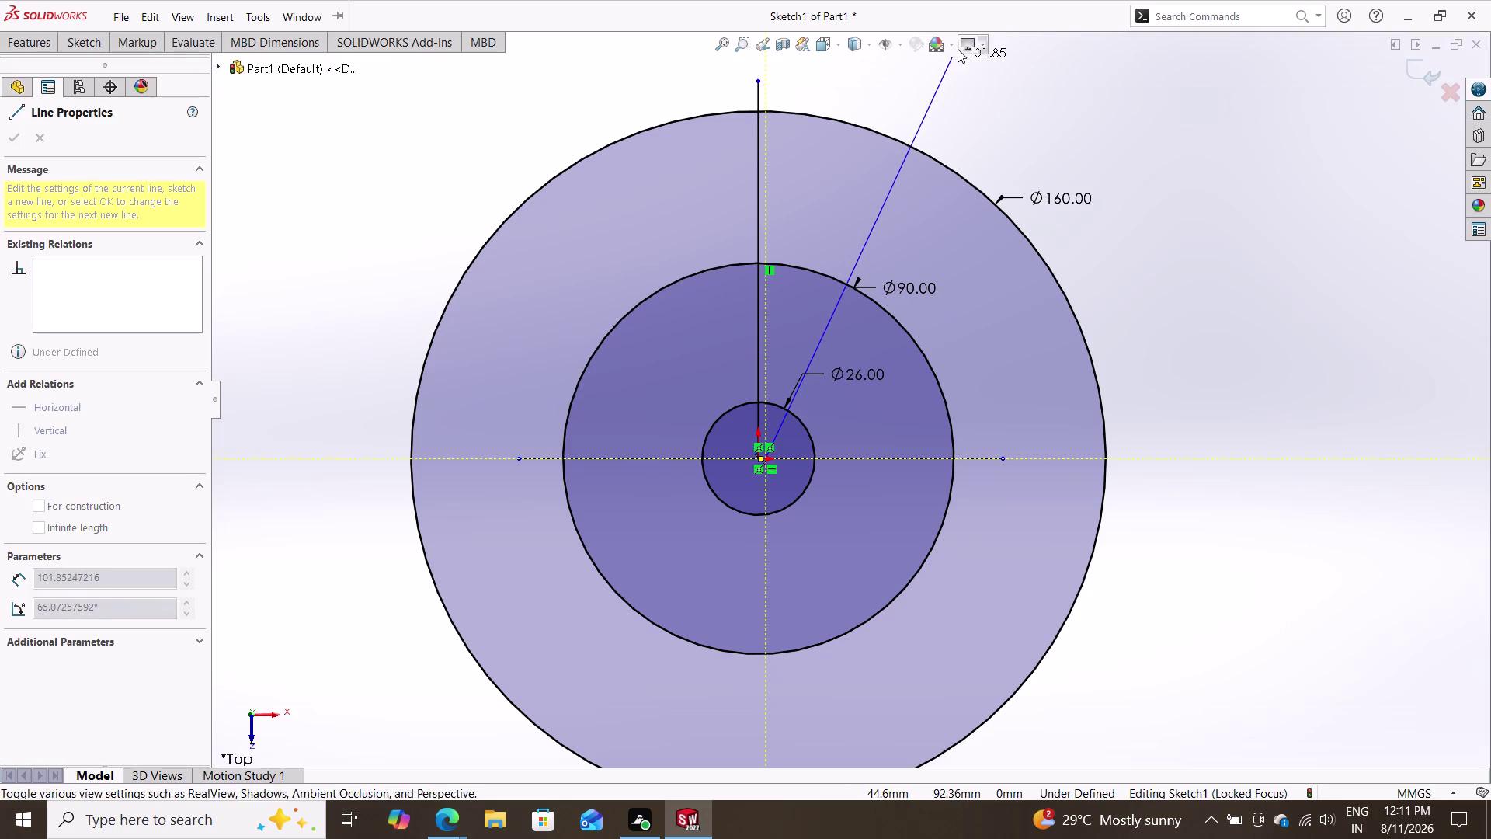
click(917, 106)
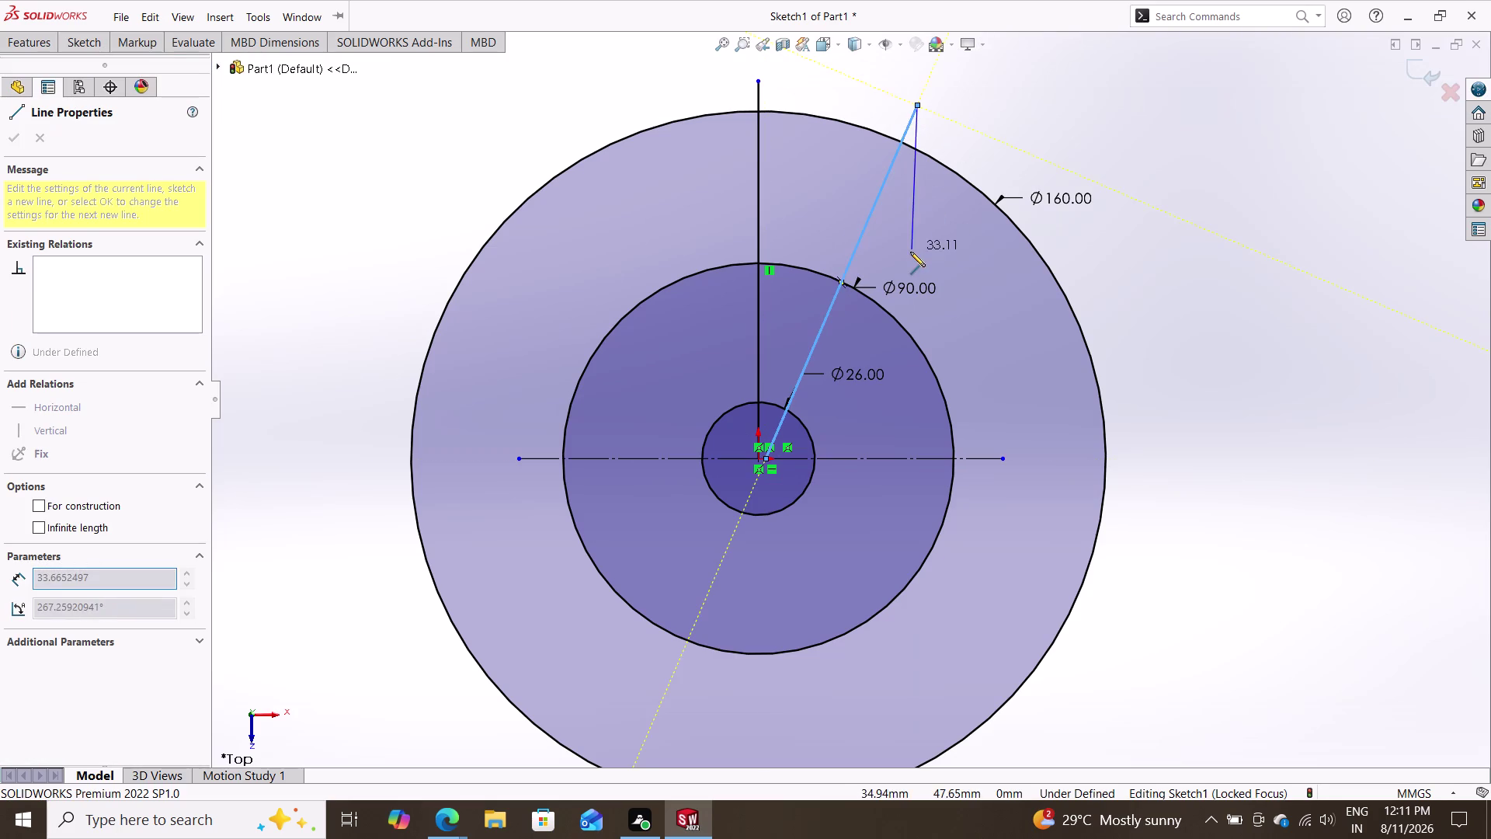
right_click(1137, 148)
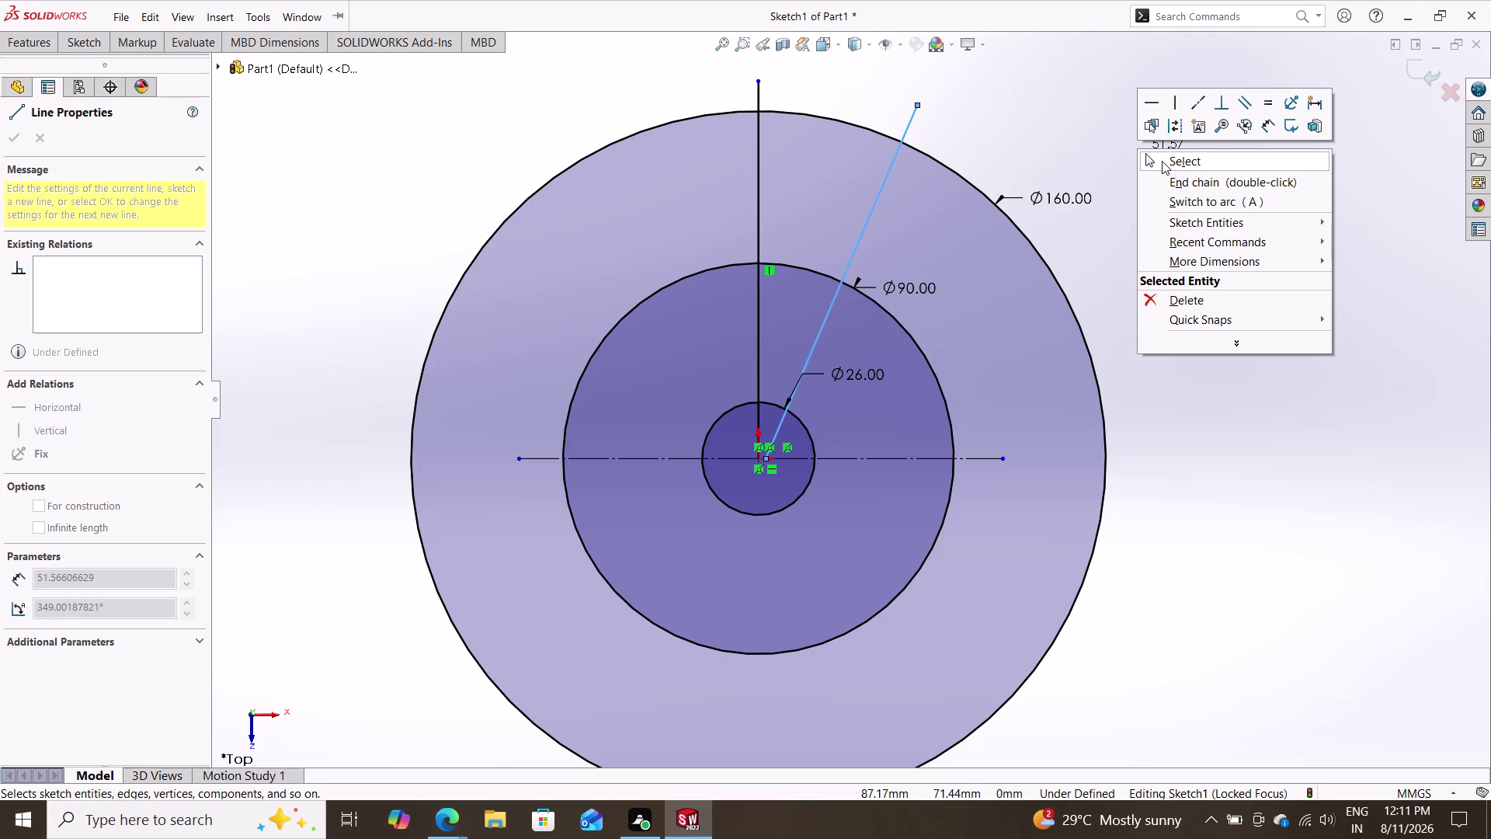
double_click(1161, 161)
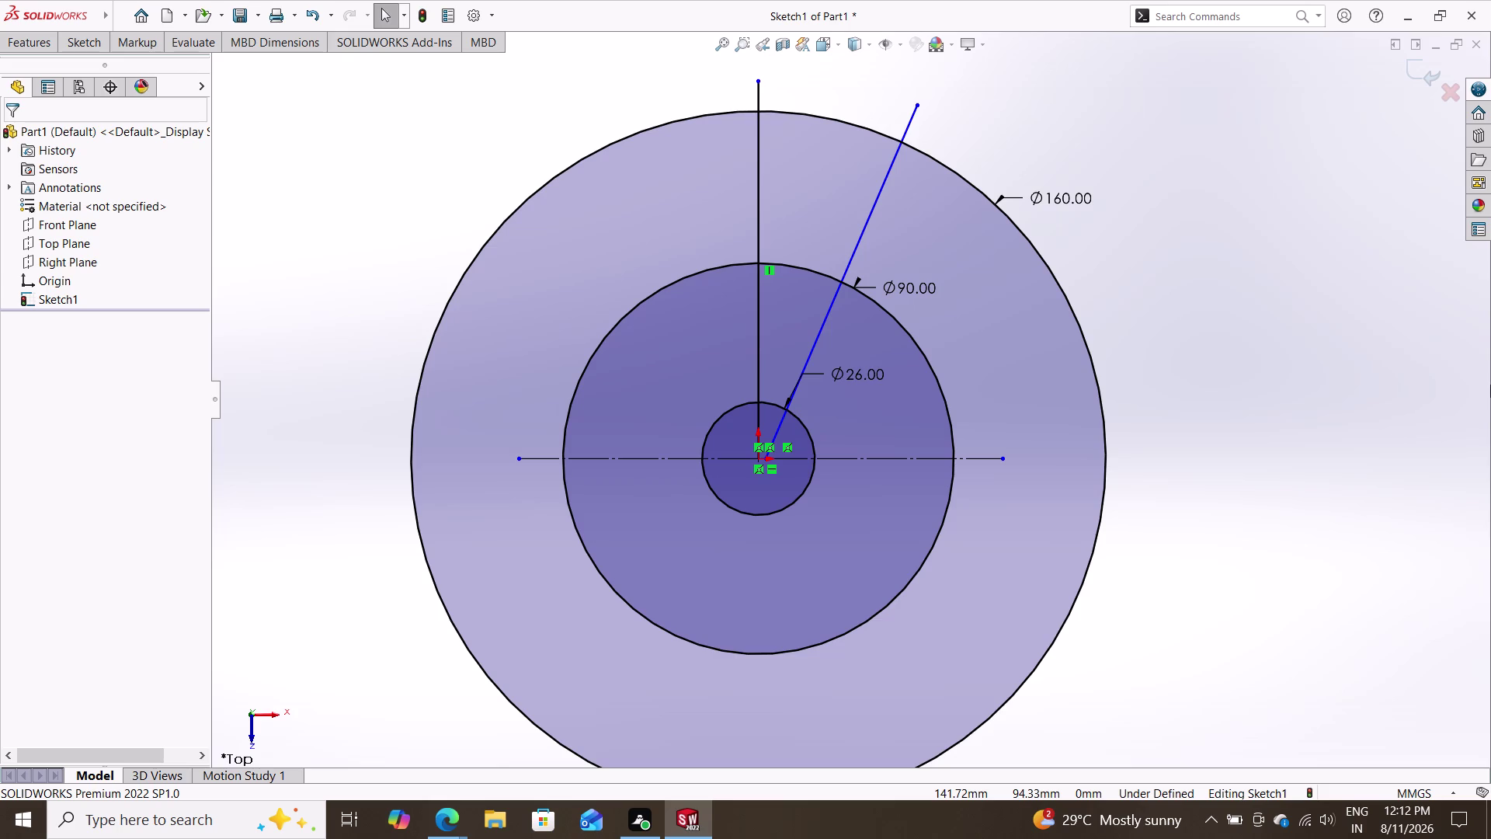
double_click(86, 45)
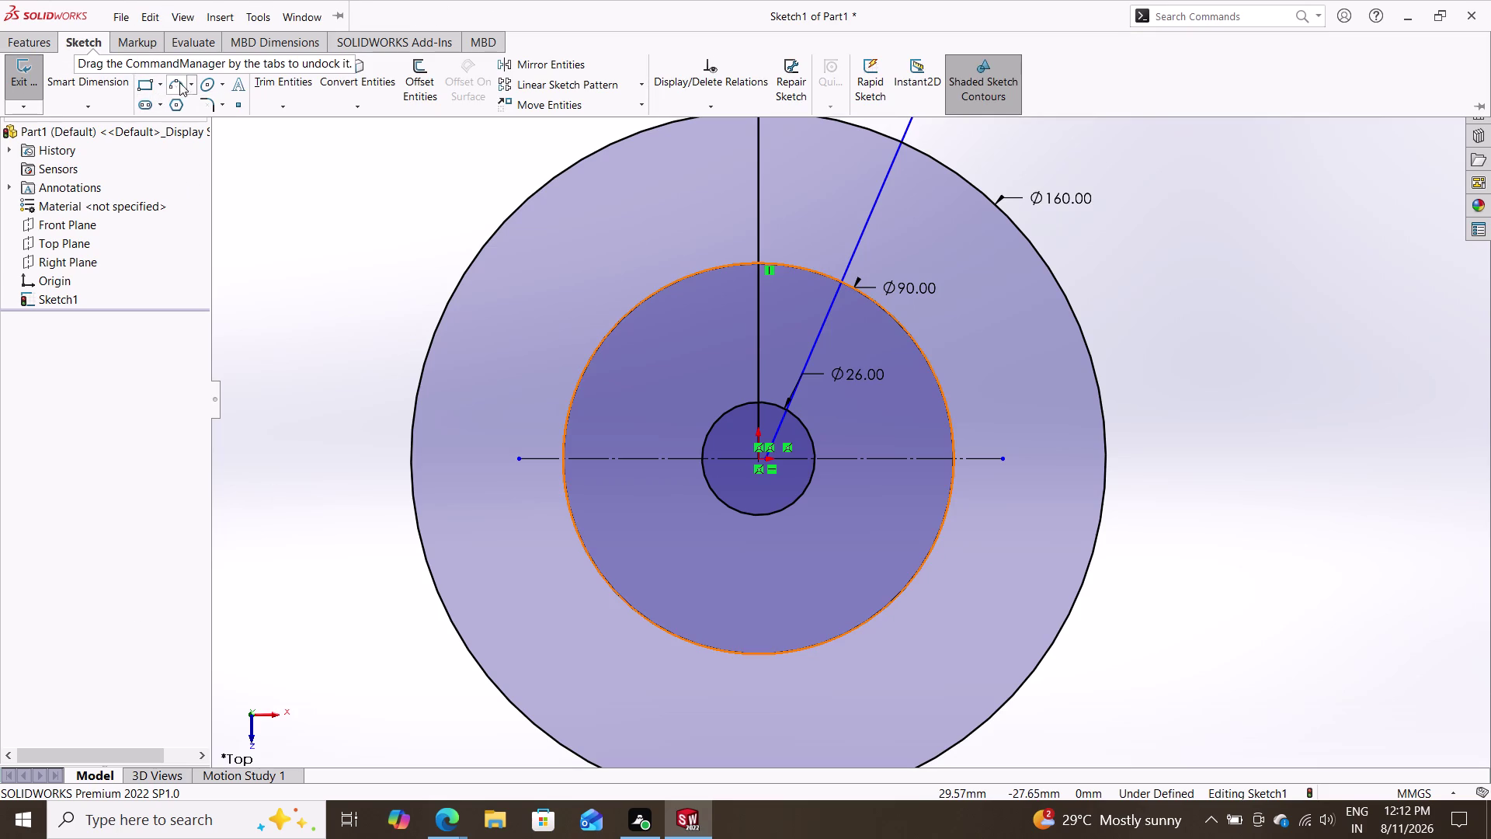
Dimension the angle between the vertical and slanted lines at 30°.
click(102, 63)
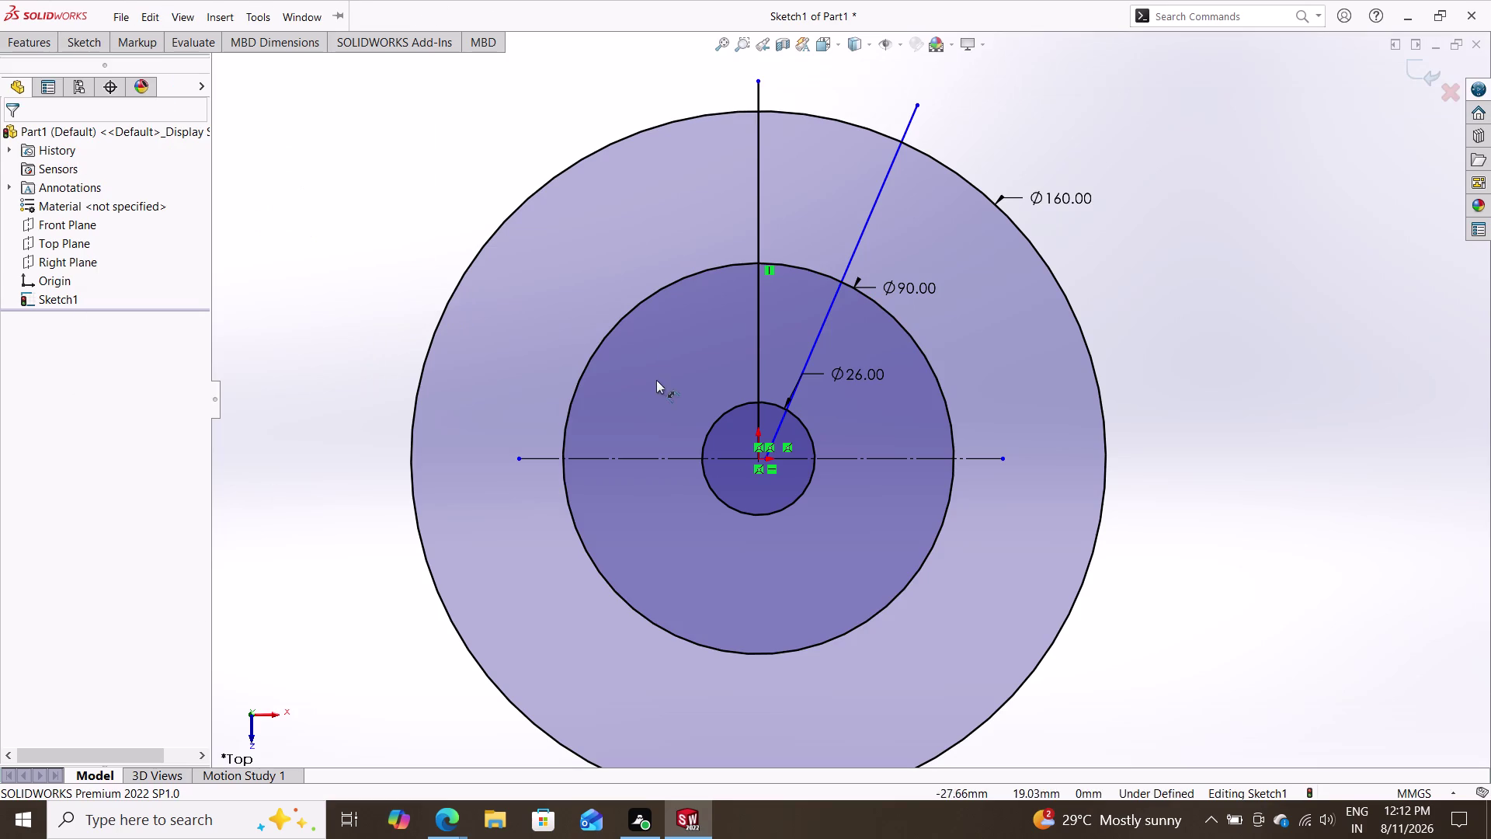
click(758, 187)
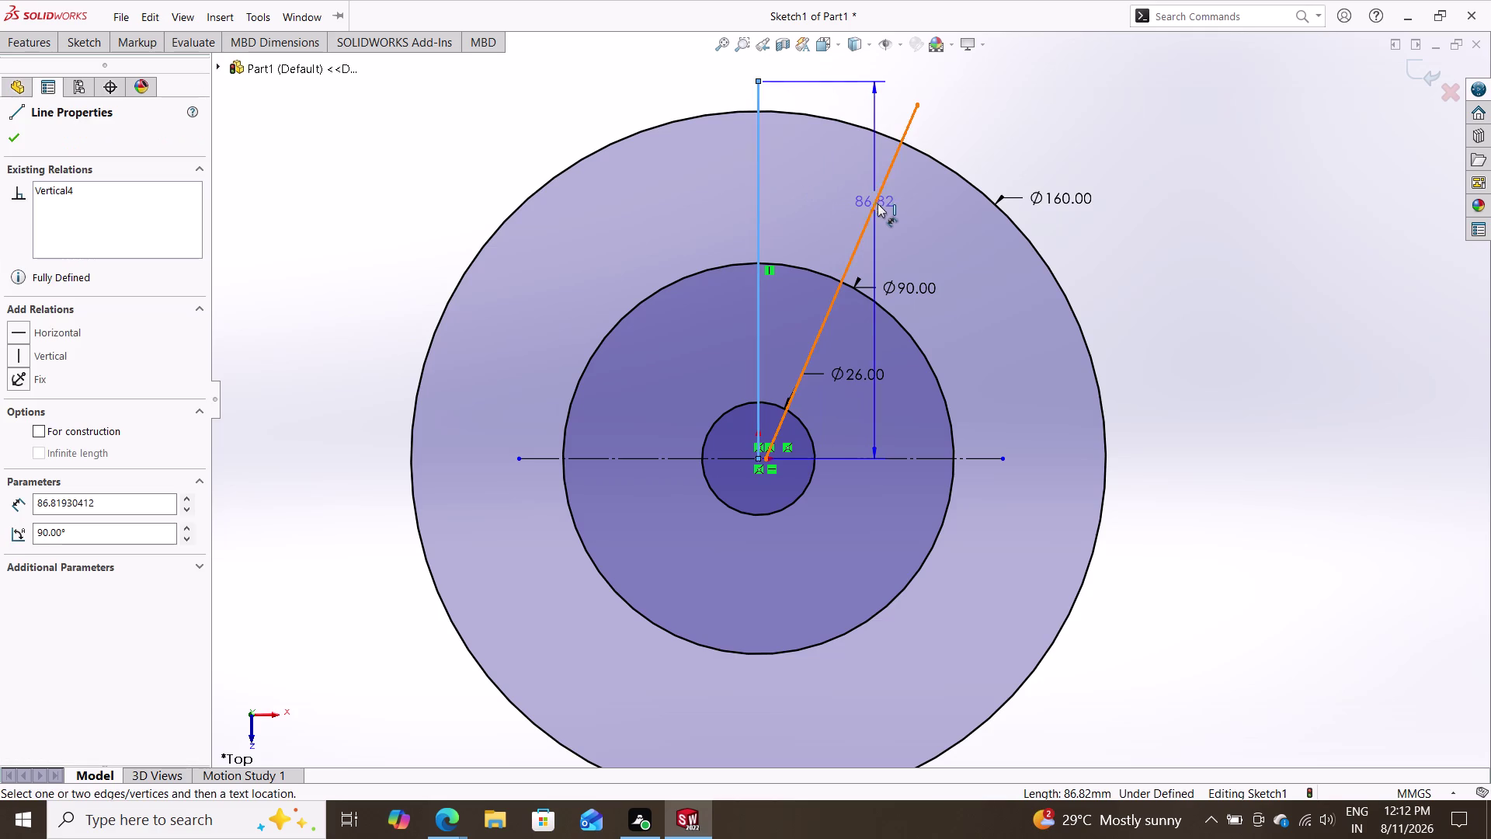
click(878, 203)
scroll(up, 3)
click(867, 95)
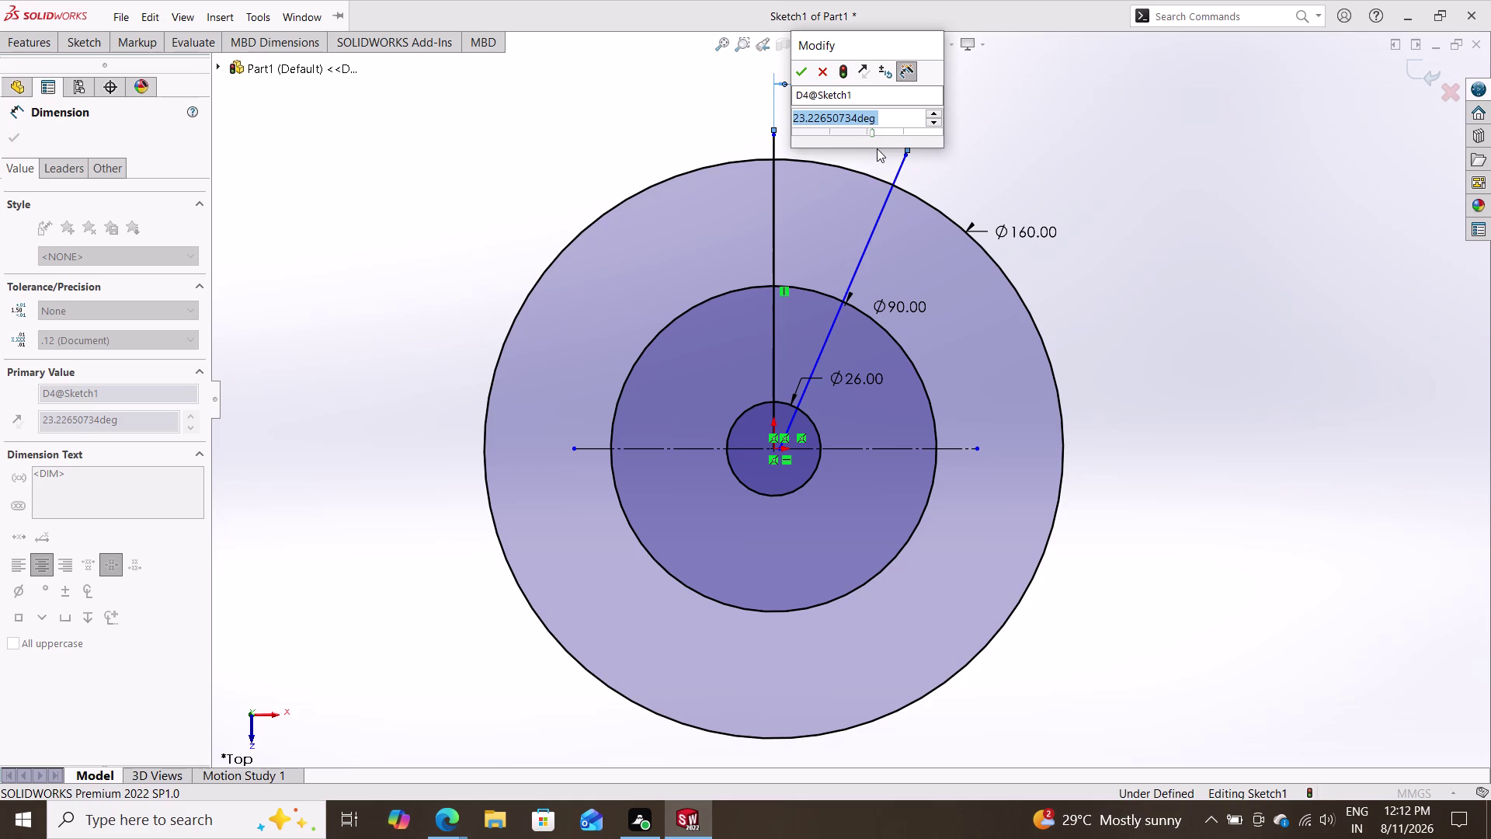
text(30)
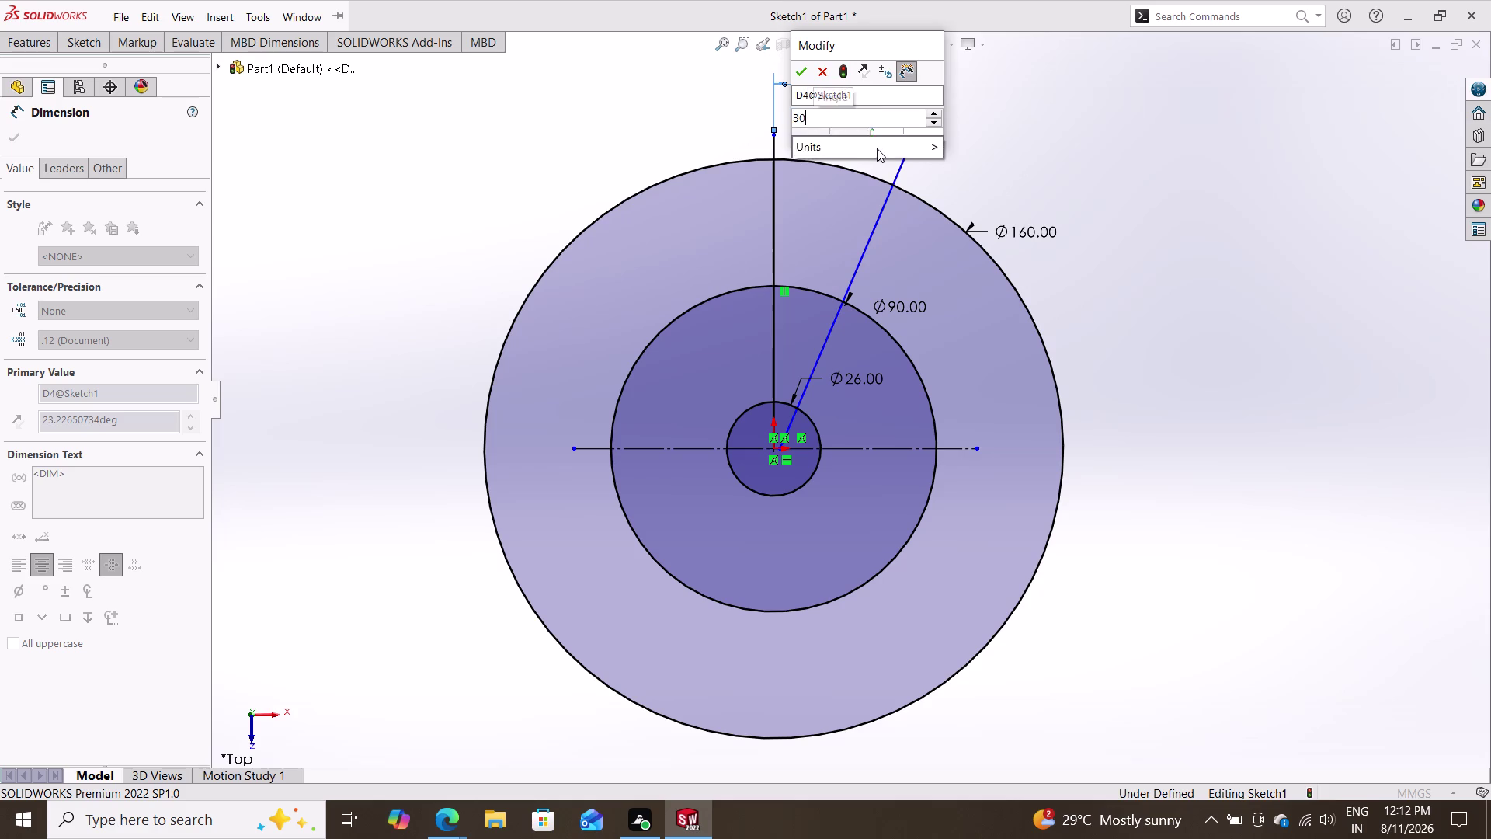
key(Return)
key(Escape)
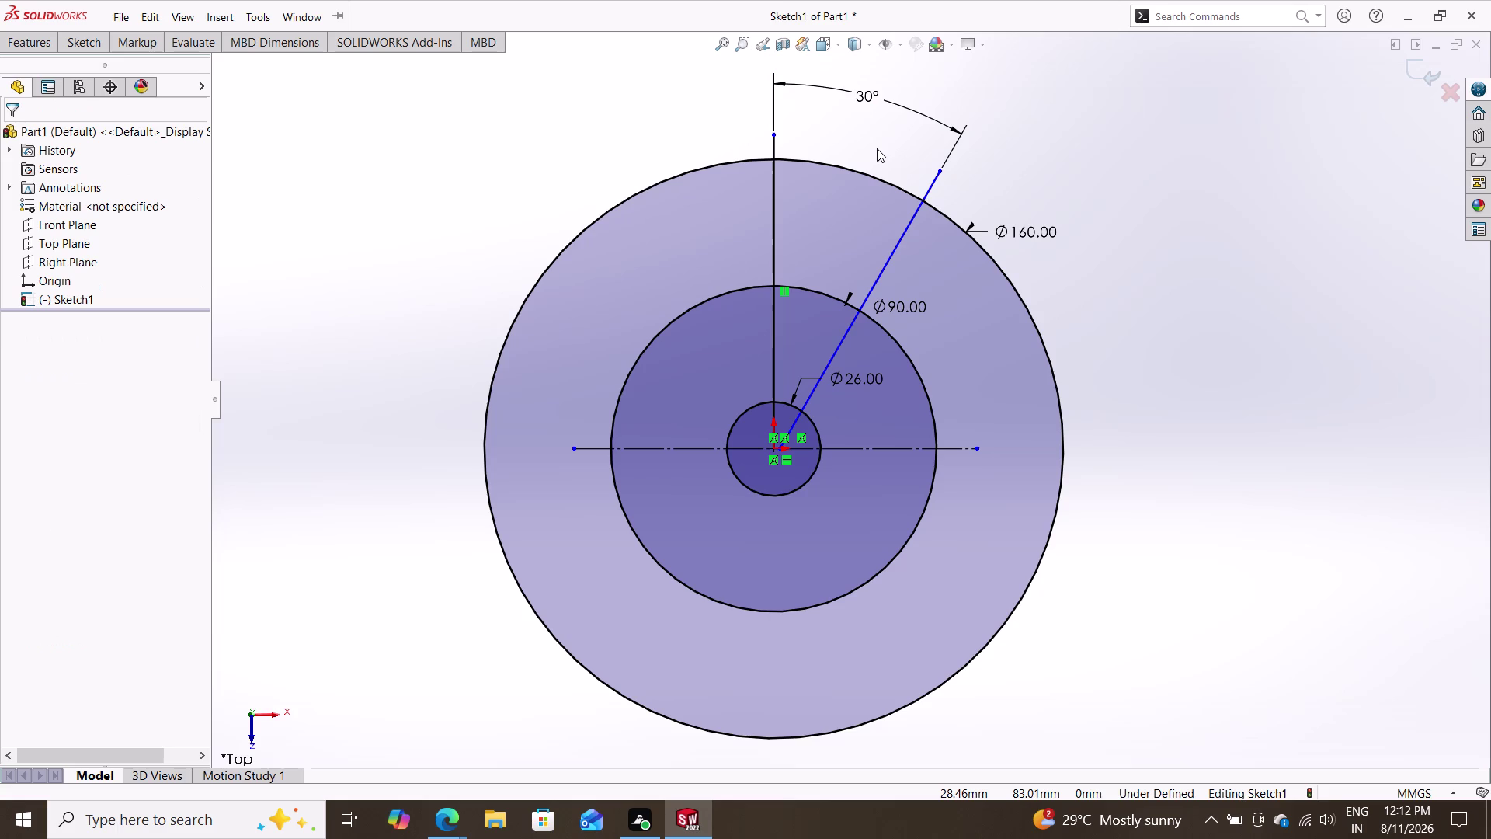
Delete the slanted line together with its 30° angle dimension.
key(Escape)
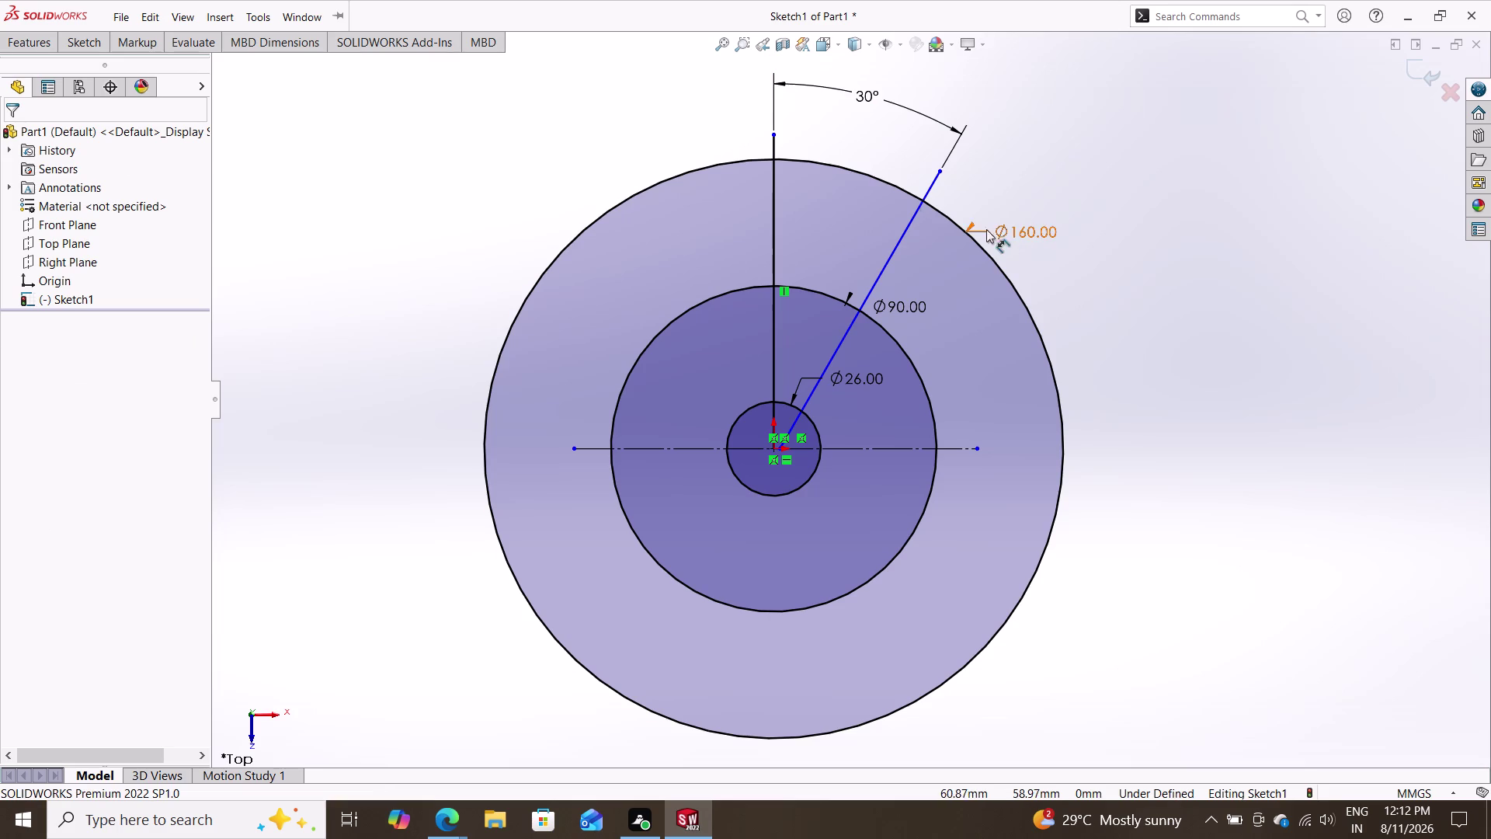
key(Escape)
click(937, 176)
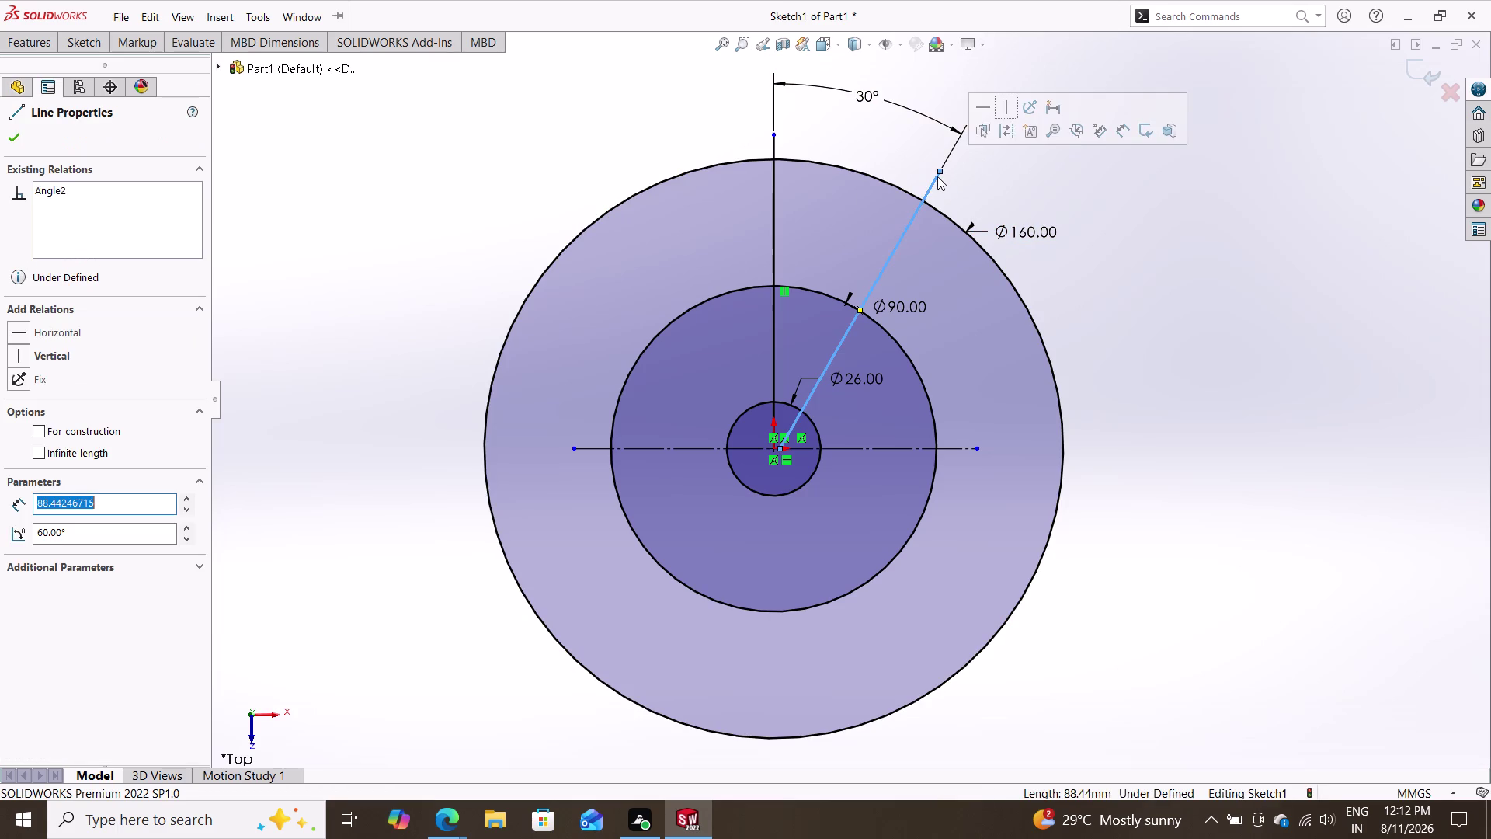
key(Delete)
click(654, 411)
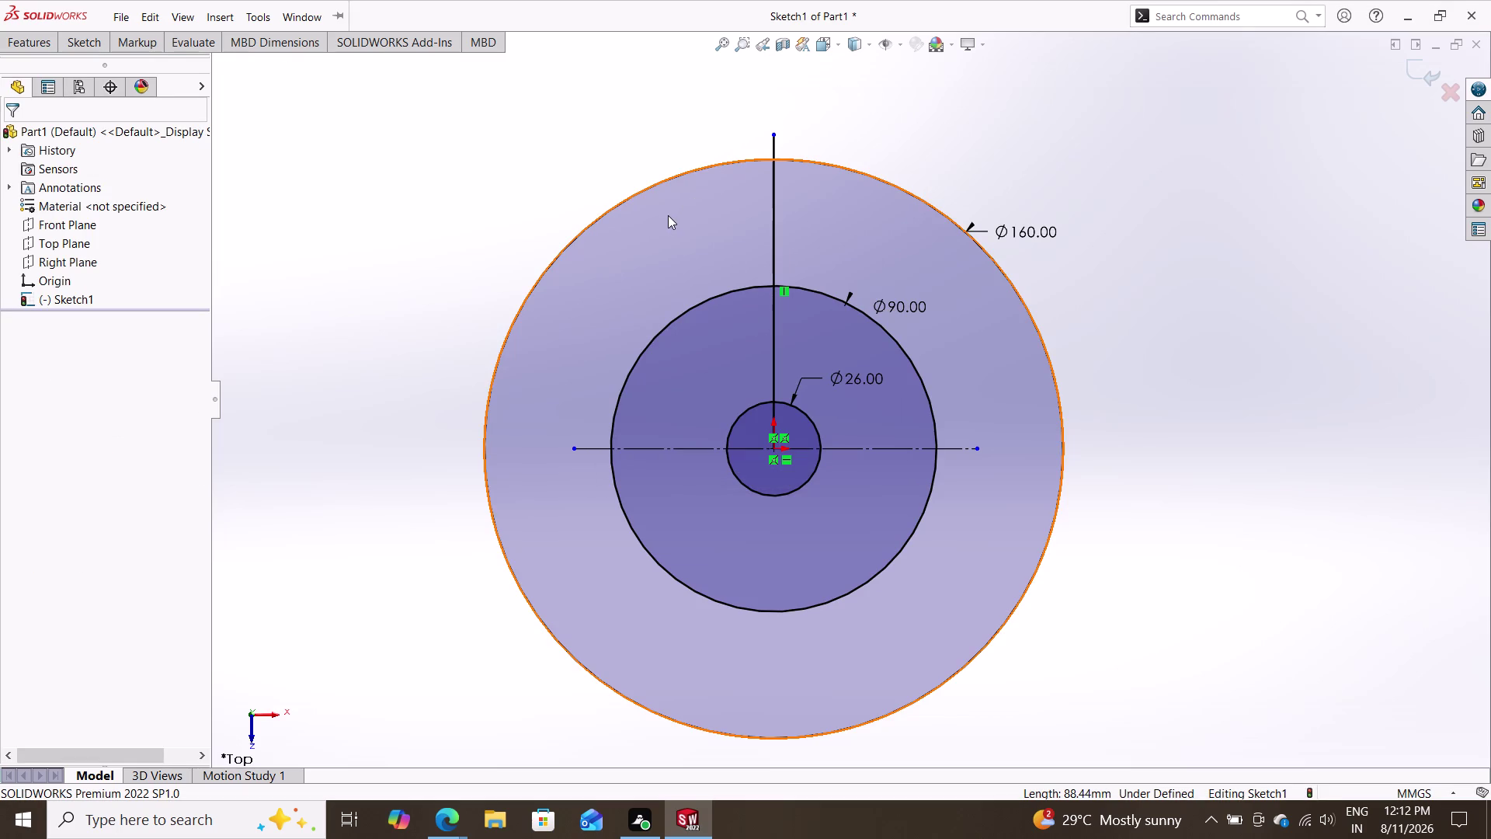
Draw a radial line from the origin past the outer circle toward the upper left.
click(77, 41)
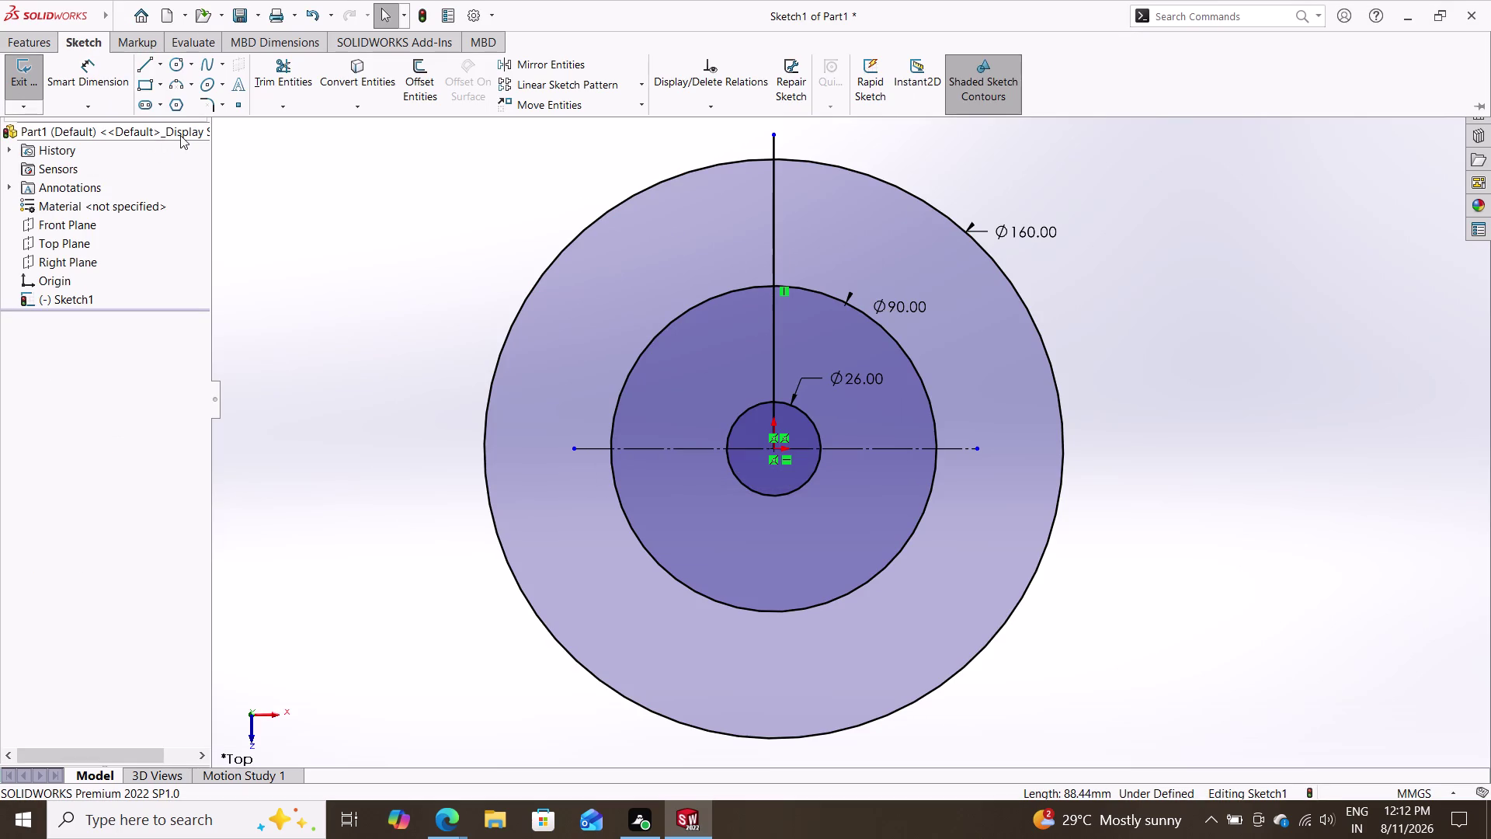
click(142, 65)
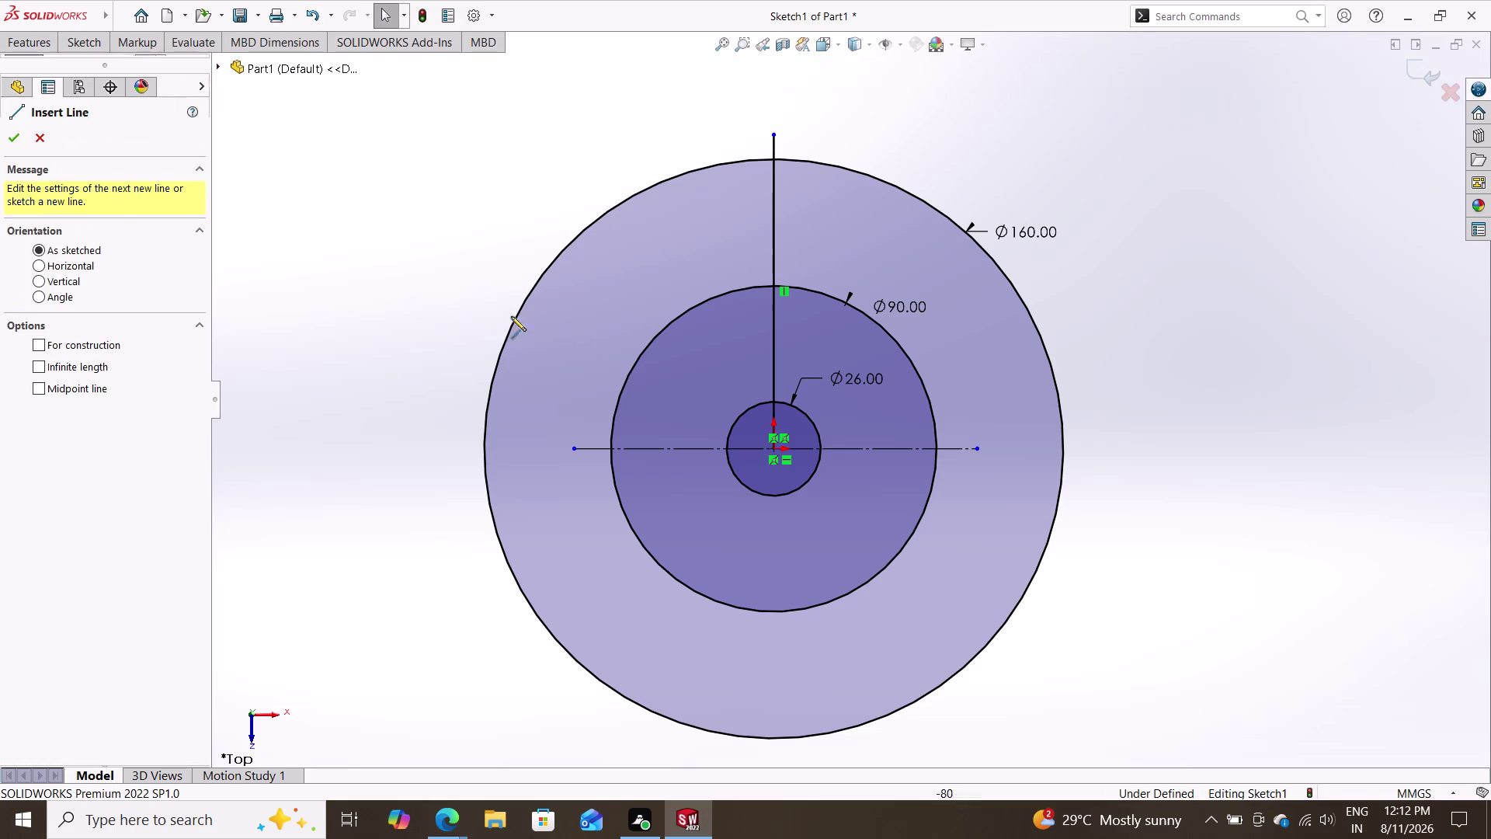
click(773, 448)
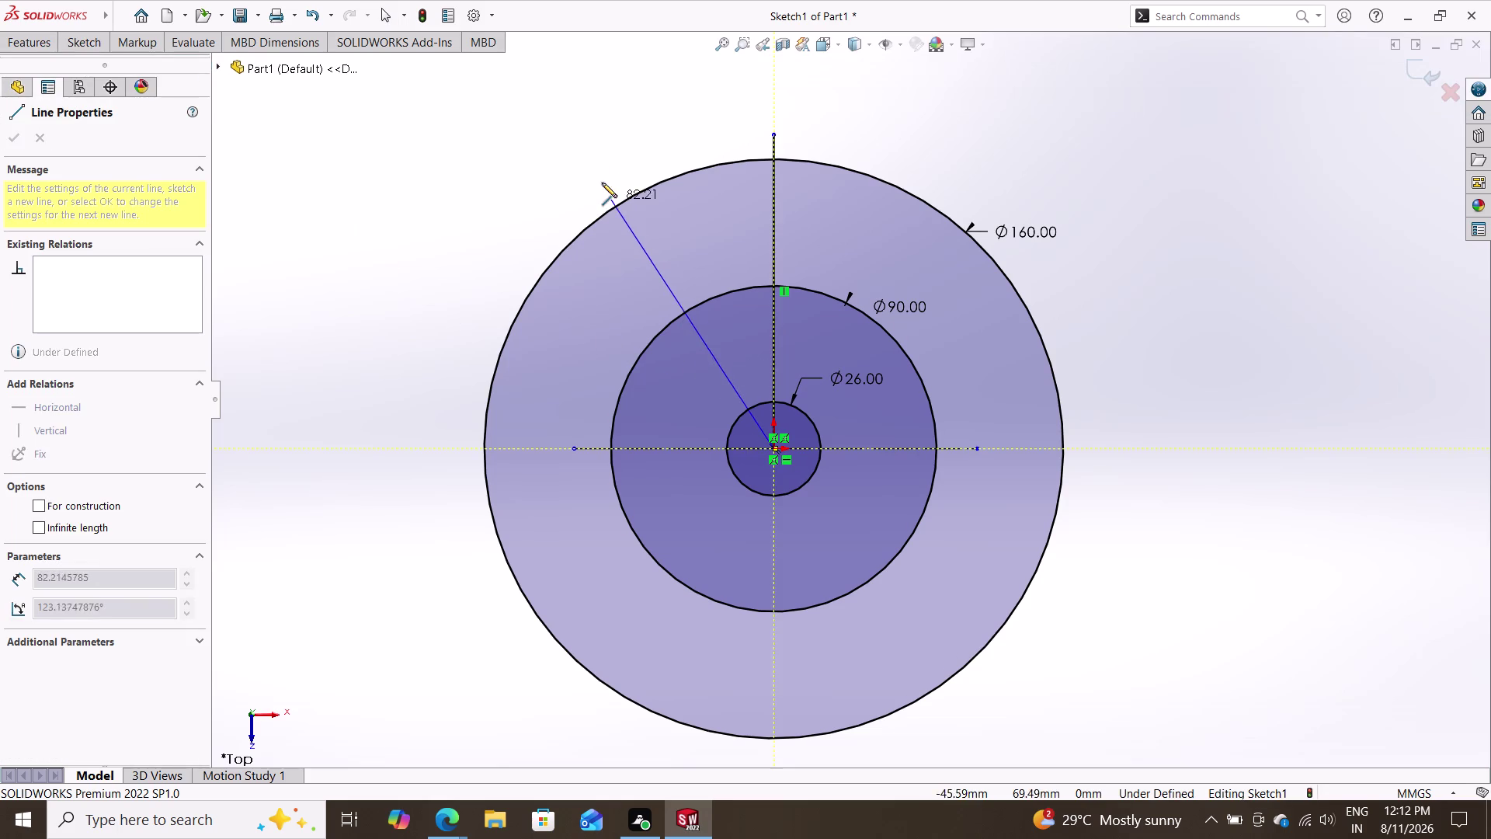
click(560, 116)
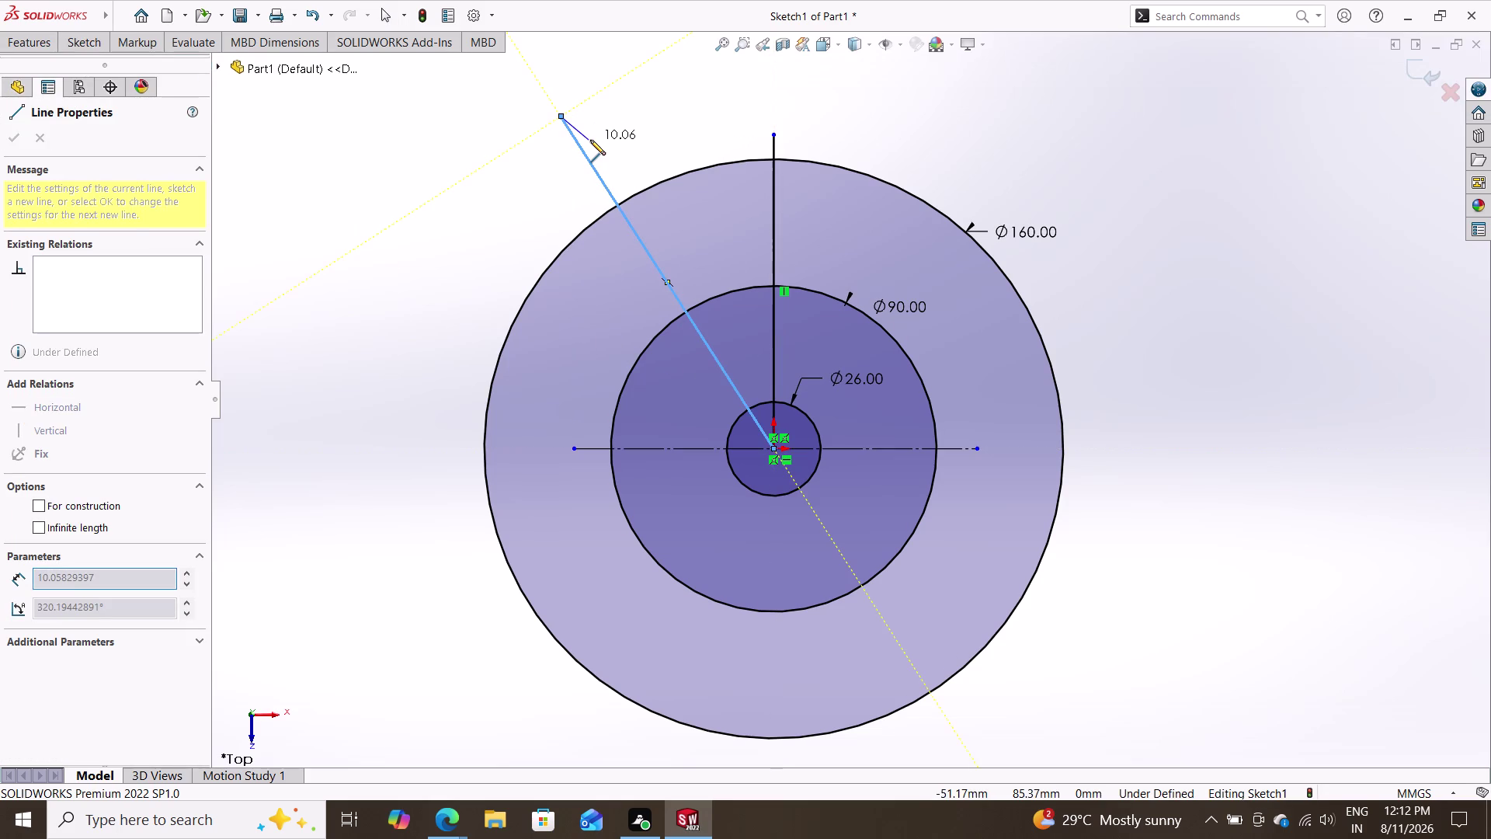
key(Escape)
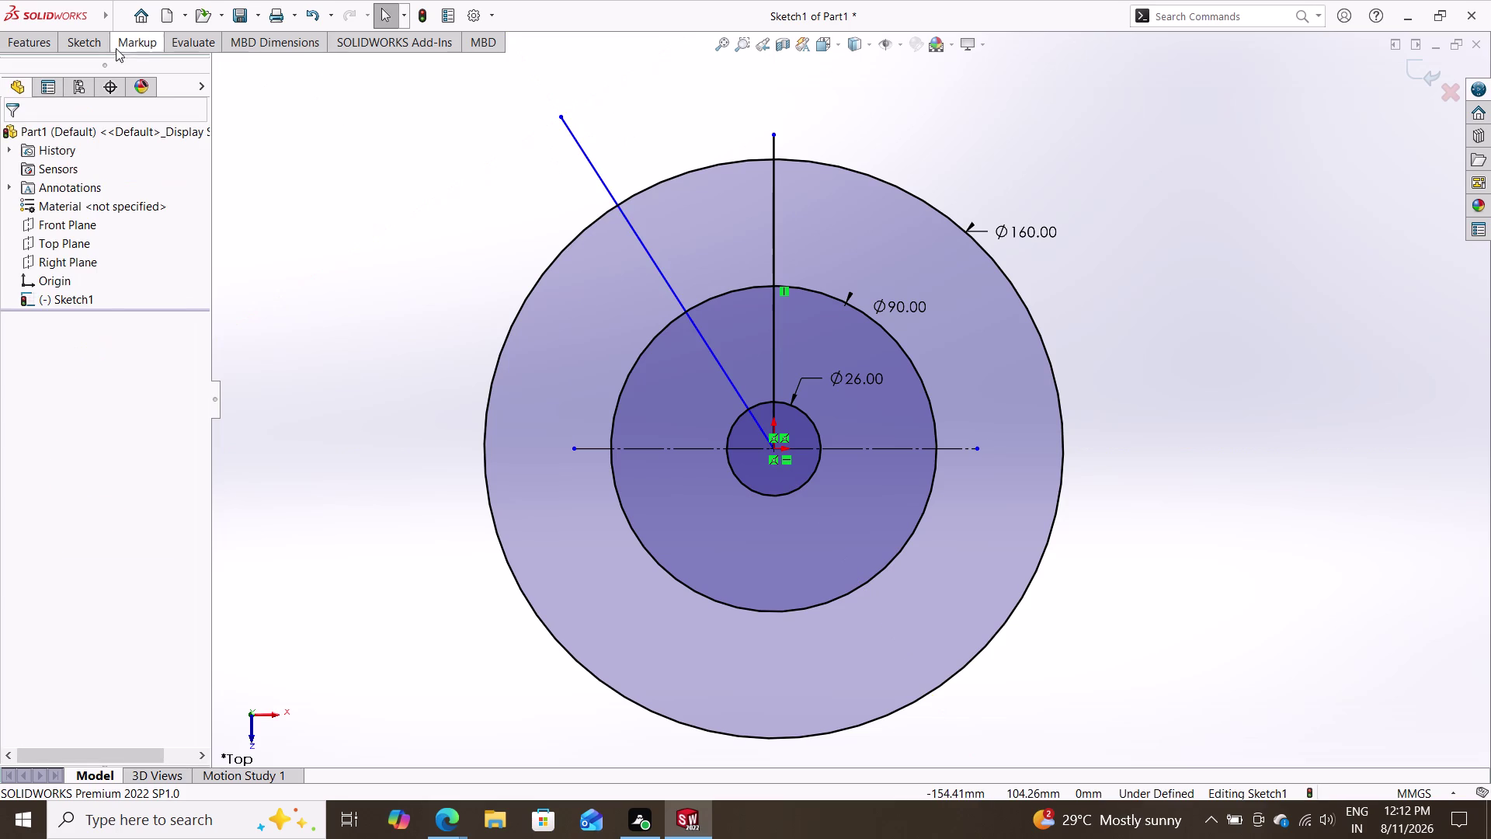
Draw a second radial line from the origin toward the upper right.
click(78, 48)
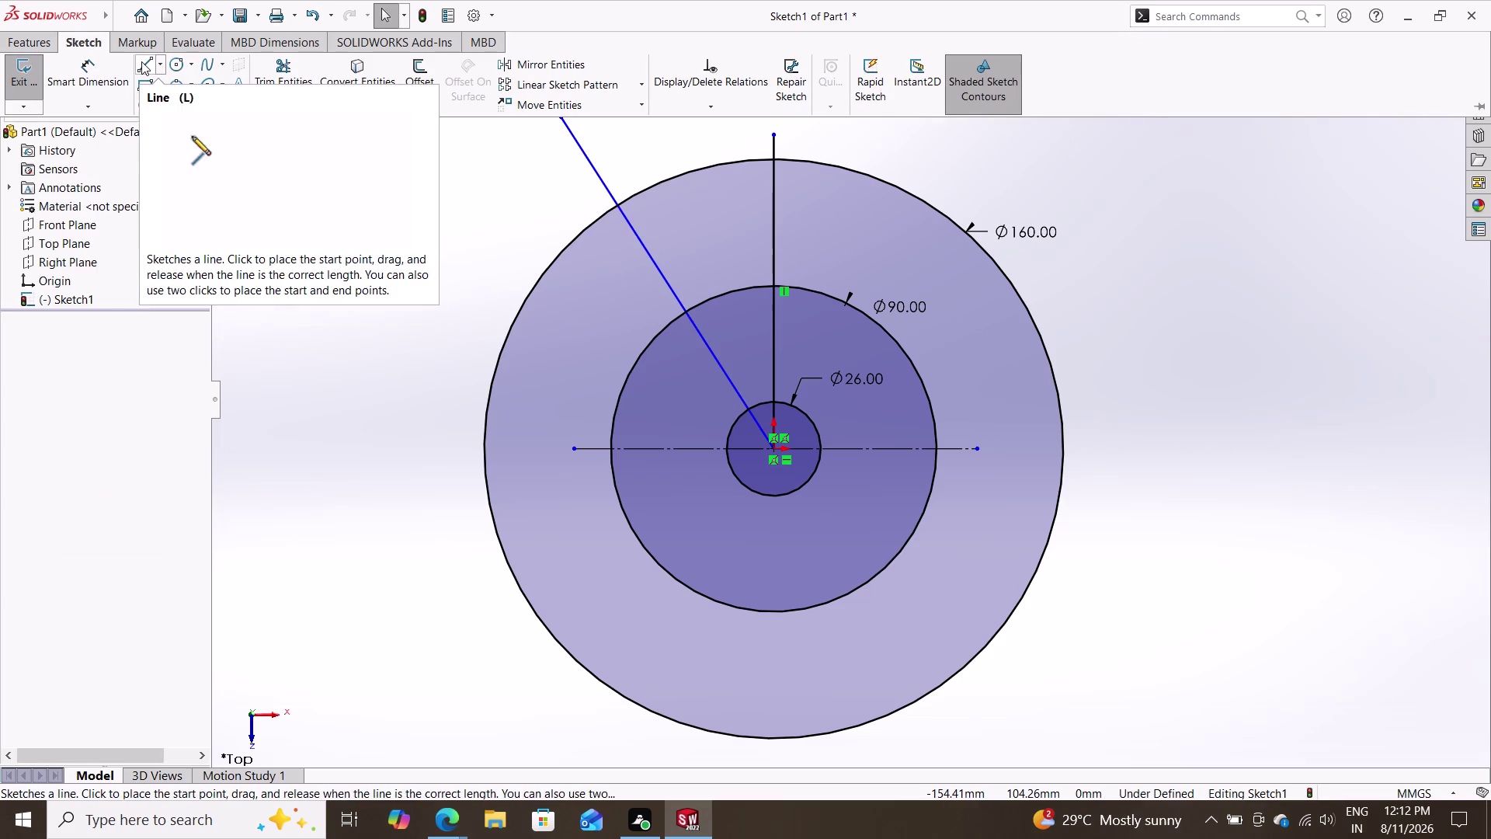
click(141, 61)
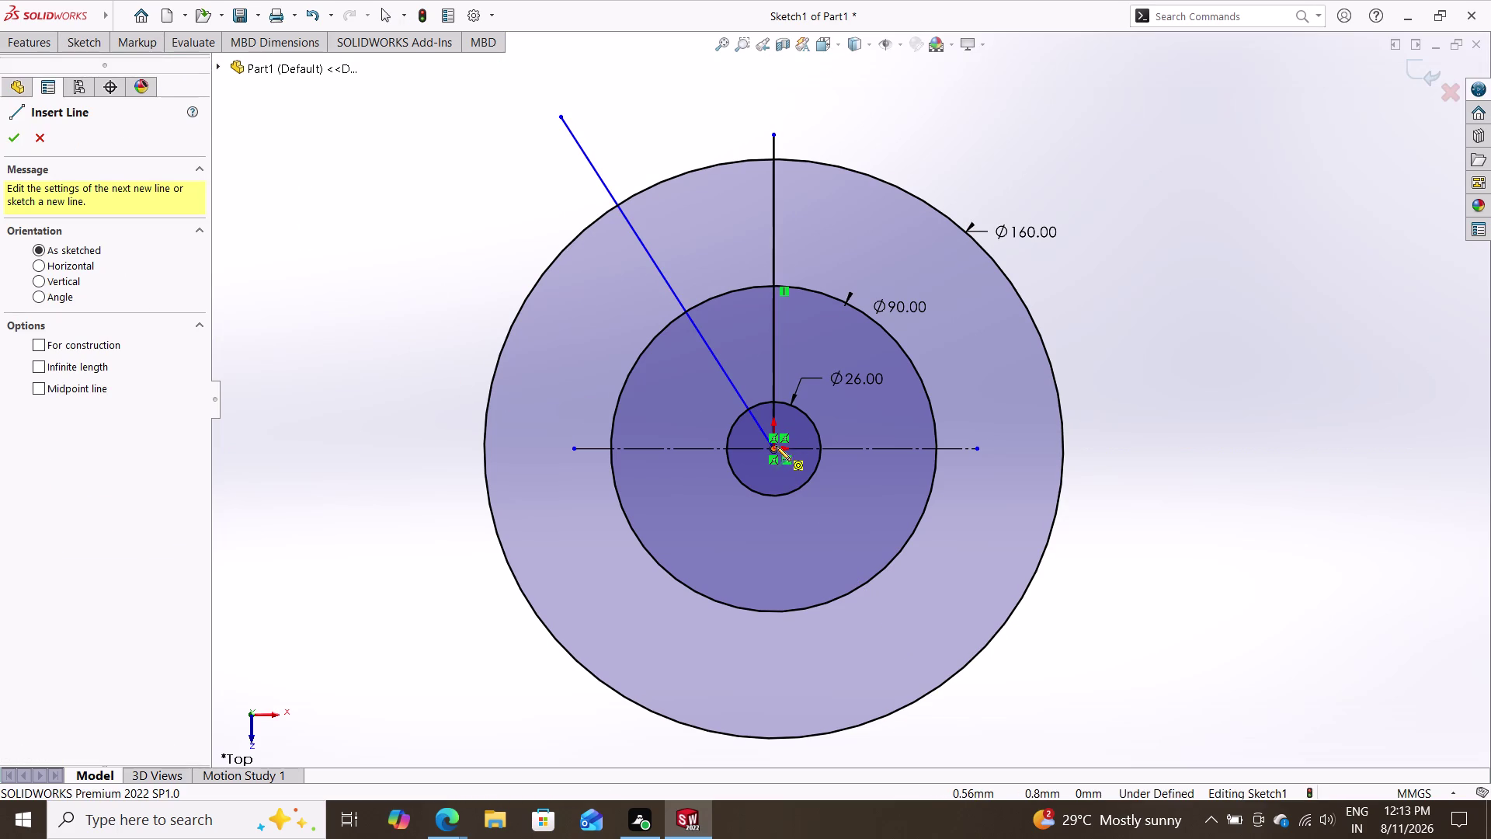
click(773, 447)
click(1007, 143)
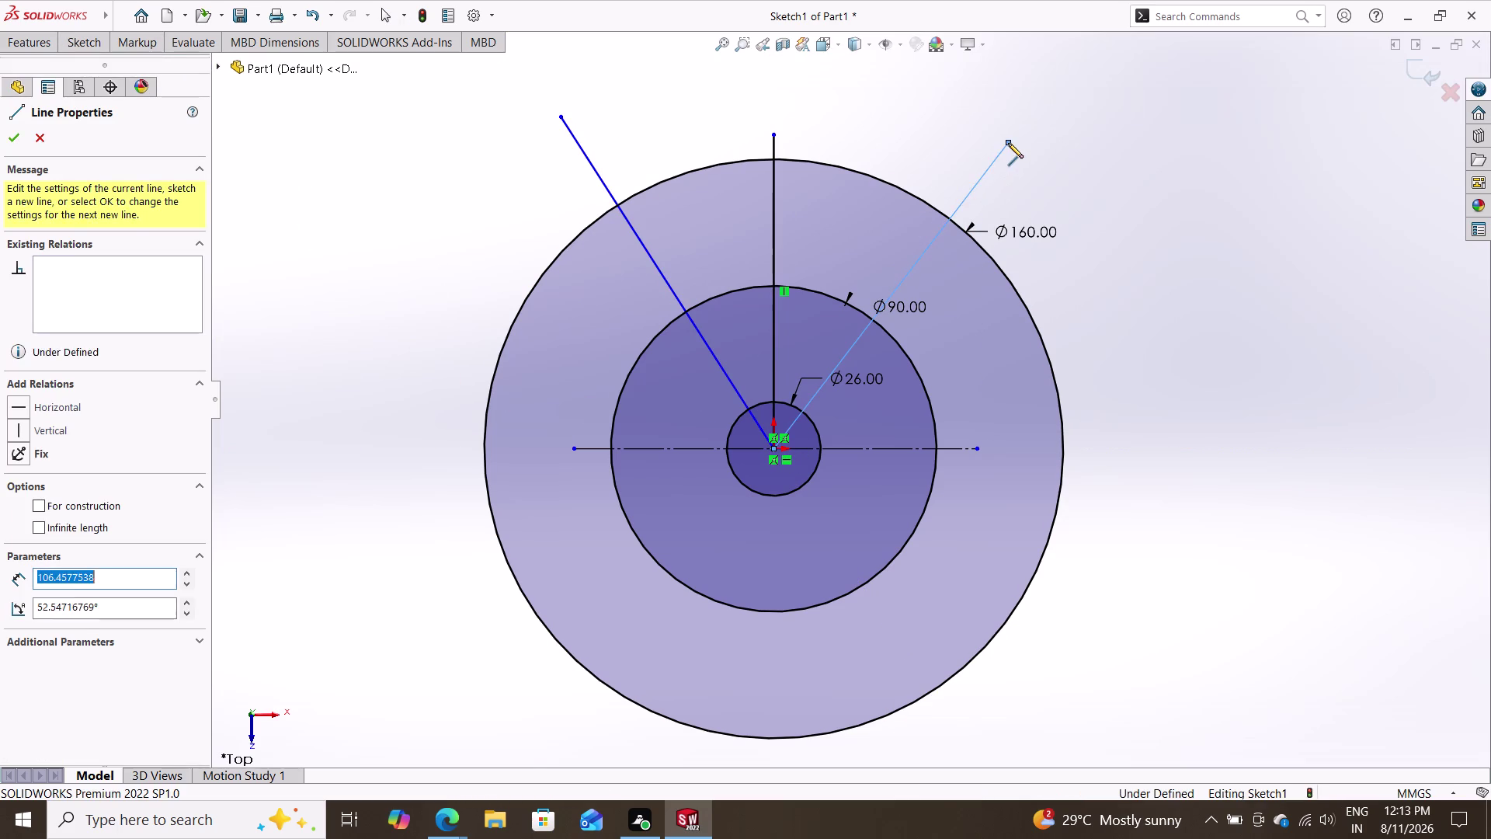
key(Escape)
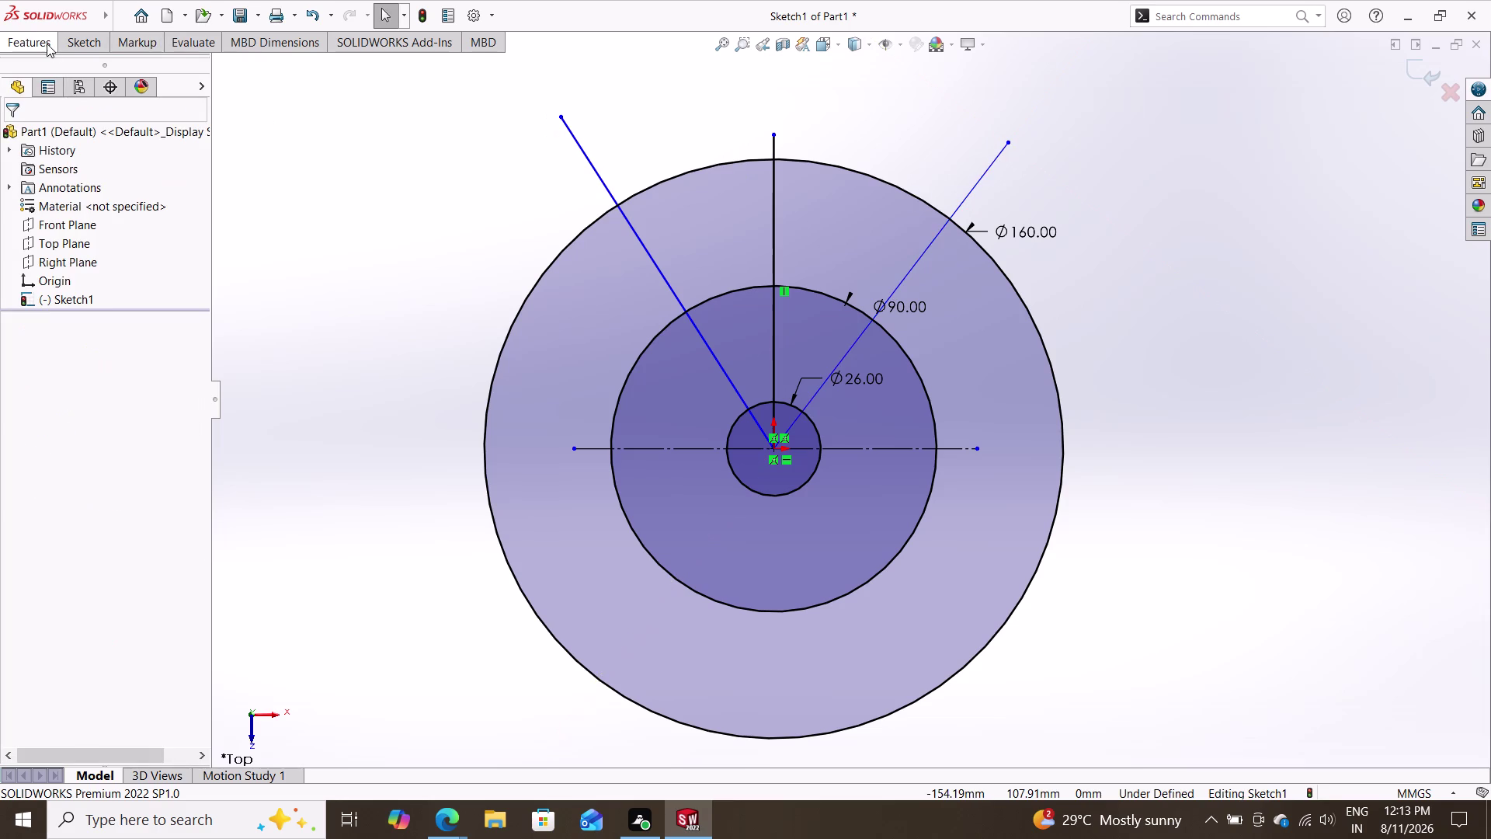
Draw a third radial line from the origin past the outer circle toward the lower left.
click(83, 39)
click(147, 65)
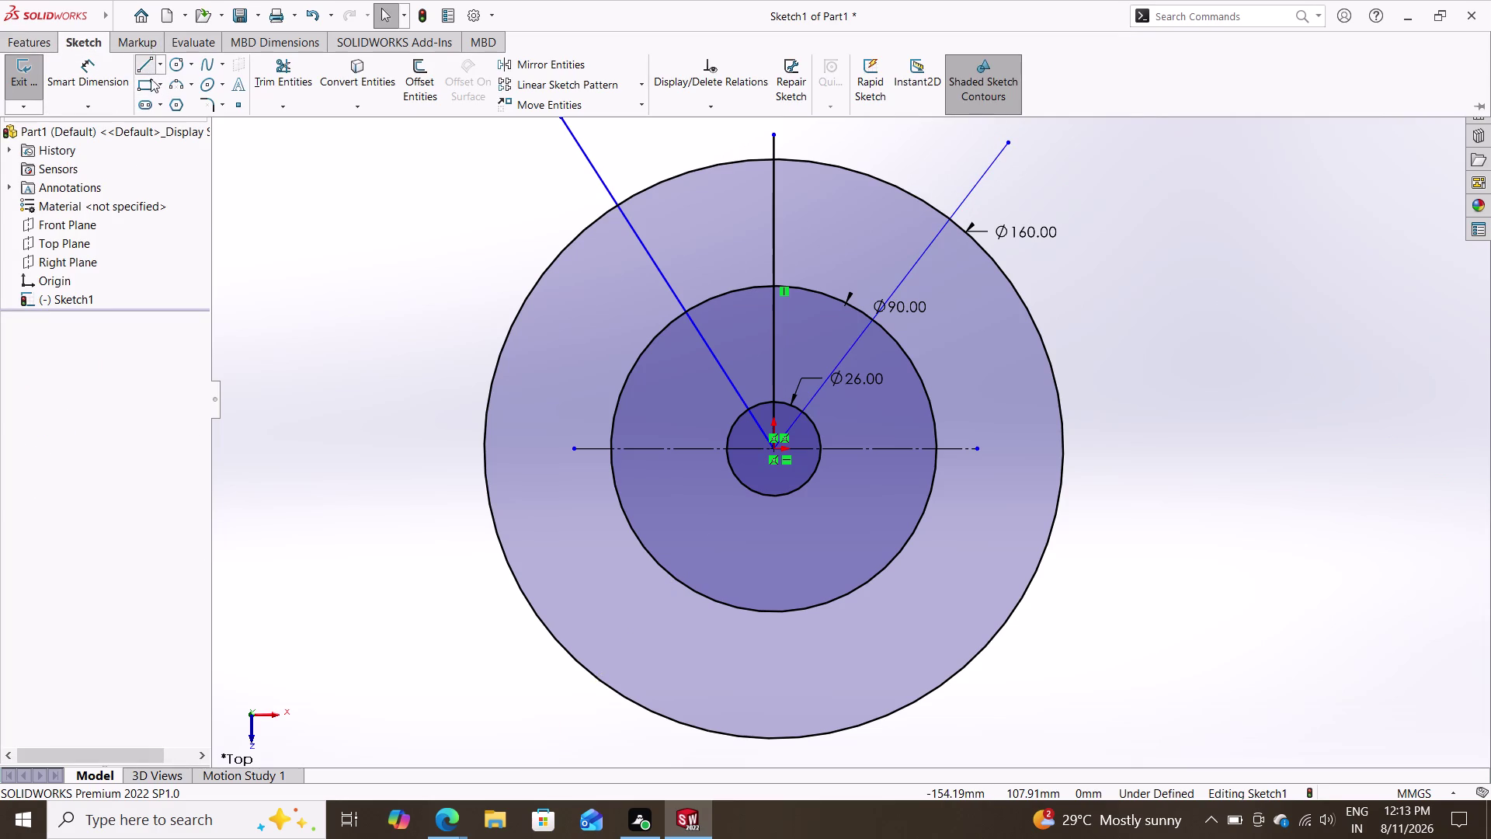
click(773, 448)
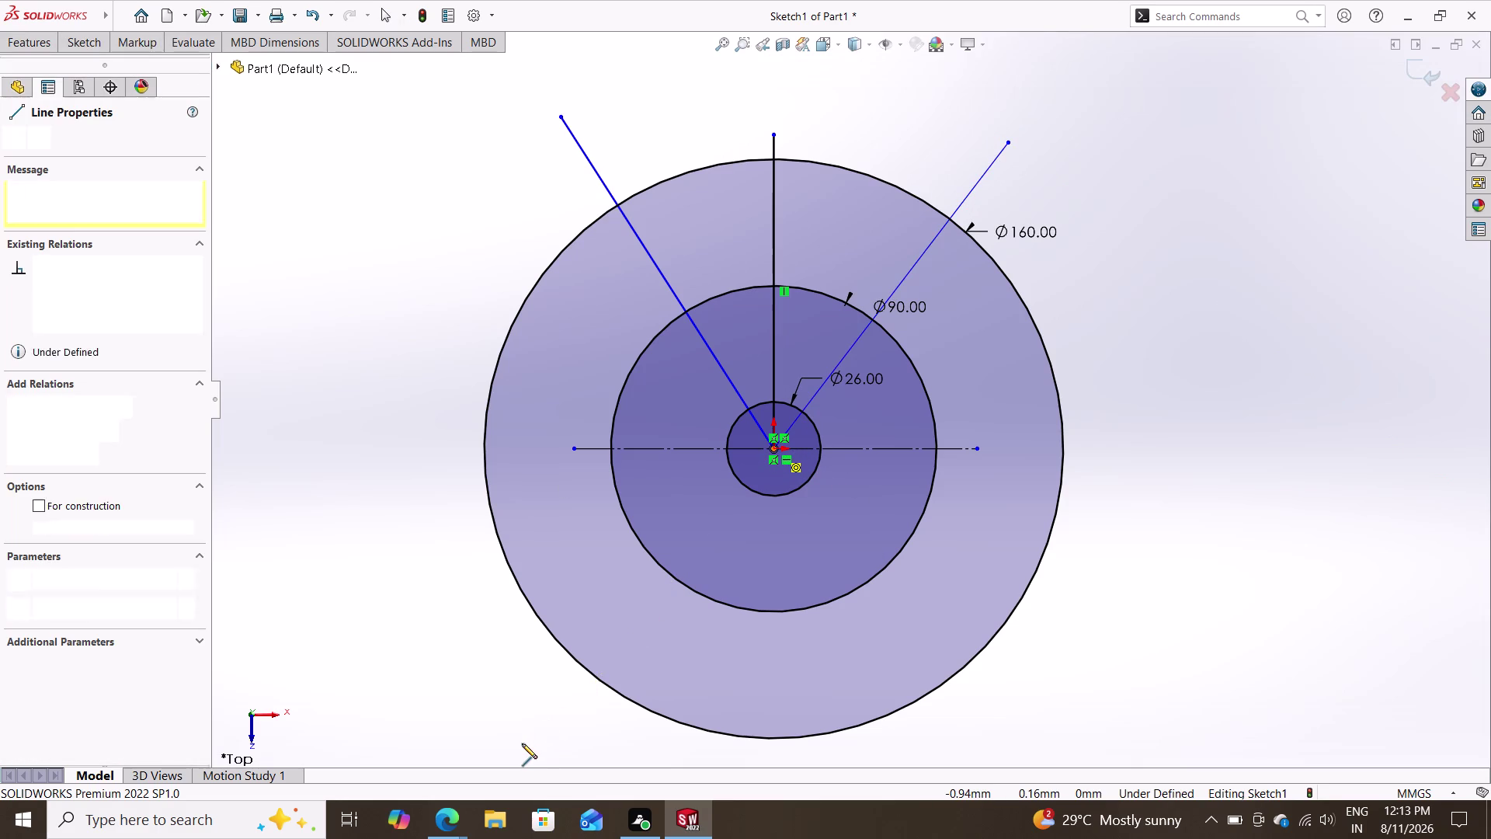
click(526, 737)
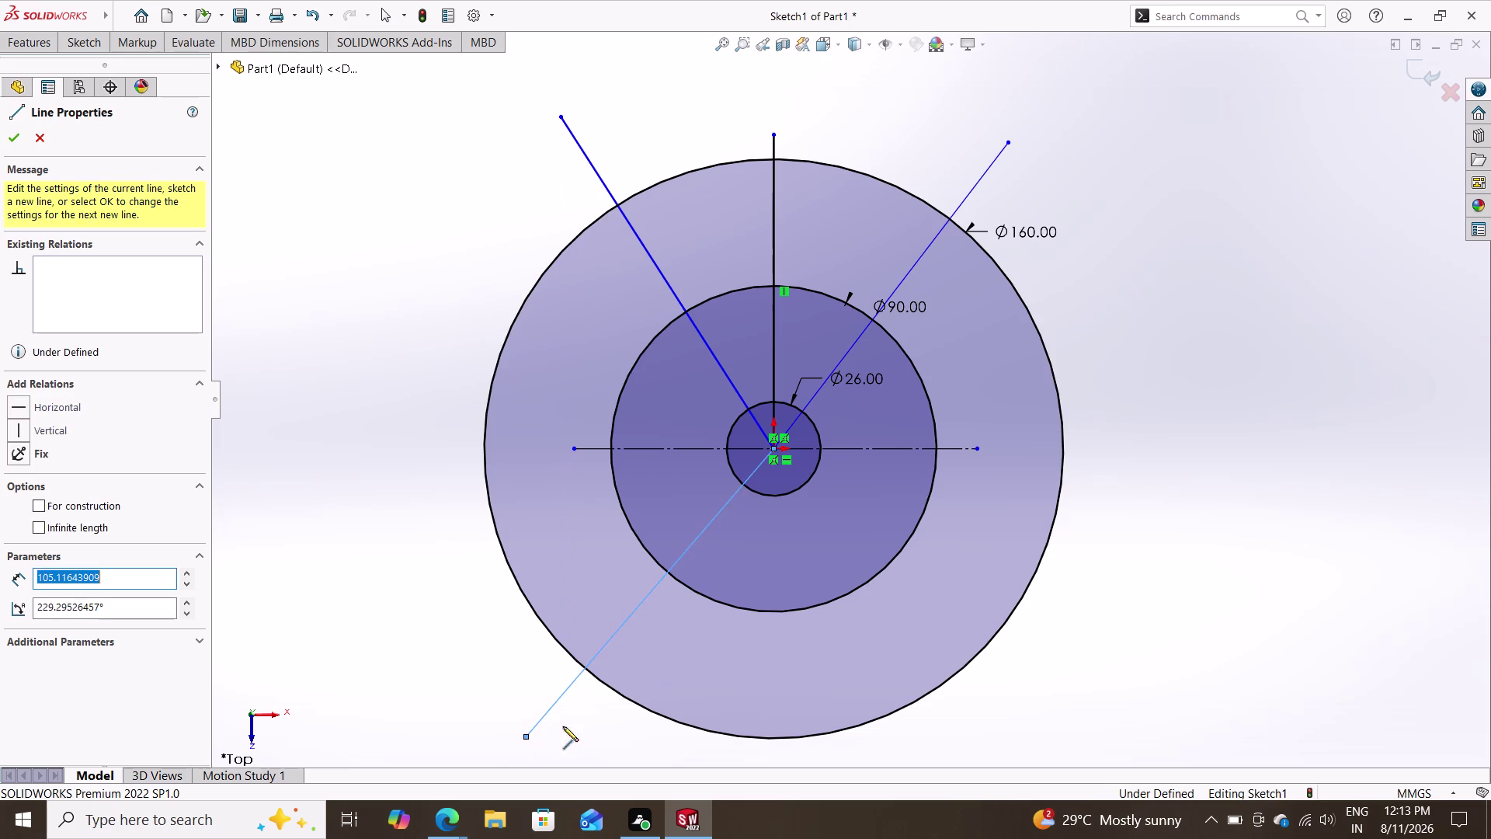
key(Escape)
Undo the three extra radial lines: lower-left, upper-right and upper-left.
scroll(down, 3)
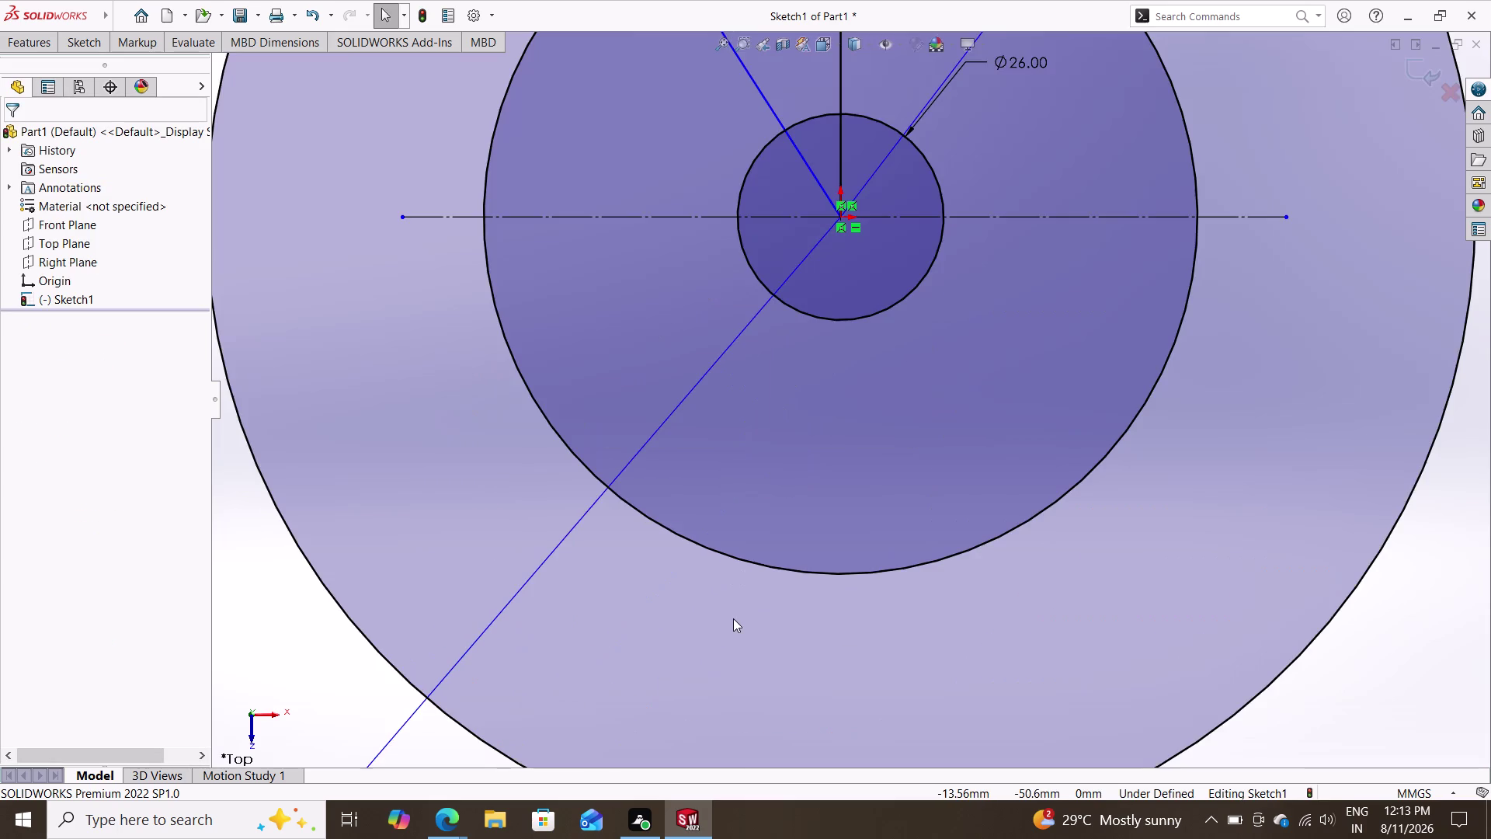
scroll(up, 3)
scroll(up, 3)
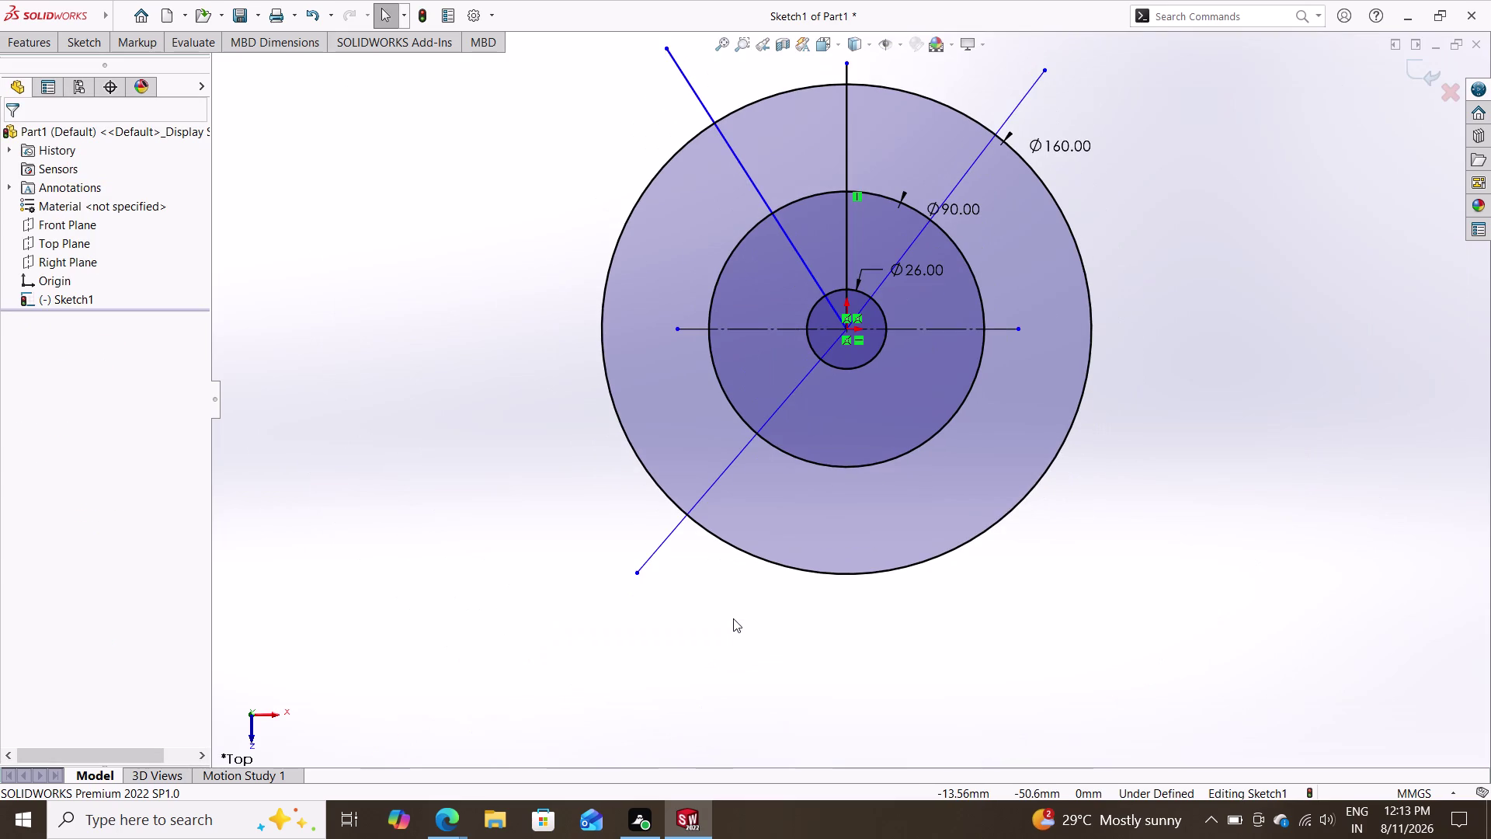
key(ctrl+z)
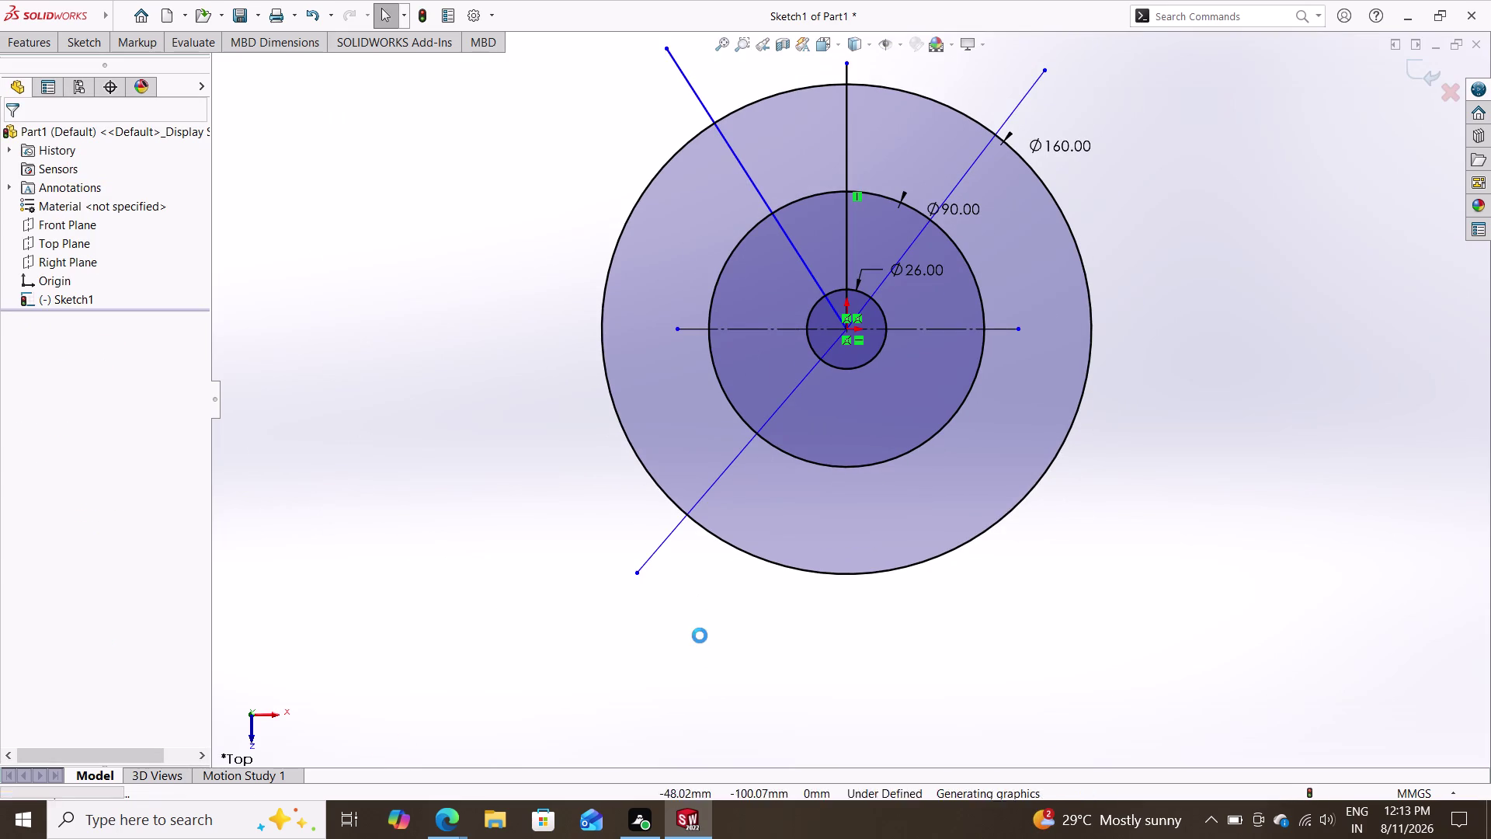
key(ctrl+z)
scroll(up, 3)
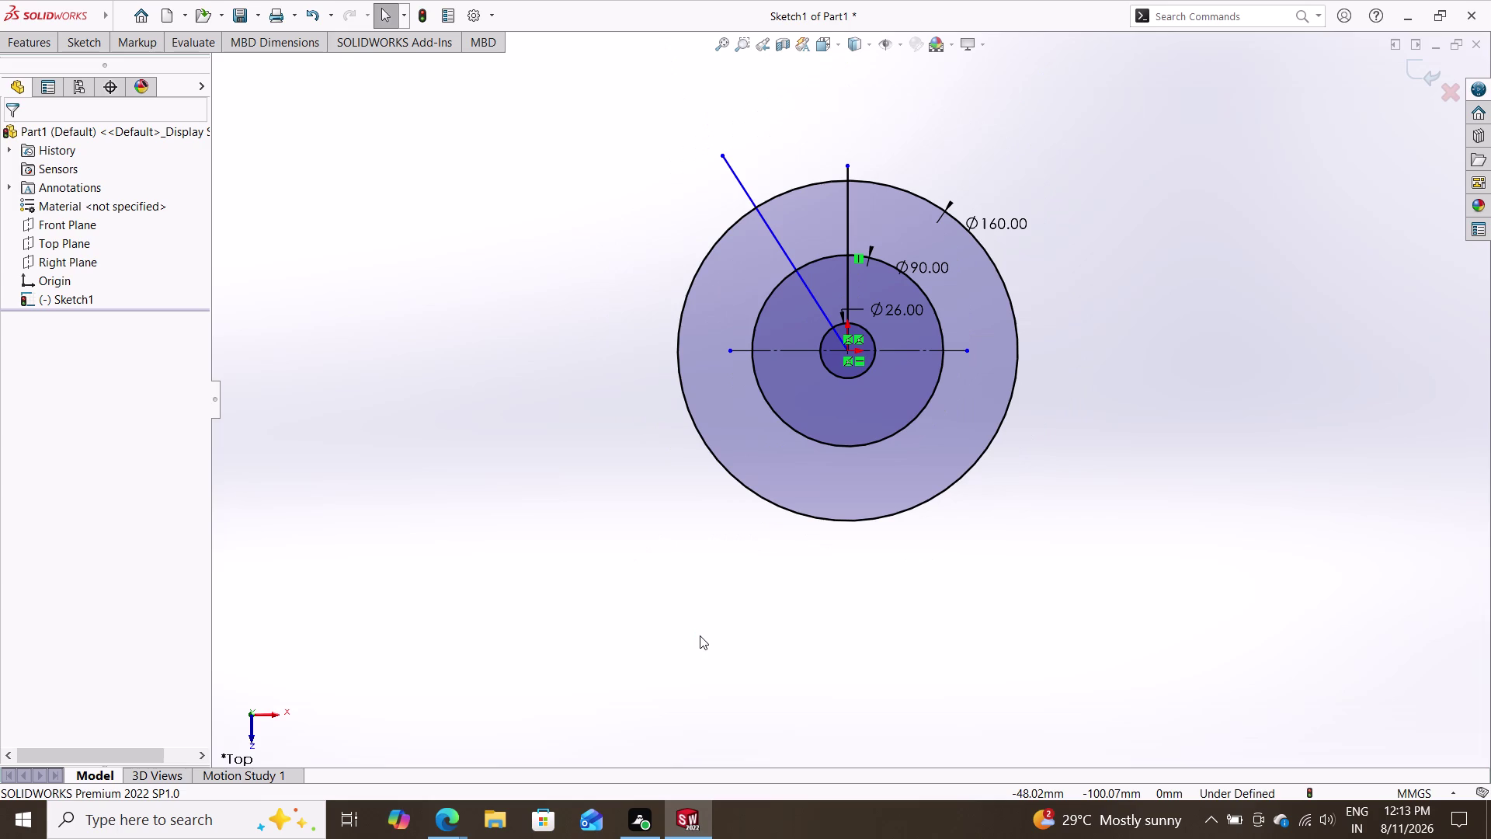
key(ctrl+z)
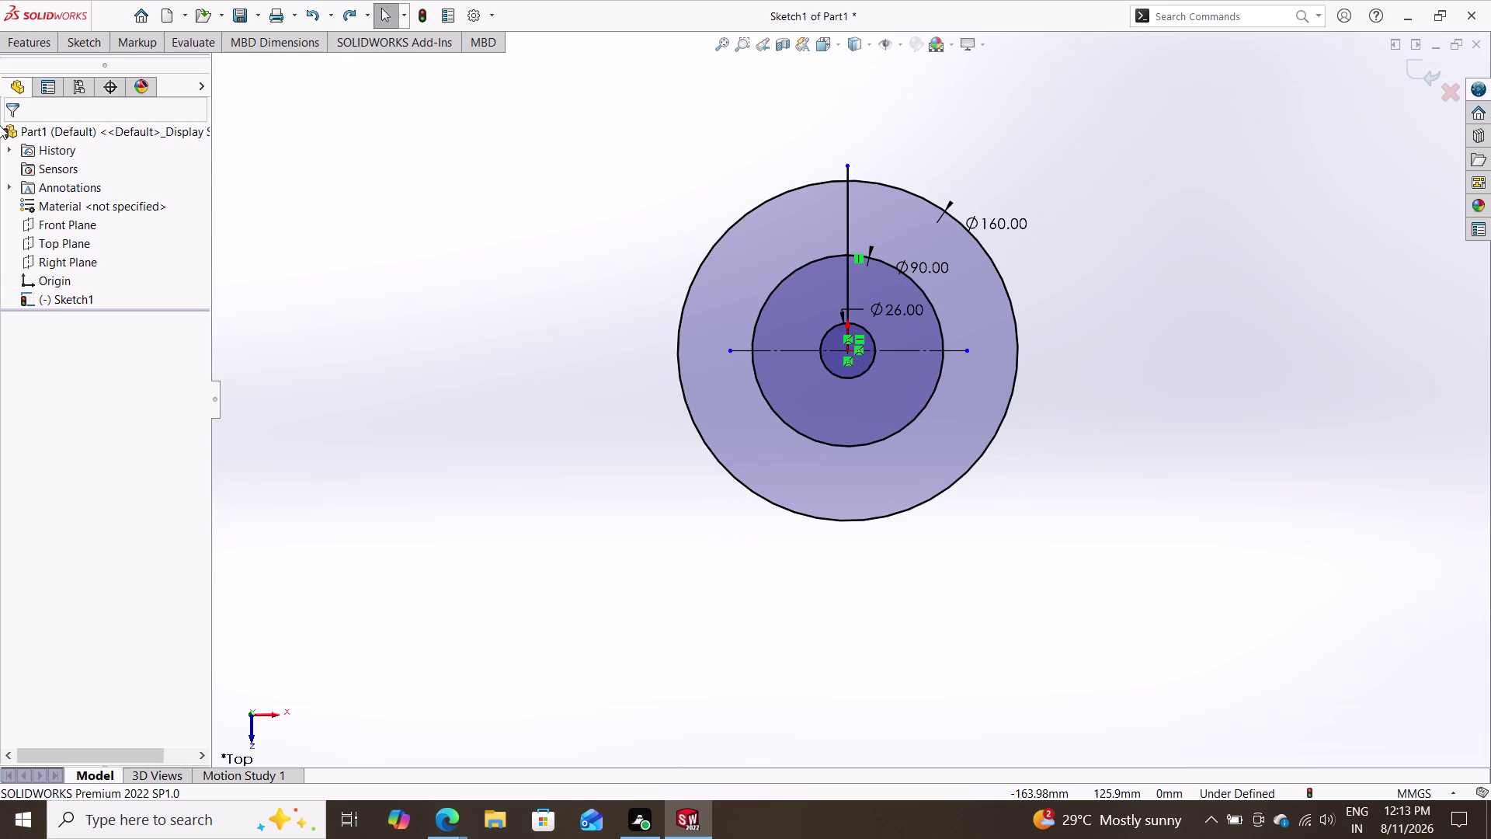
Draw a line from the hub centre past the outer circle toward the lower right.
click(77, 42)
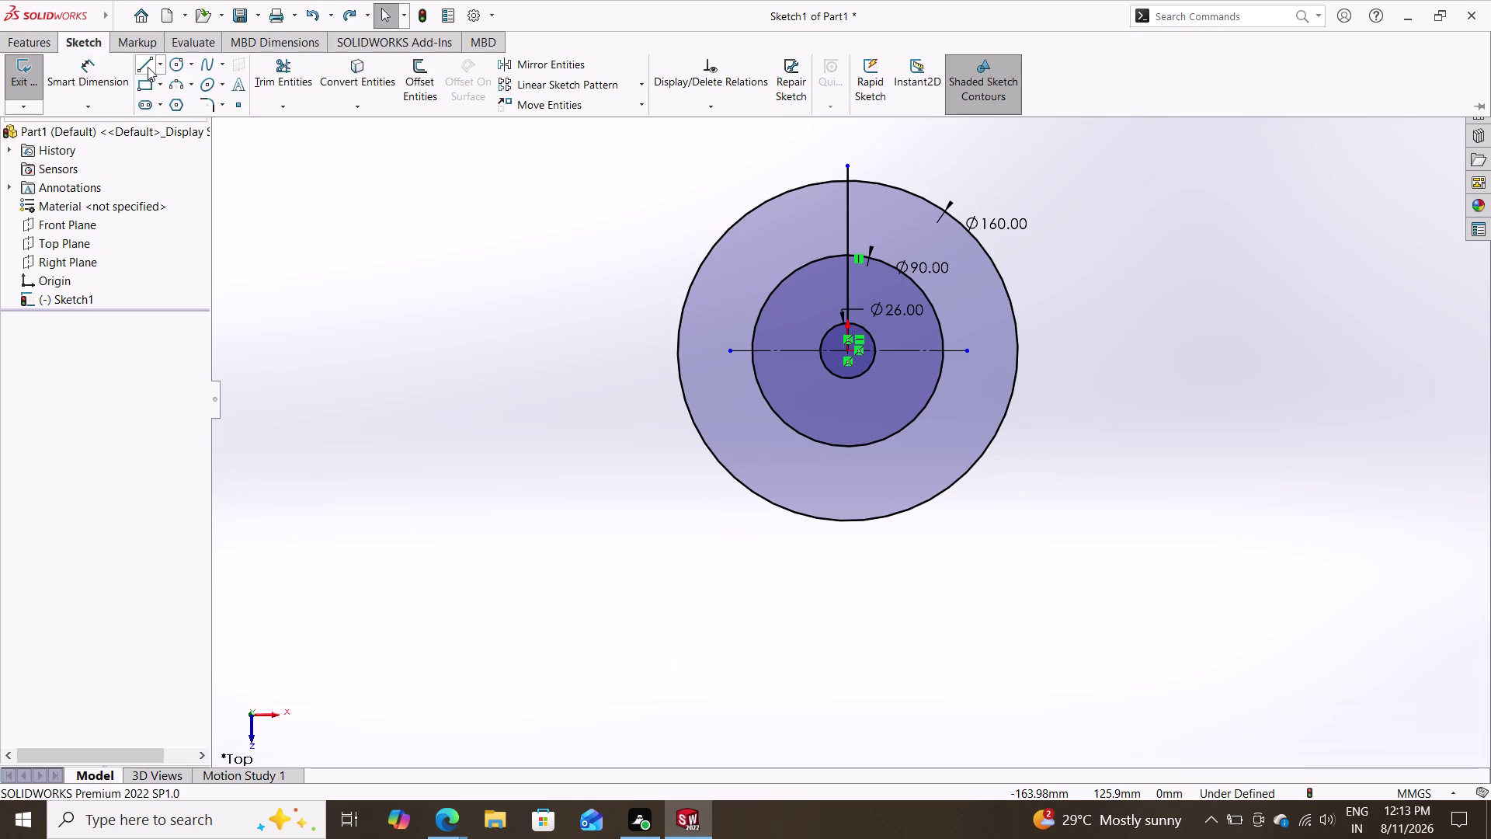
click(148, 67)
click(689, 187)
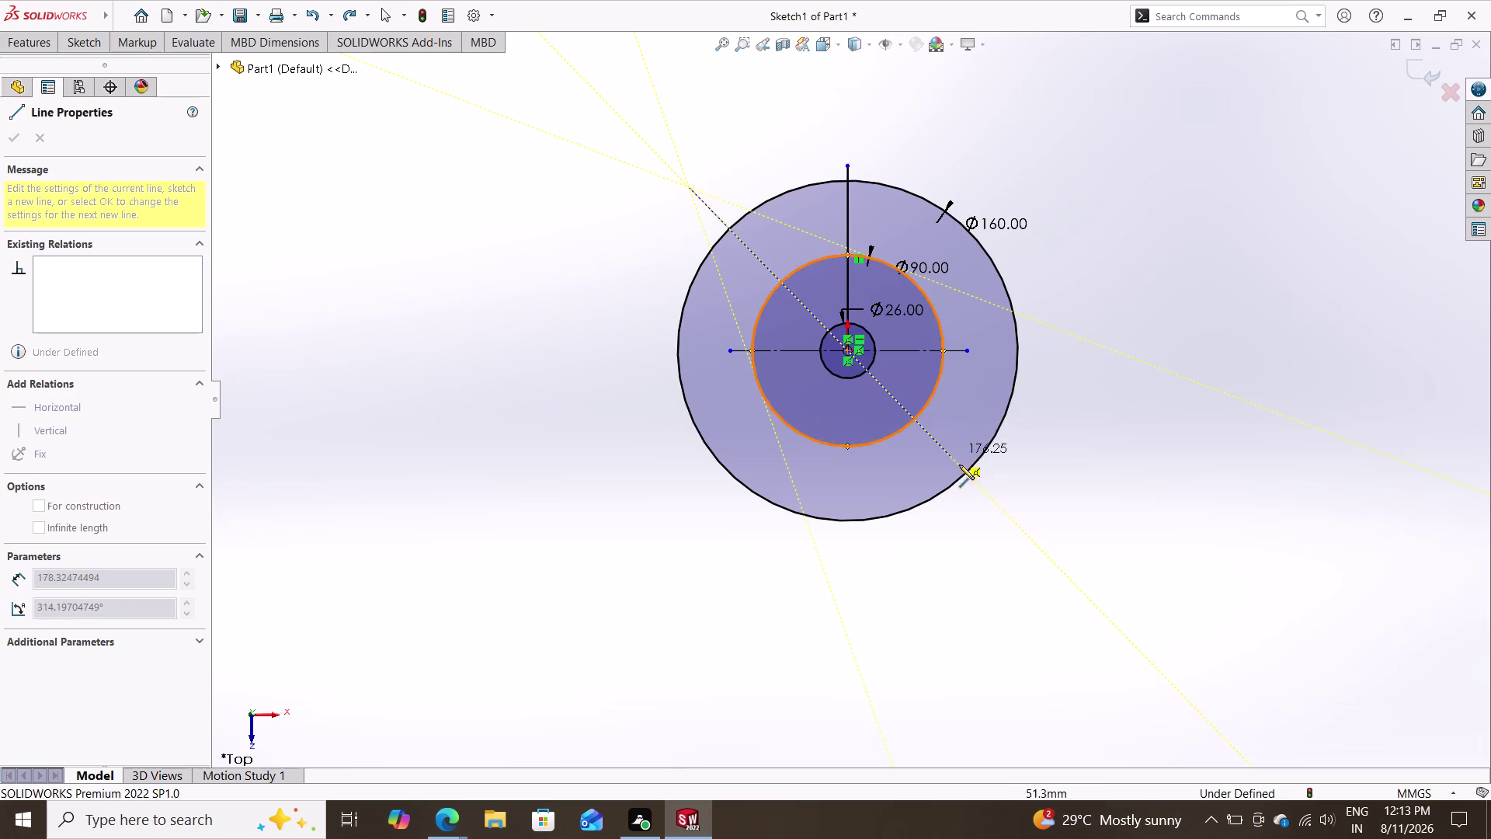
click(1000, 518)
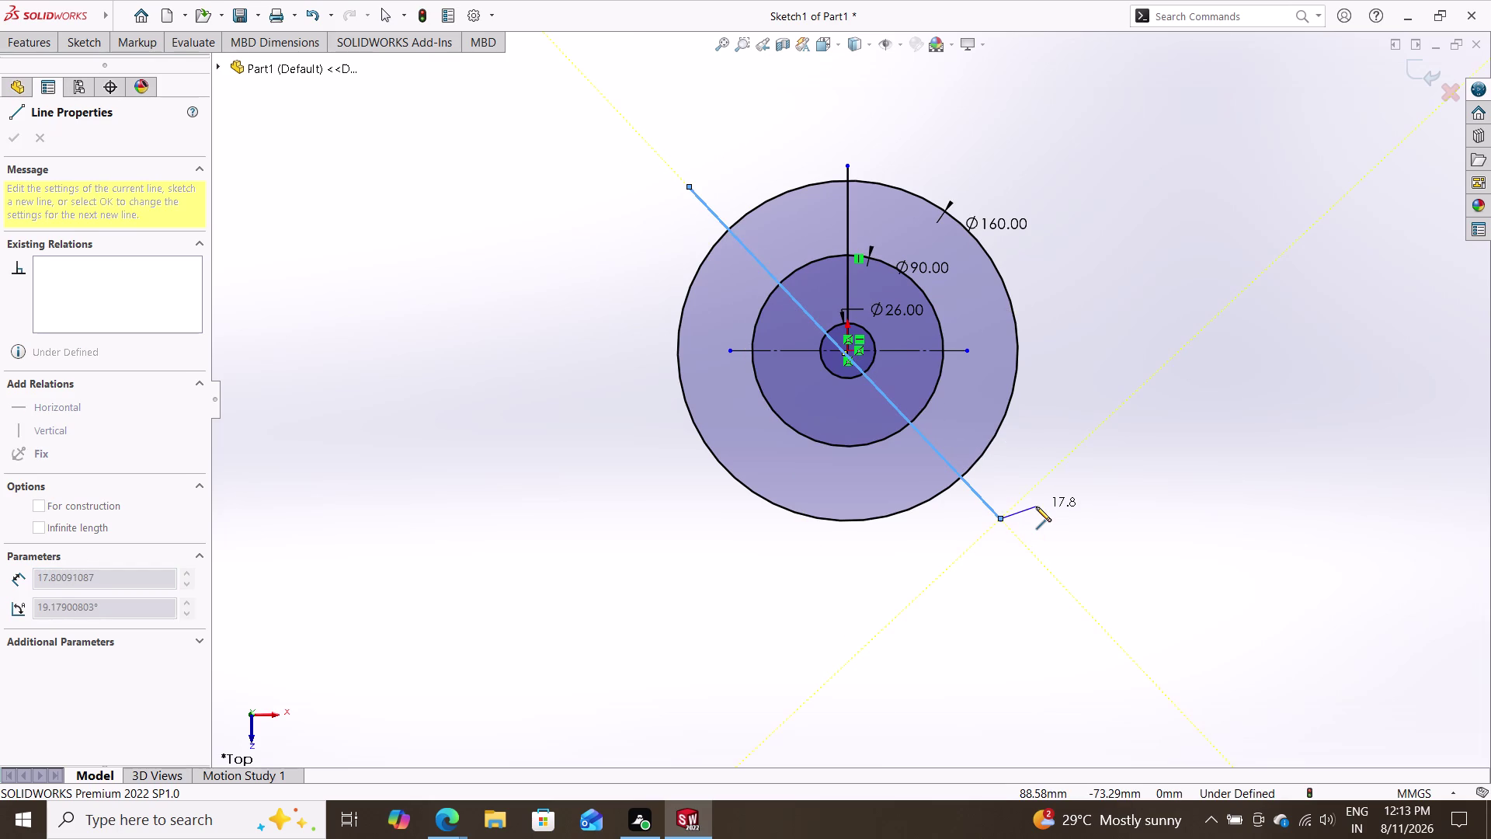
key(Escape)
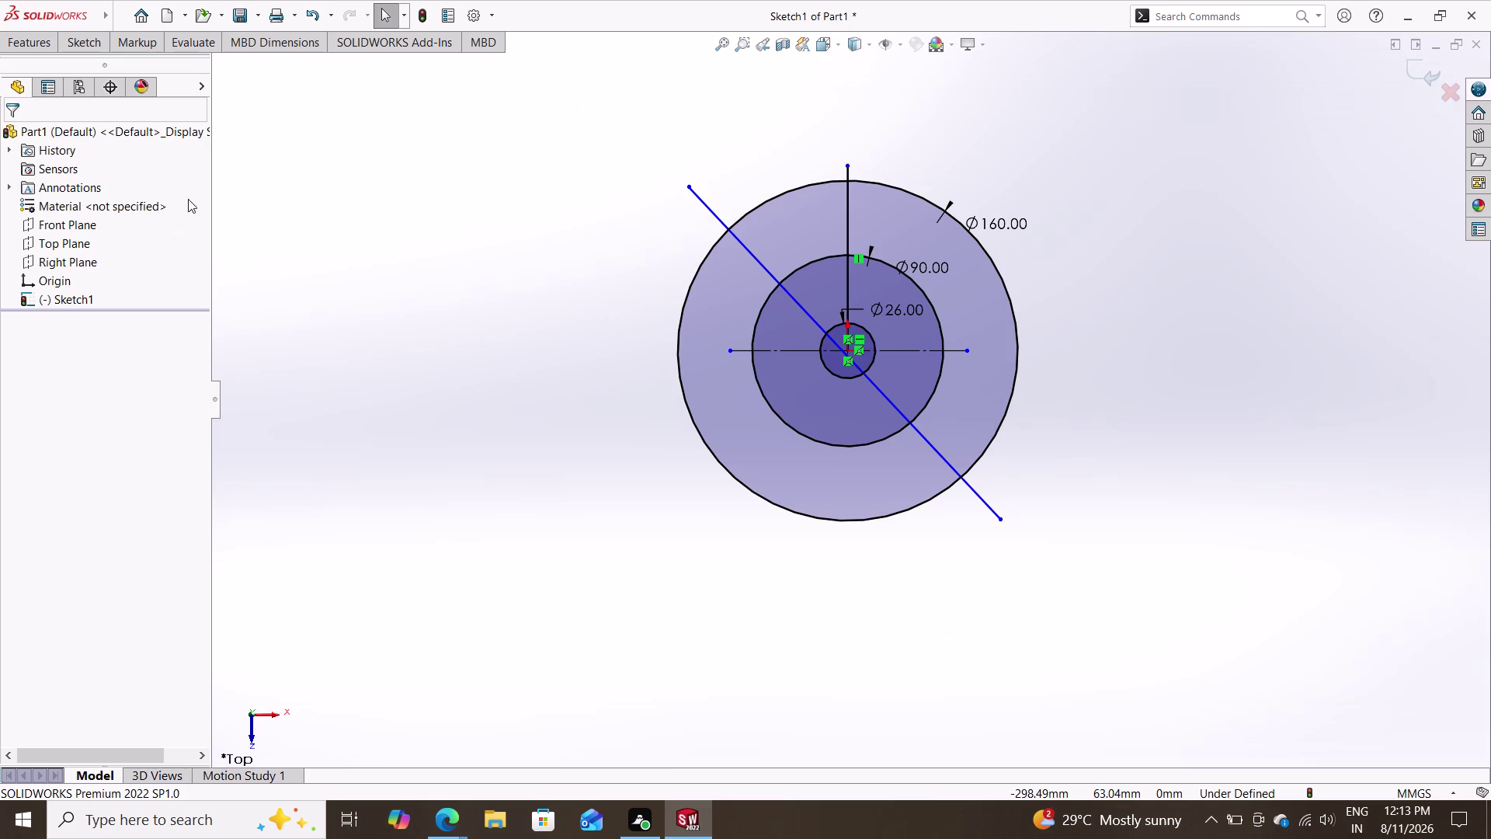
Start another line, then cancel it and zoom around the sketch.
click(88, 38)
click(143, 61)
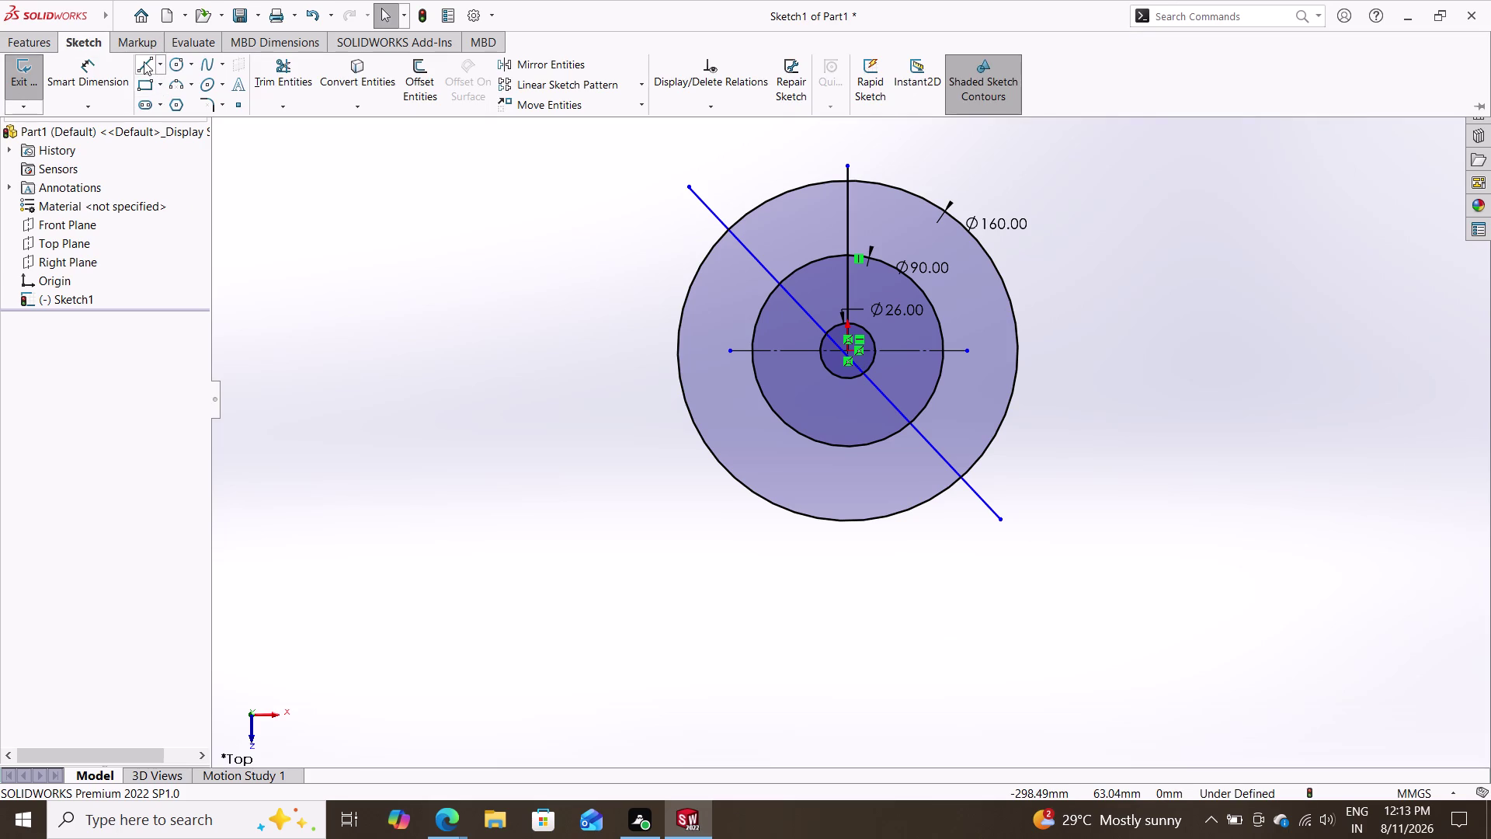
click(1002, 107)
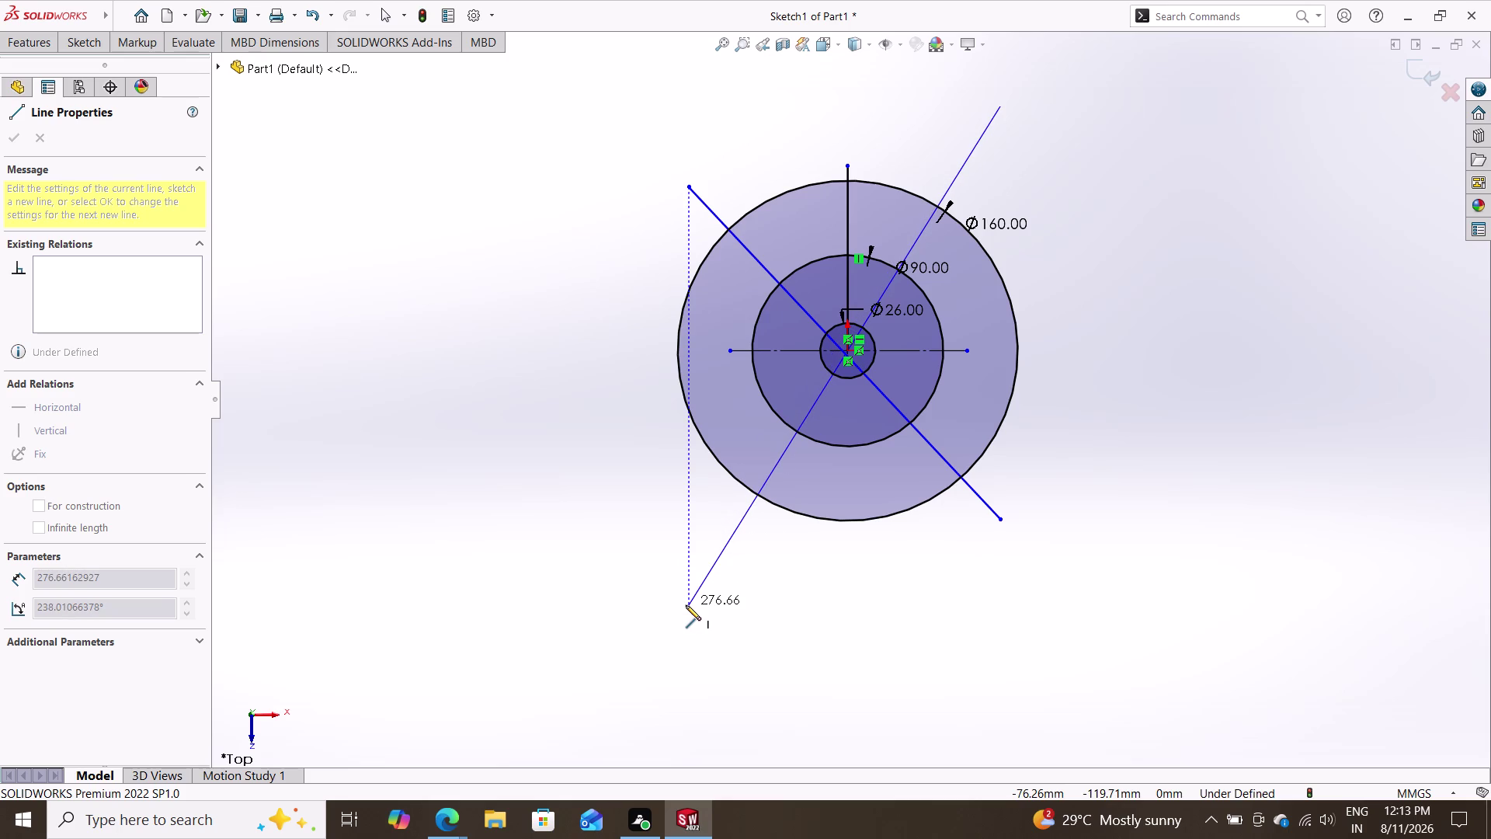
key(Escape)
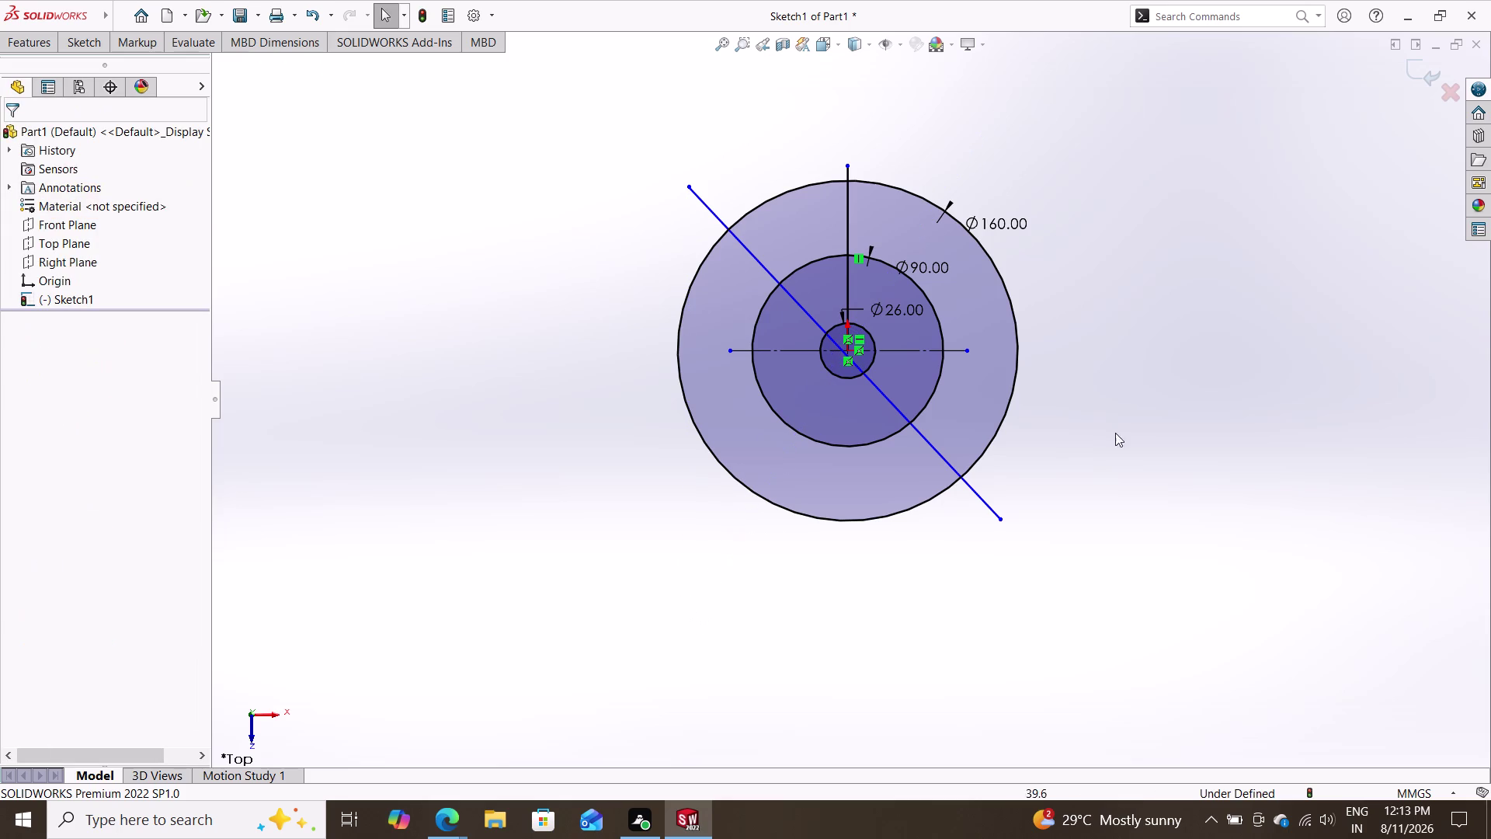
scroll(up, 3)
scroll(down, 3)
scroll(up, 3)
scroll(down, 3)
scroll(down, 3)
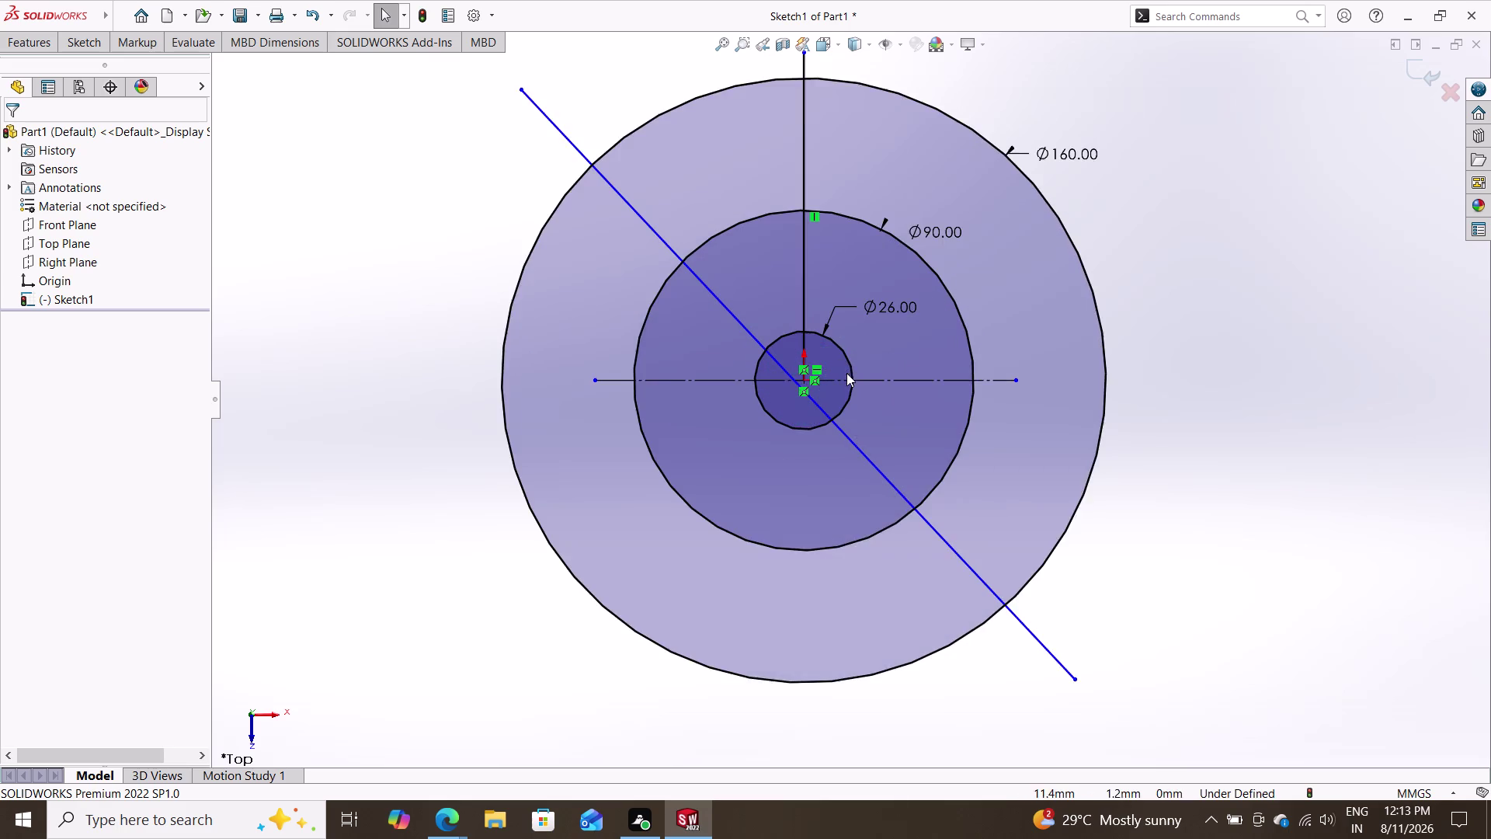
scroll(down, 3)
scroll(up, 3)
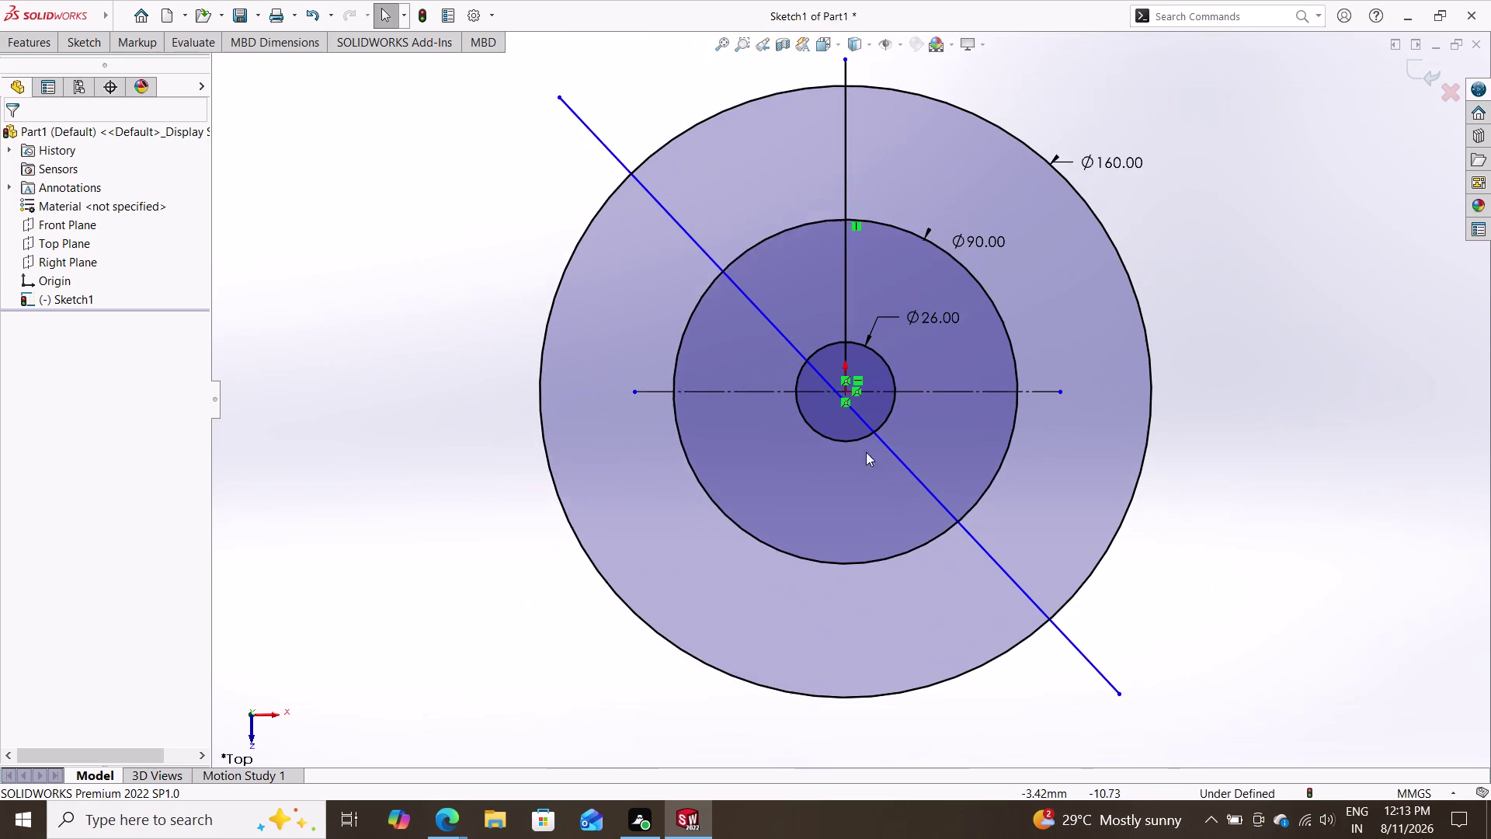
scroll(up, 3)
Select the diagonal line across the hub circles and delete it.
click(1067, 632)
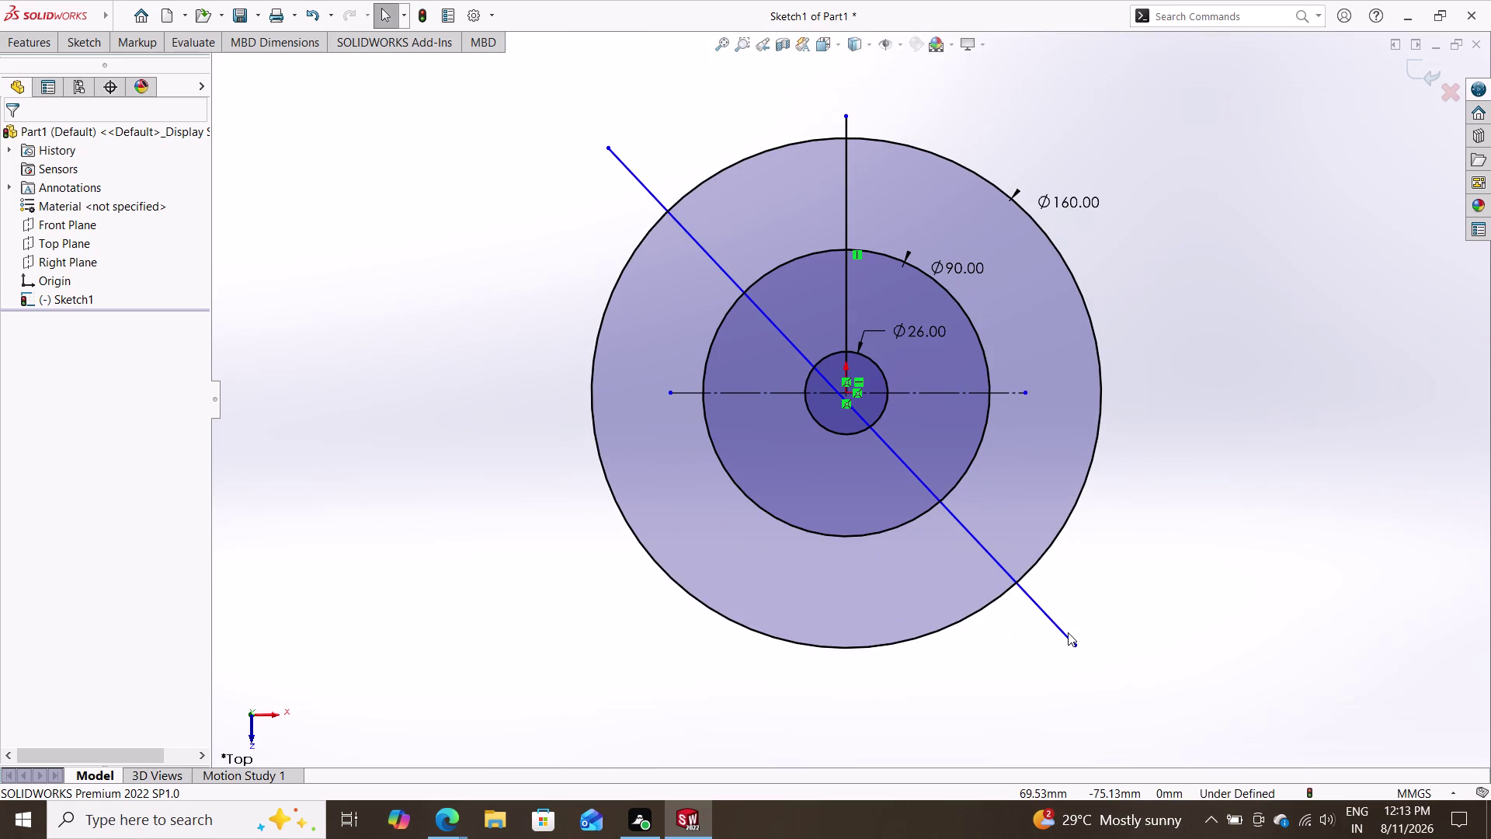
key(Escape)
click(1060, 626)
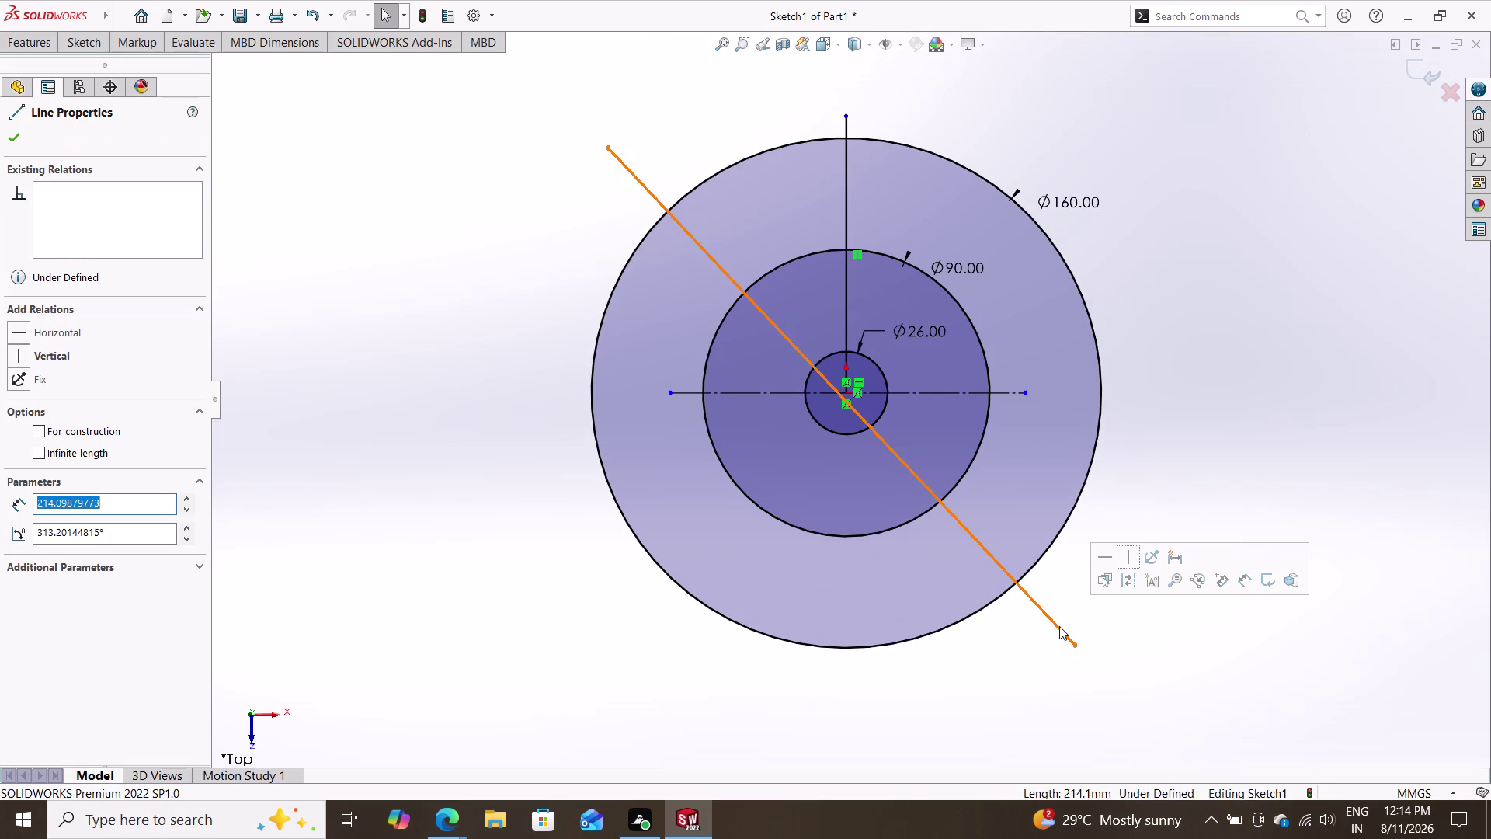
key(Delete)
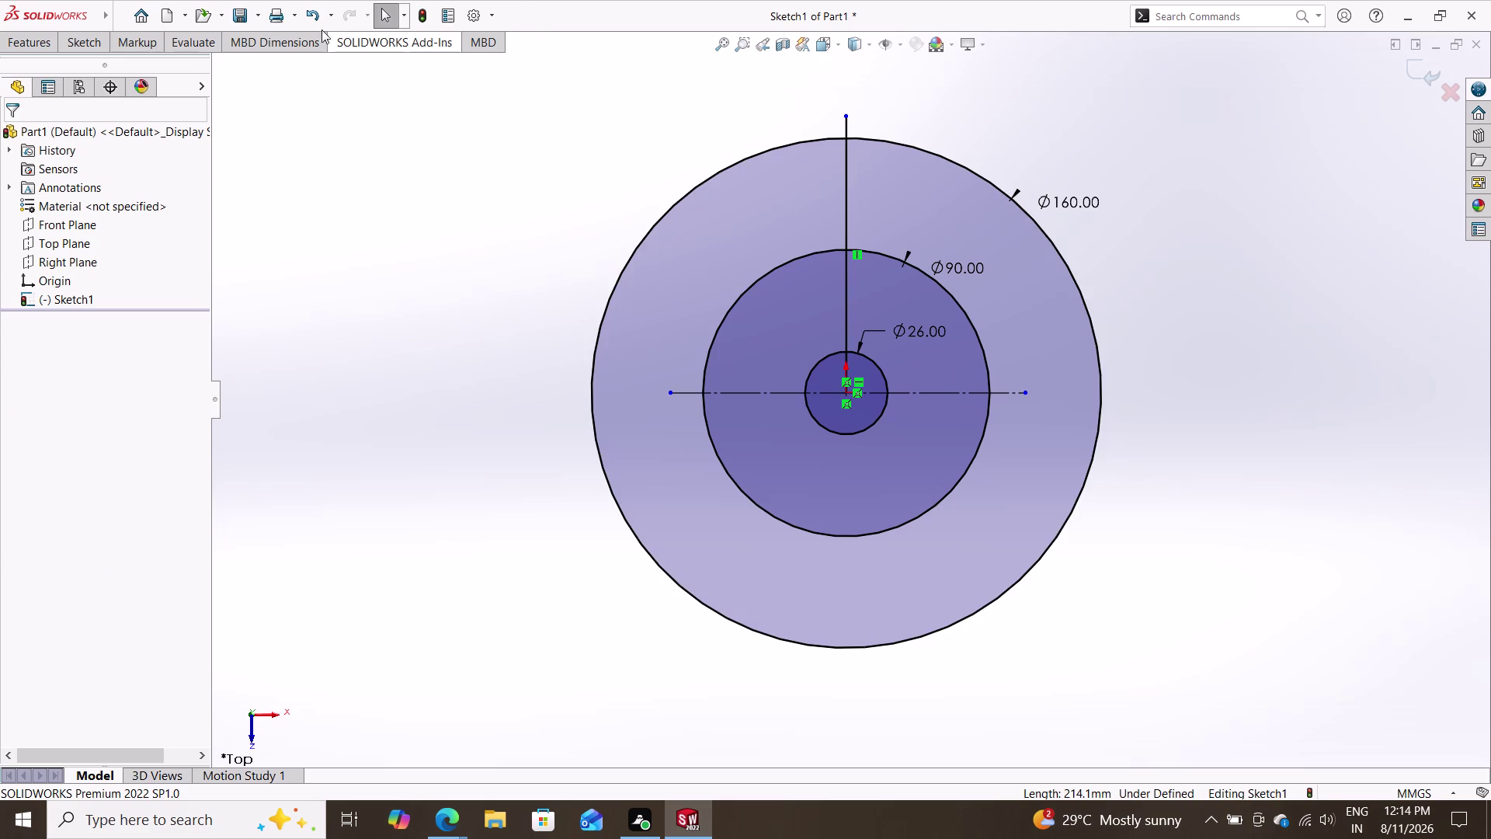
click(69, 45)
click(146, 72)
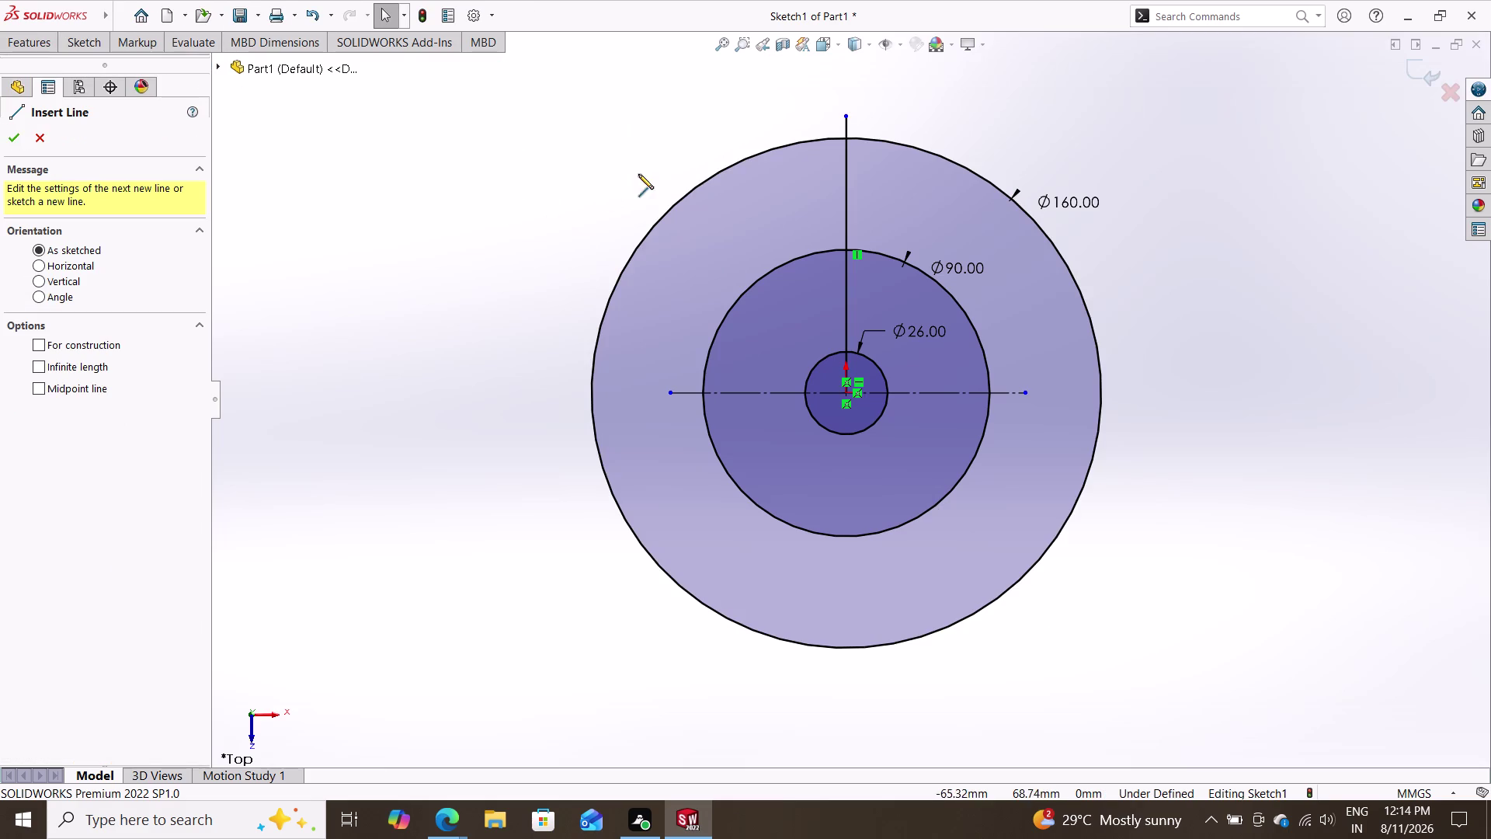
Draw a radial line from the hub centre up-left beyond the Ø160 circle.
double_click(615, 104)
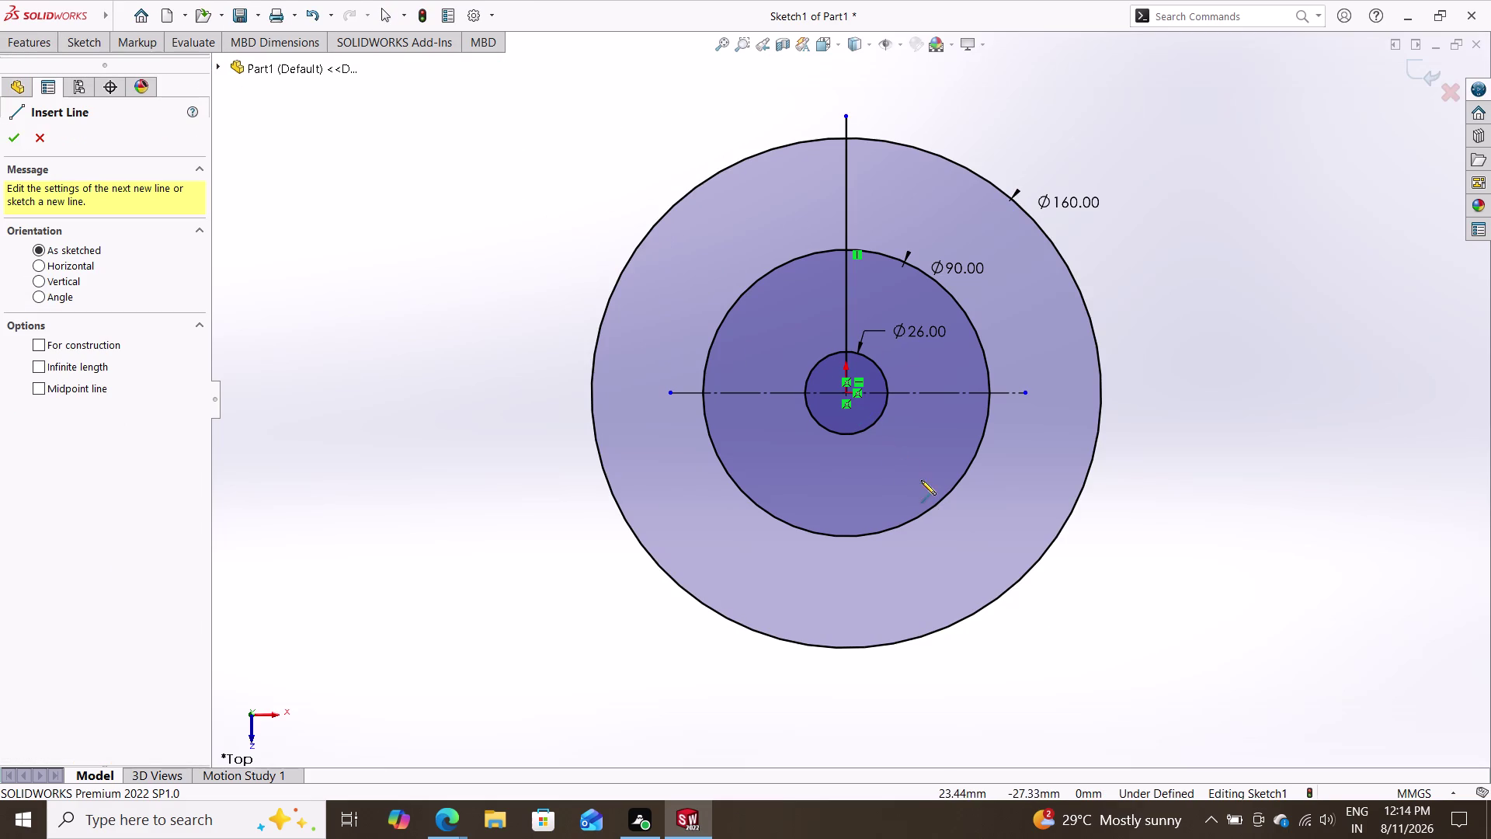
click(847, 392)
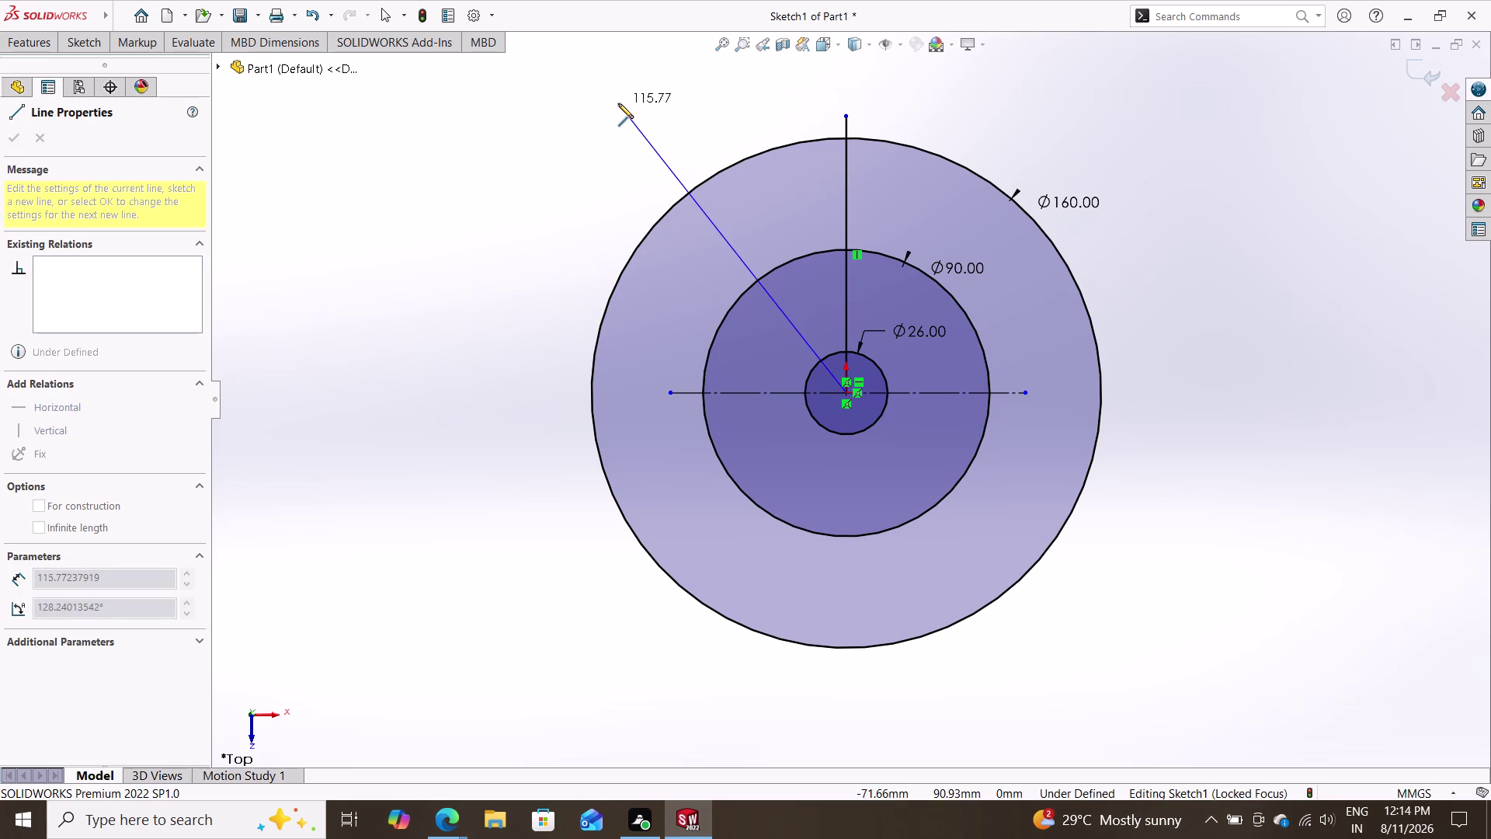
click(618, 104)
key(Escape)
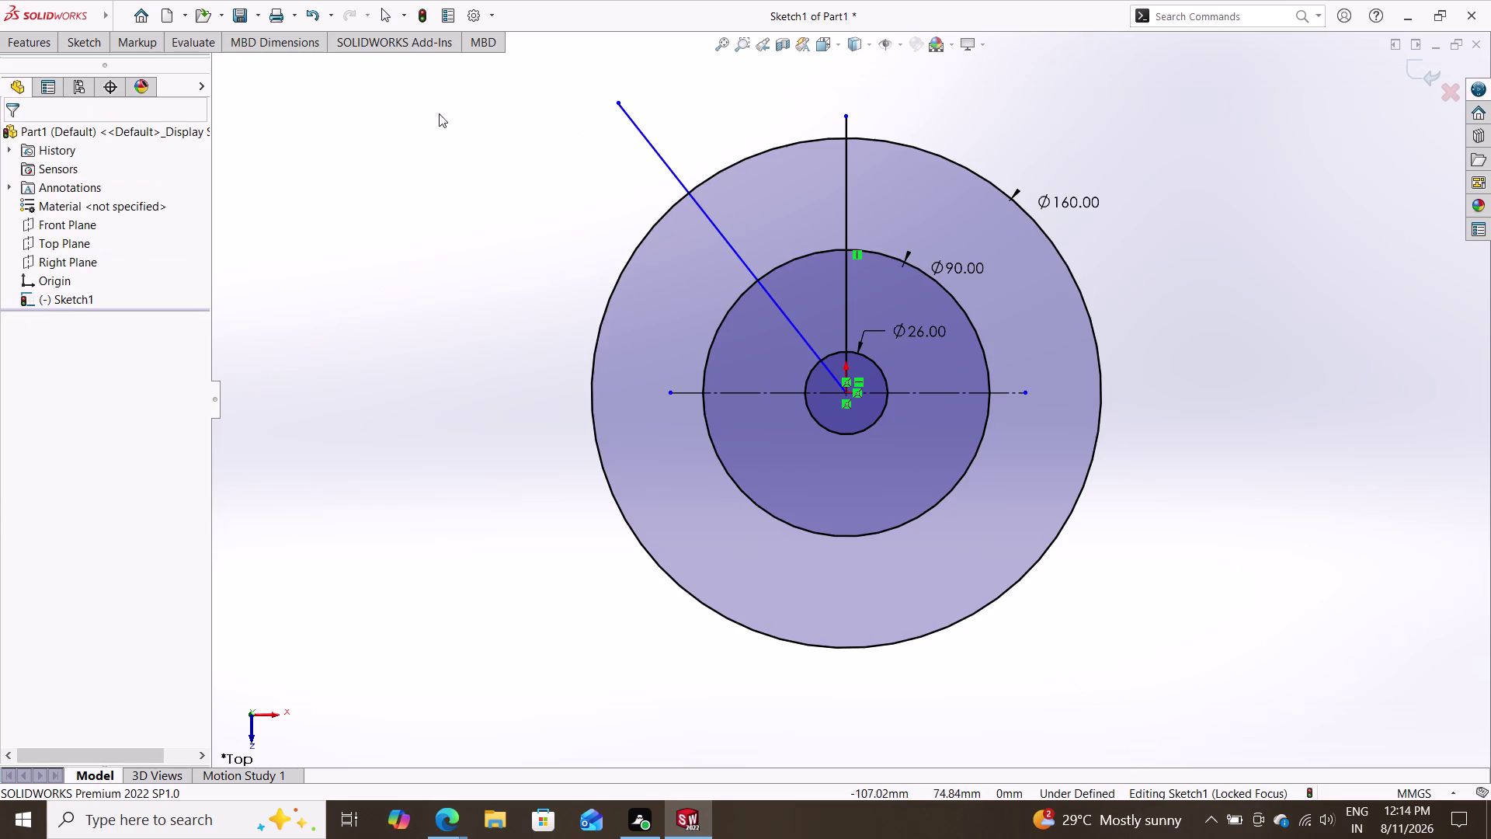
Draw a second radial line from the hub centre up-right past the outer circle.
click(86, 45)
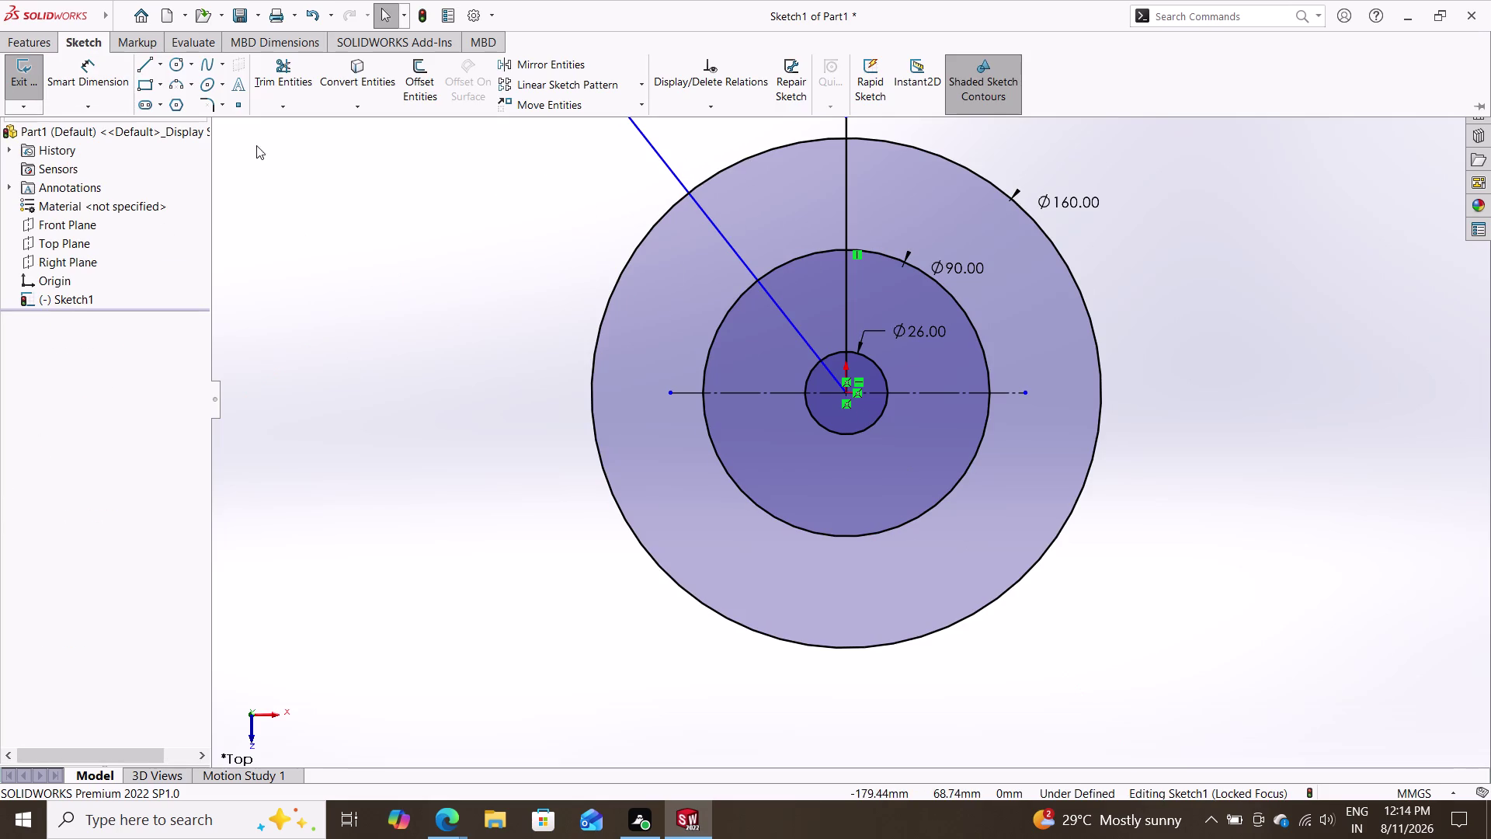
click(153, 61)
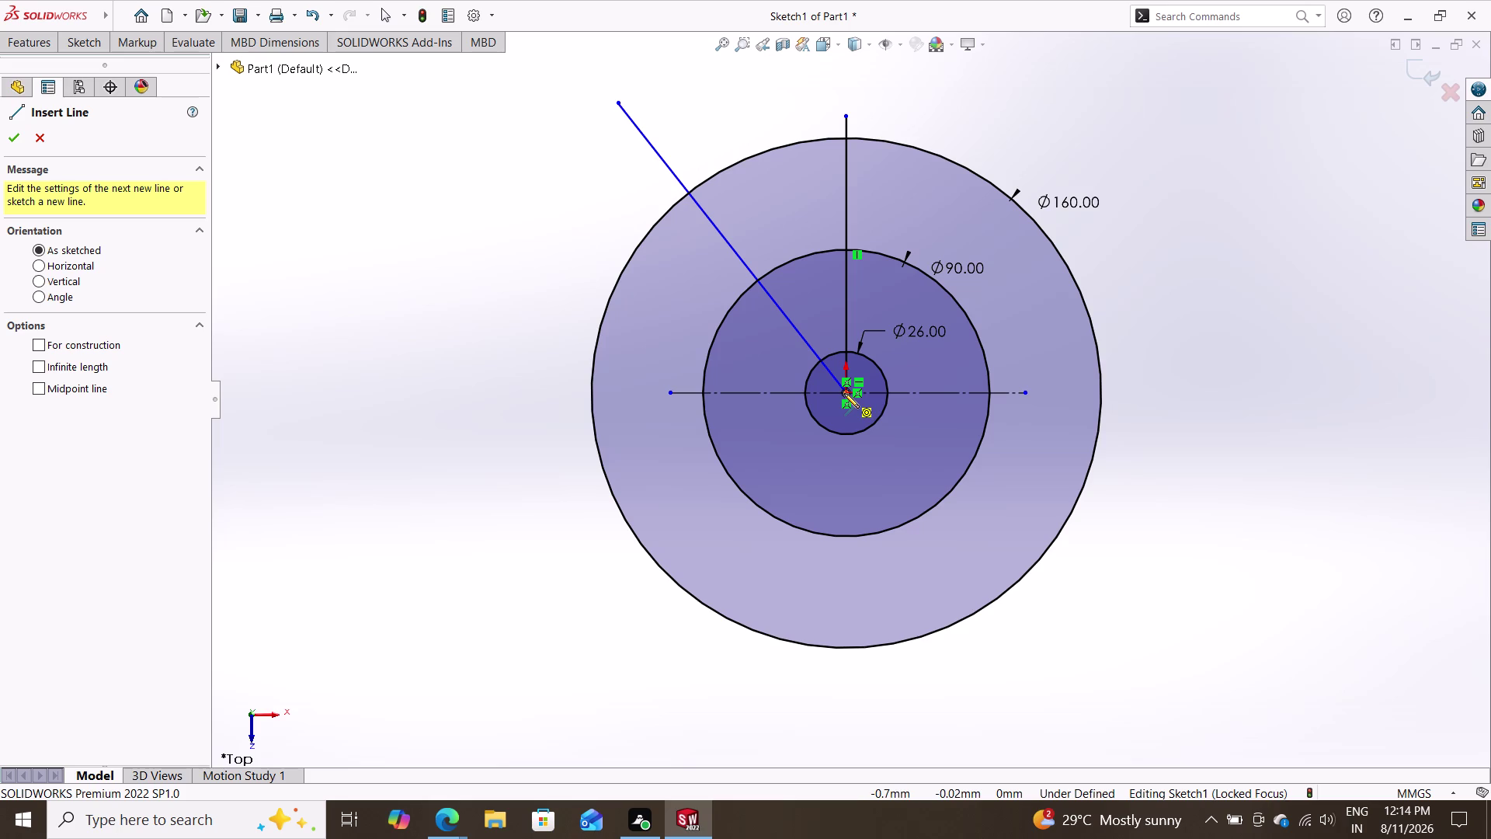
click(848, 396)
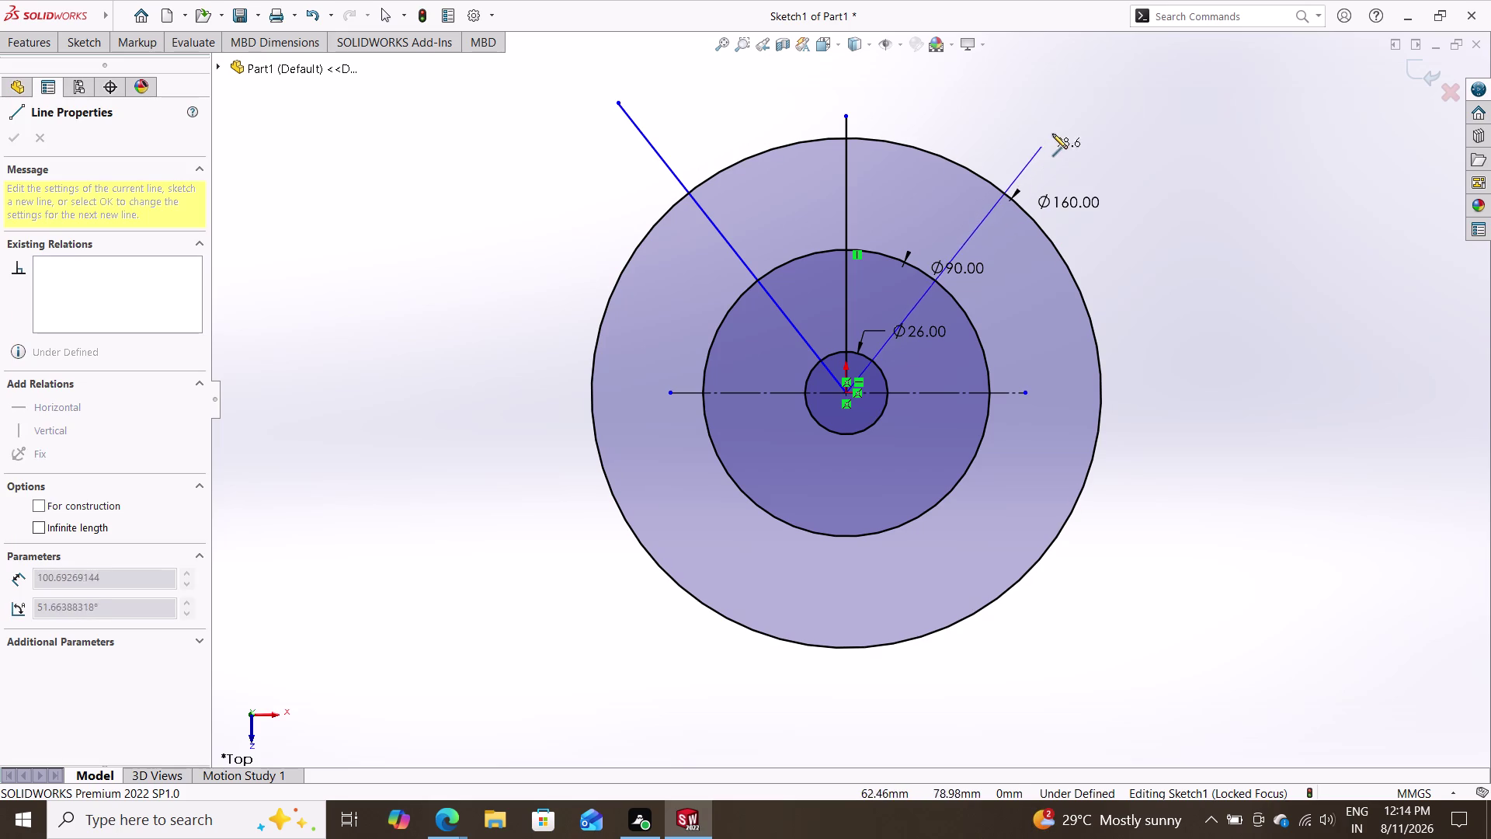
click(1055, 108)
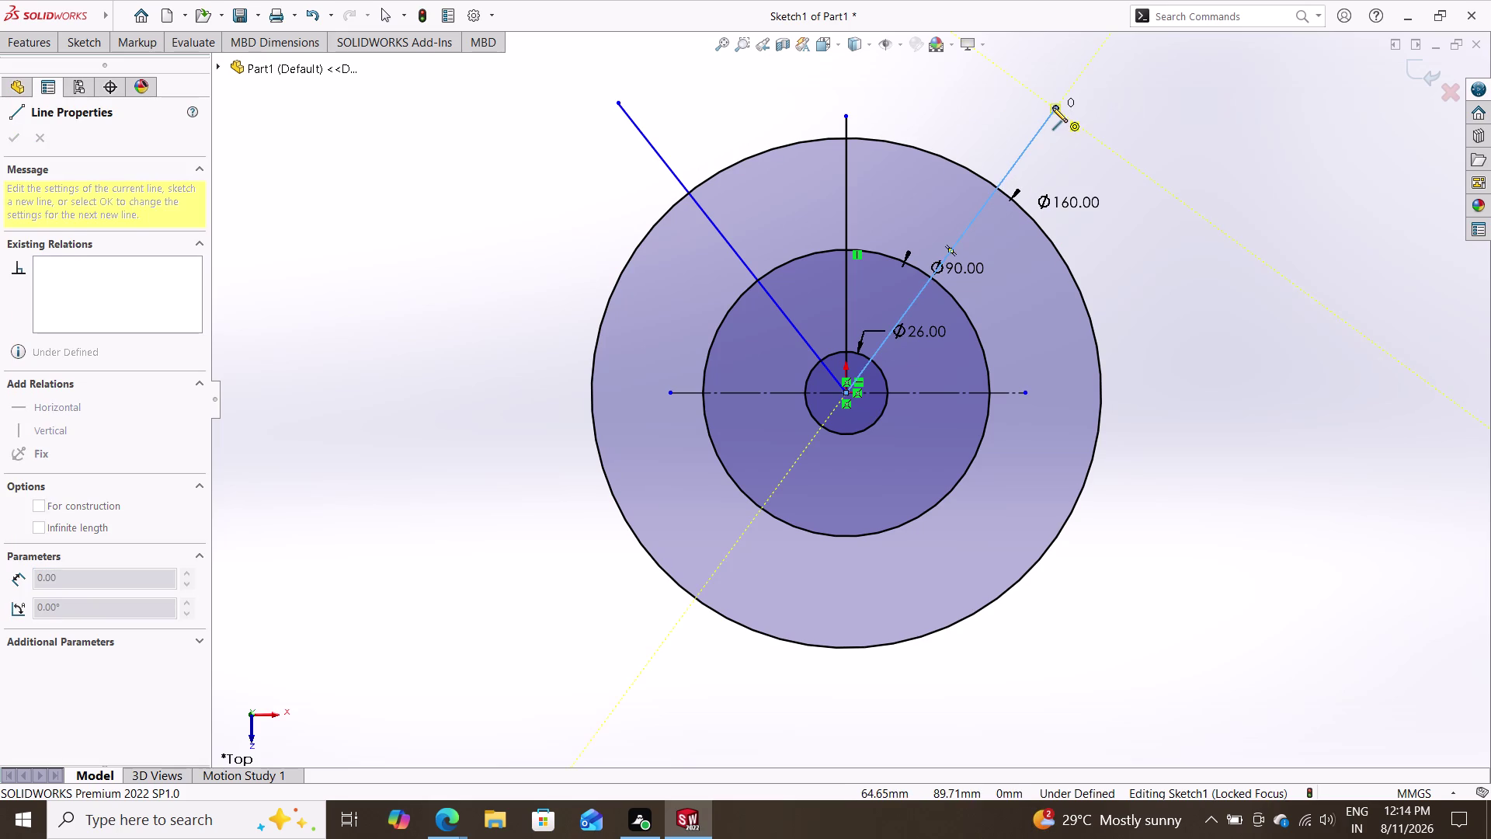
key(Escape)
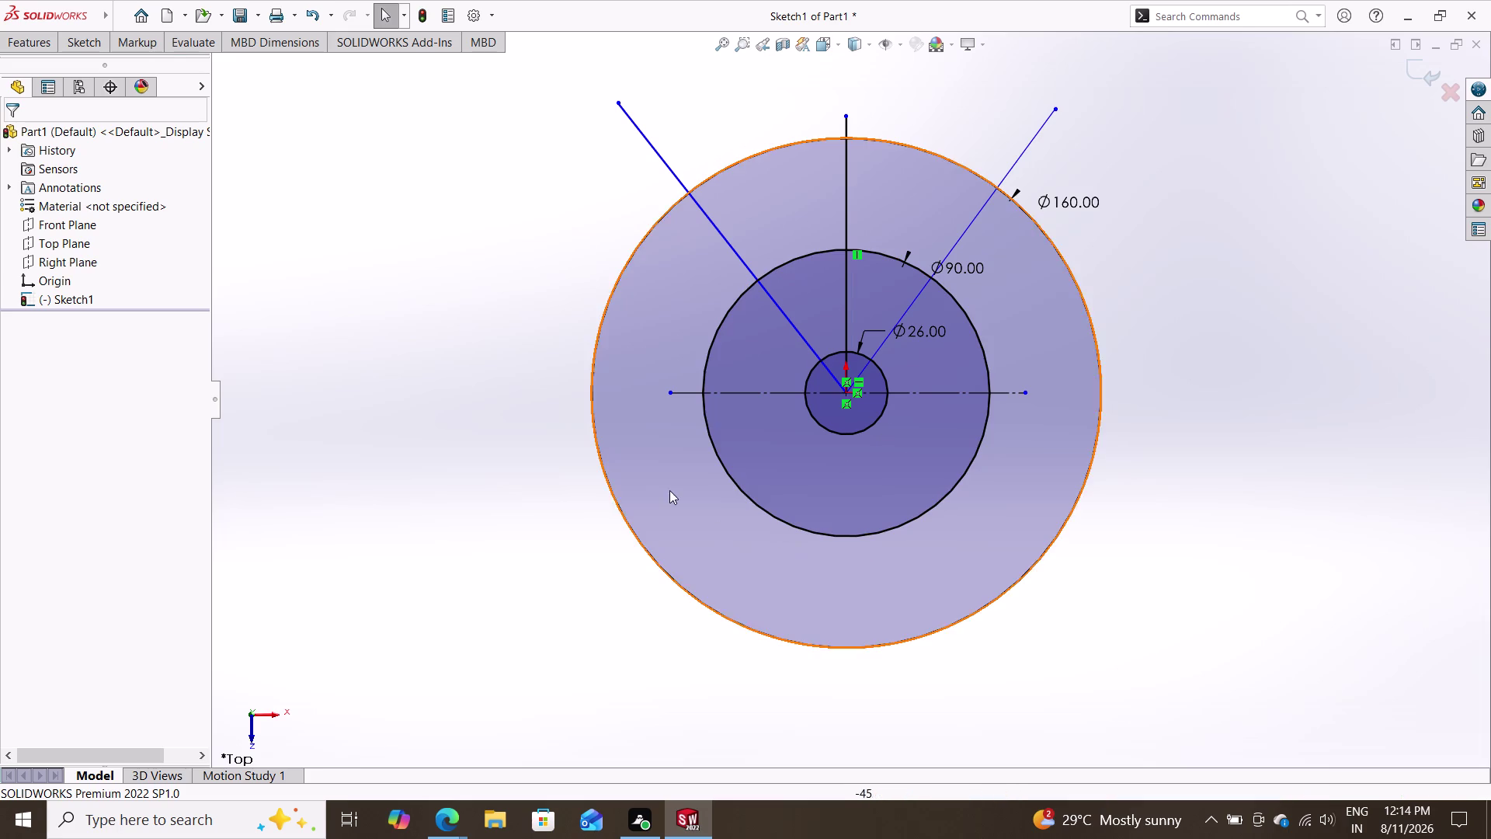
click(81, 46)
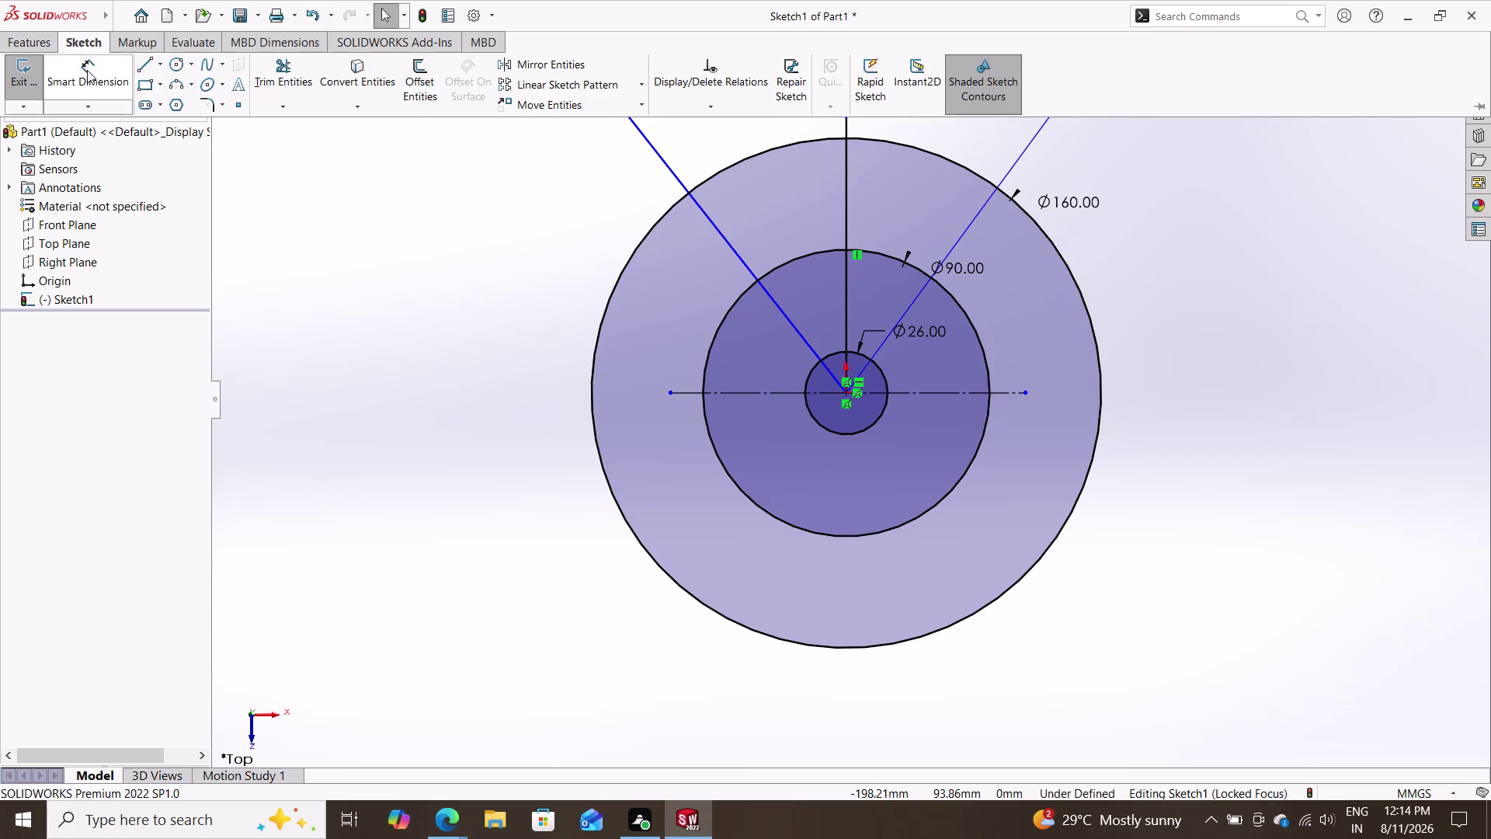
Dimension the upper-left radial line at 30° from the vertical line.
click(87, 70)
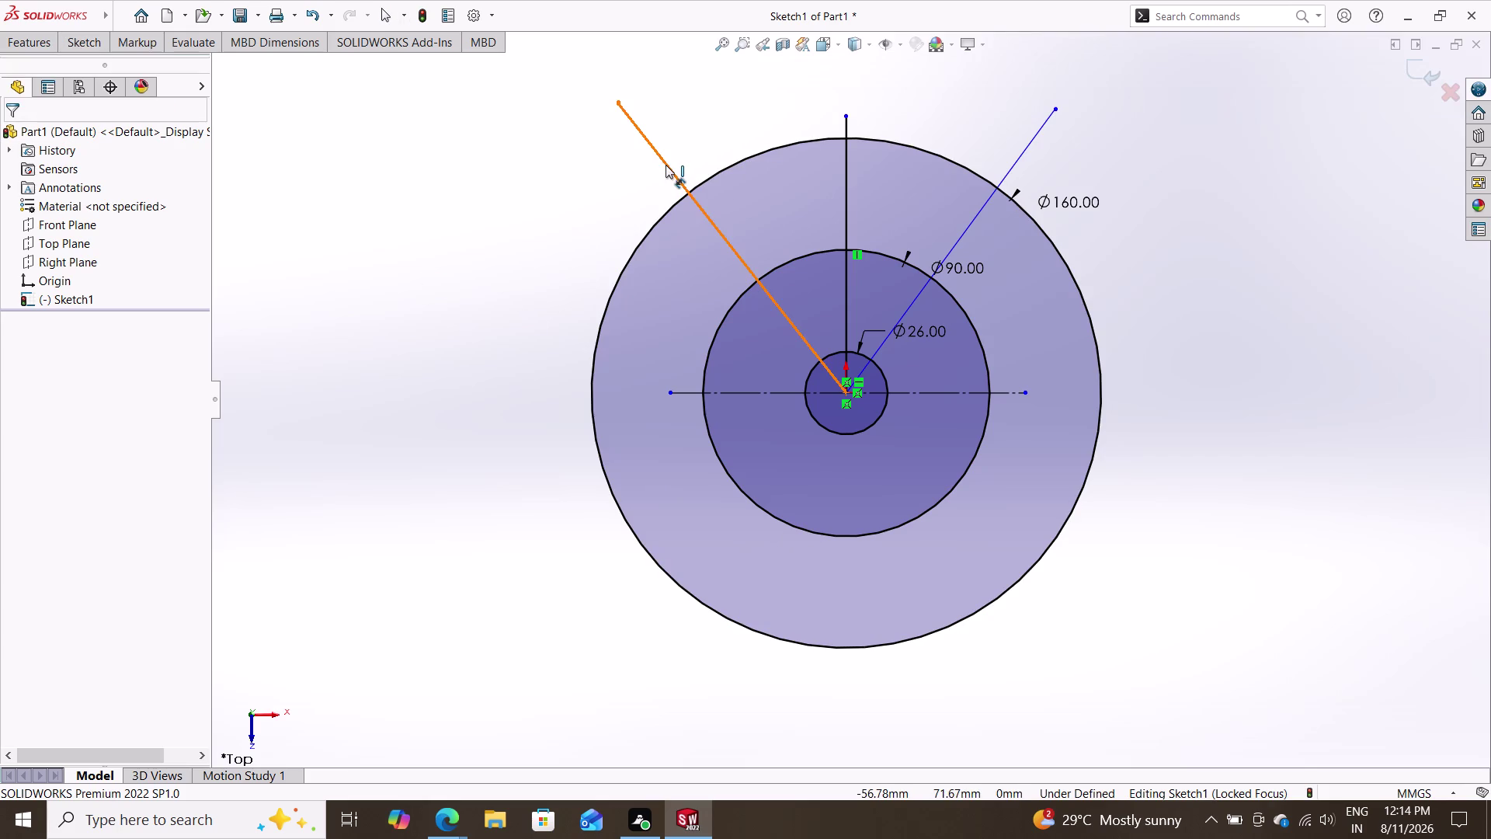
click(665, 164)
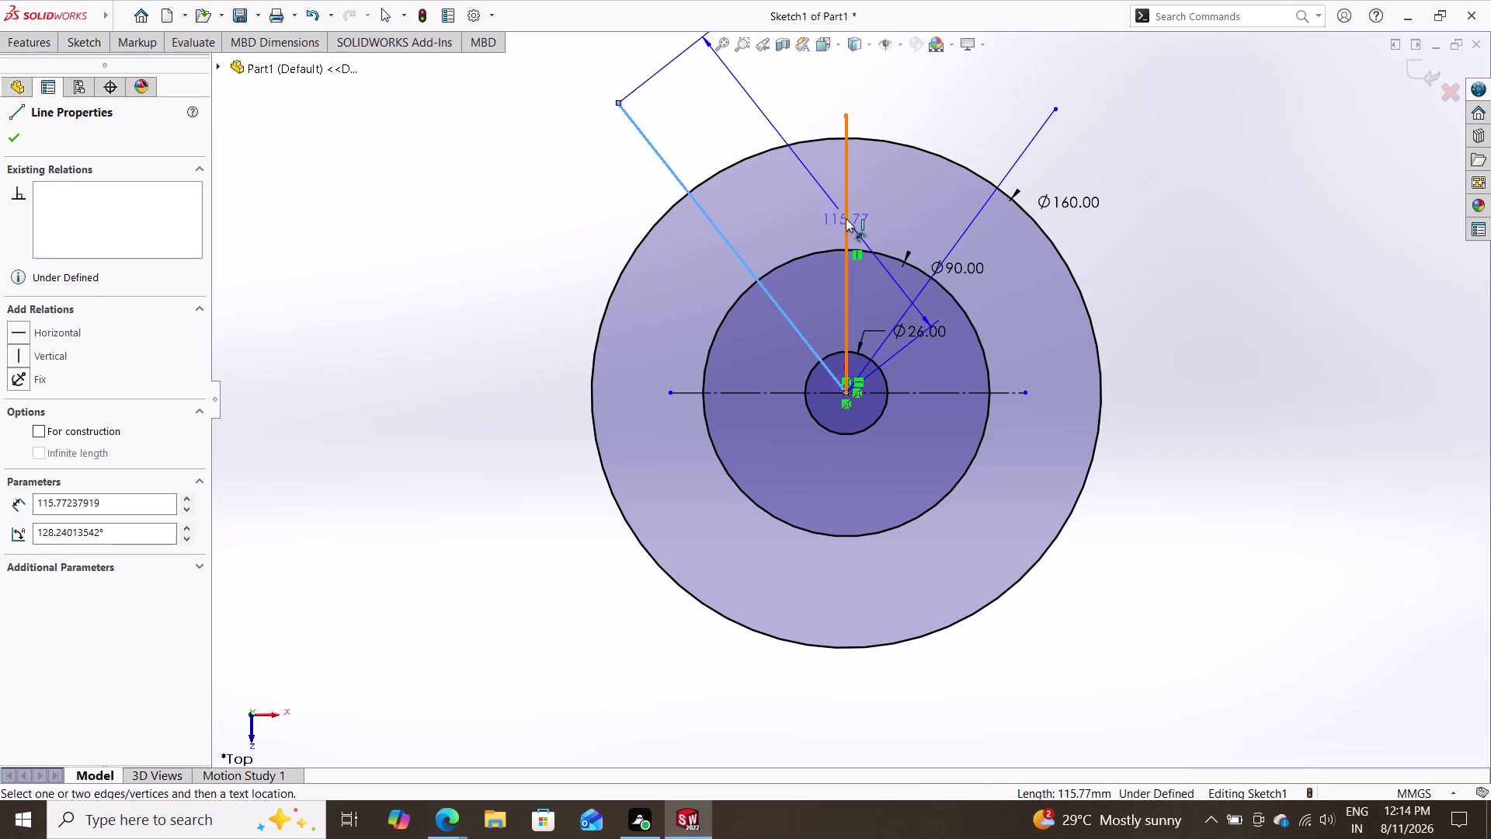
click(845, 218)
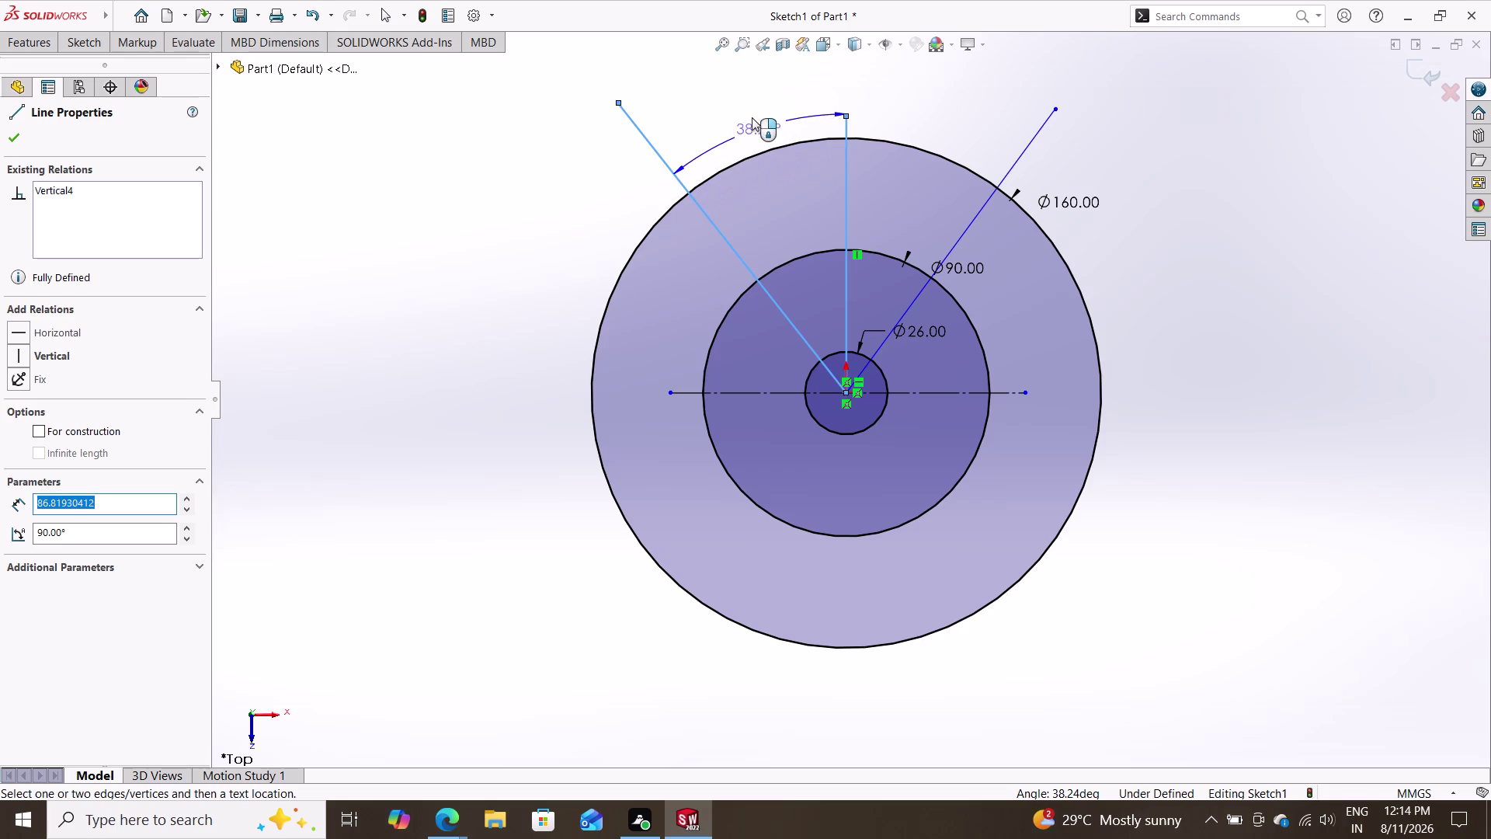
click(751, 118)
key(3)
key(0)
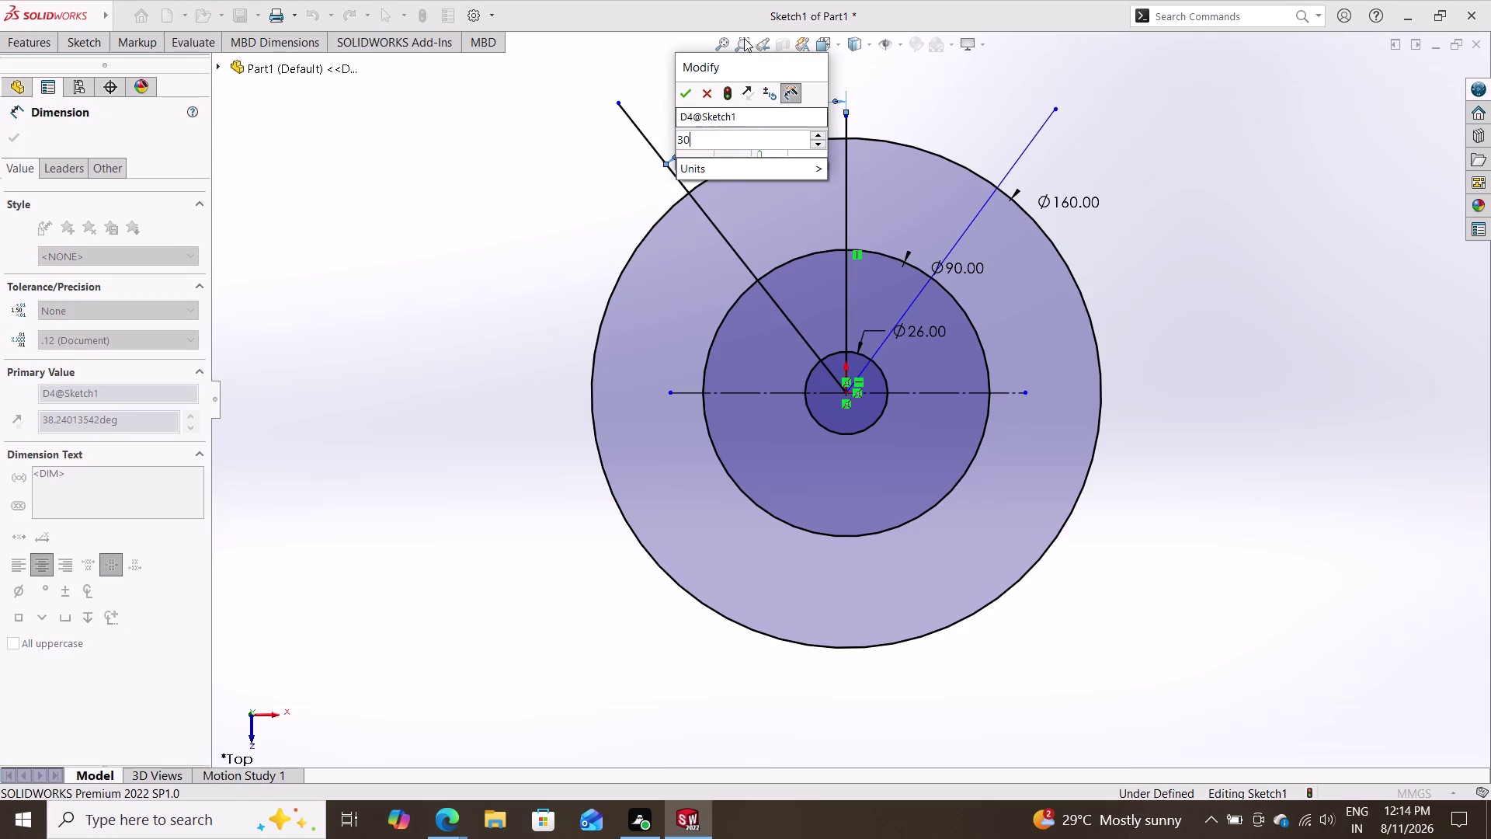
key(Return)
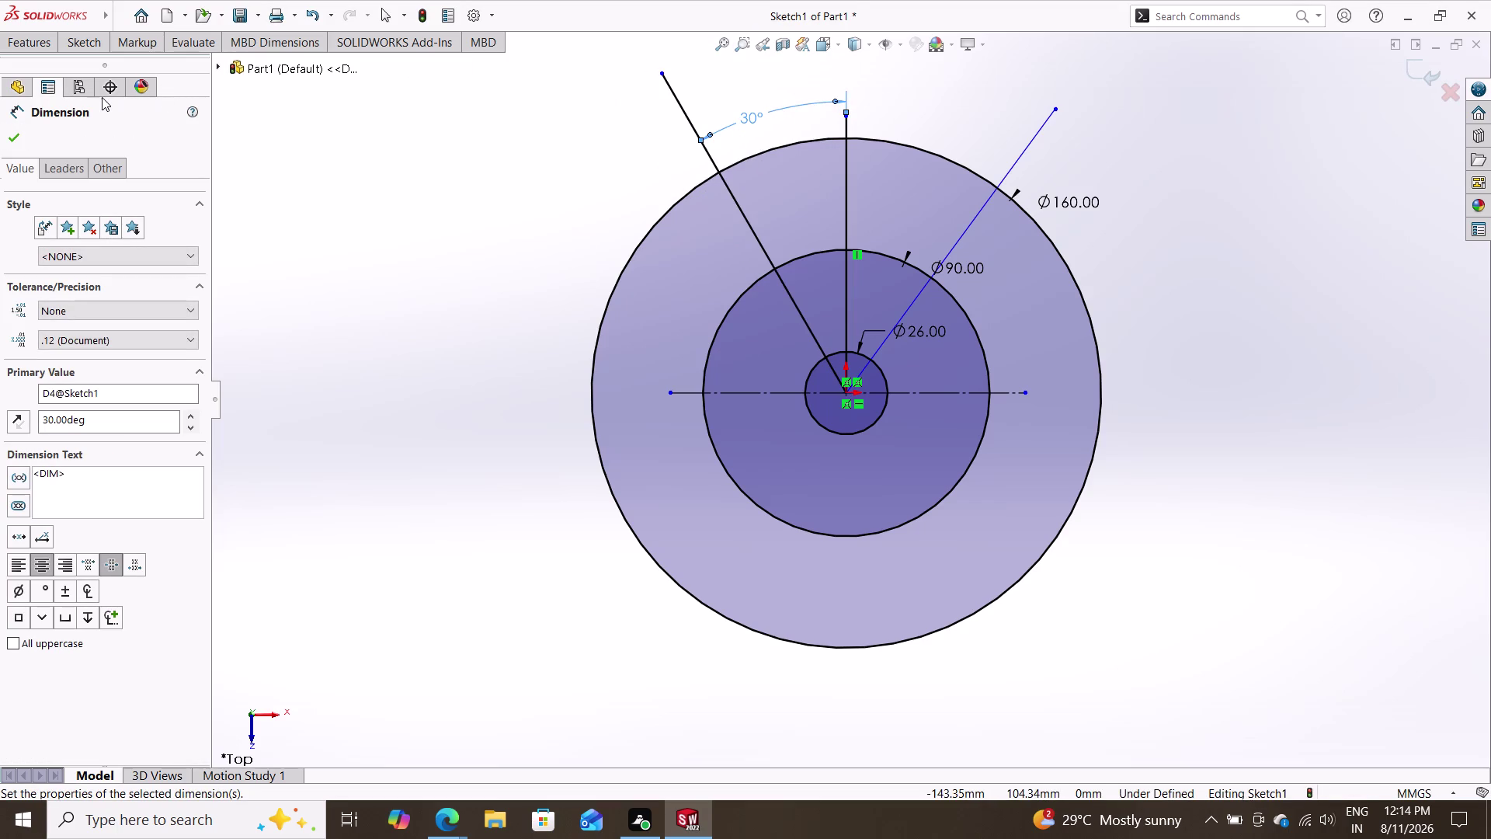
Dimension the upper-right radial line at 30° from the vertical line.
click(97, 45)
click(89, 45)
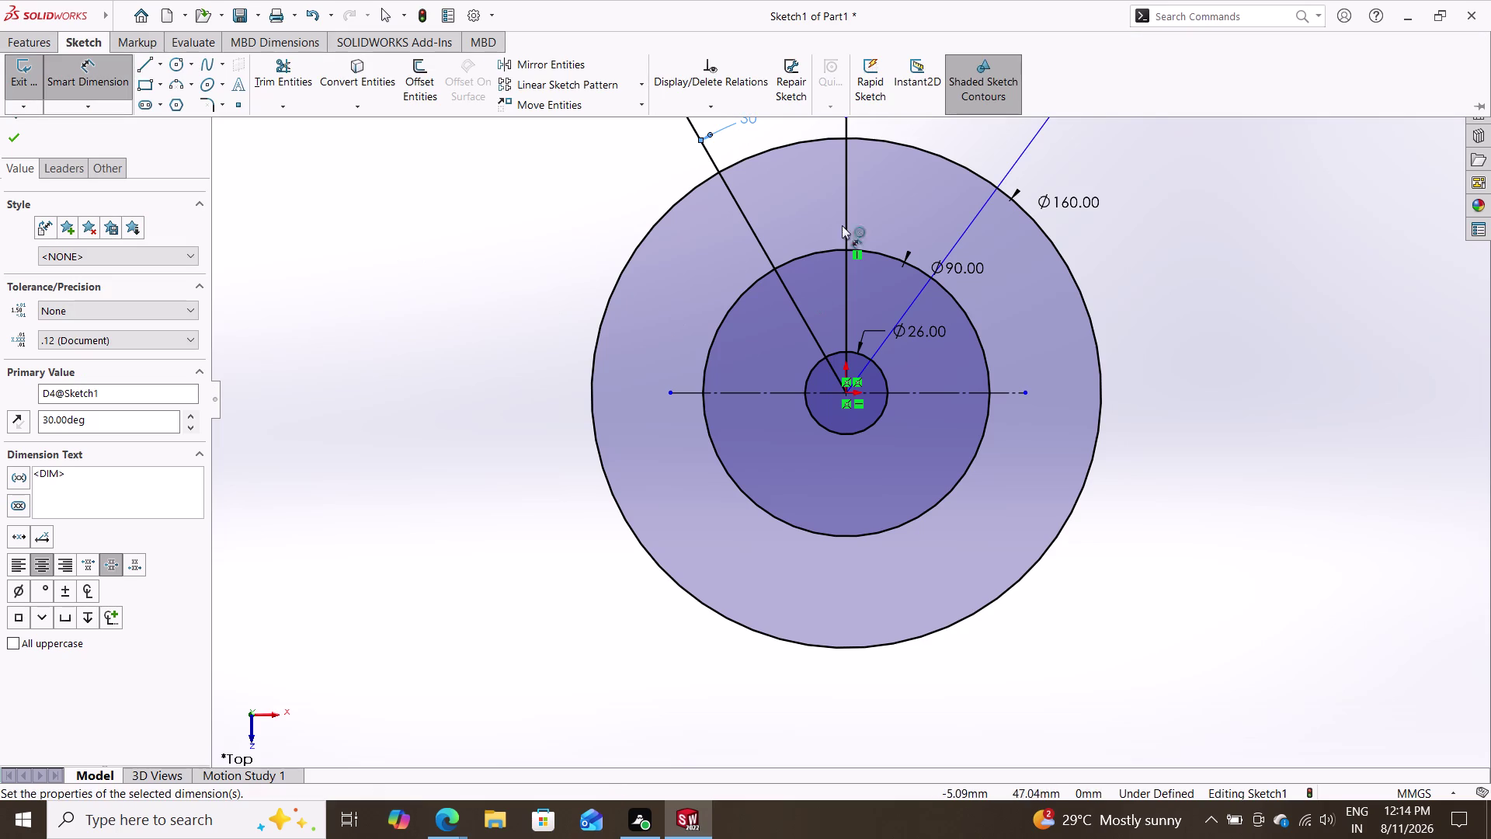
click(843, 126)
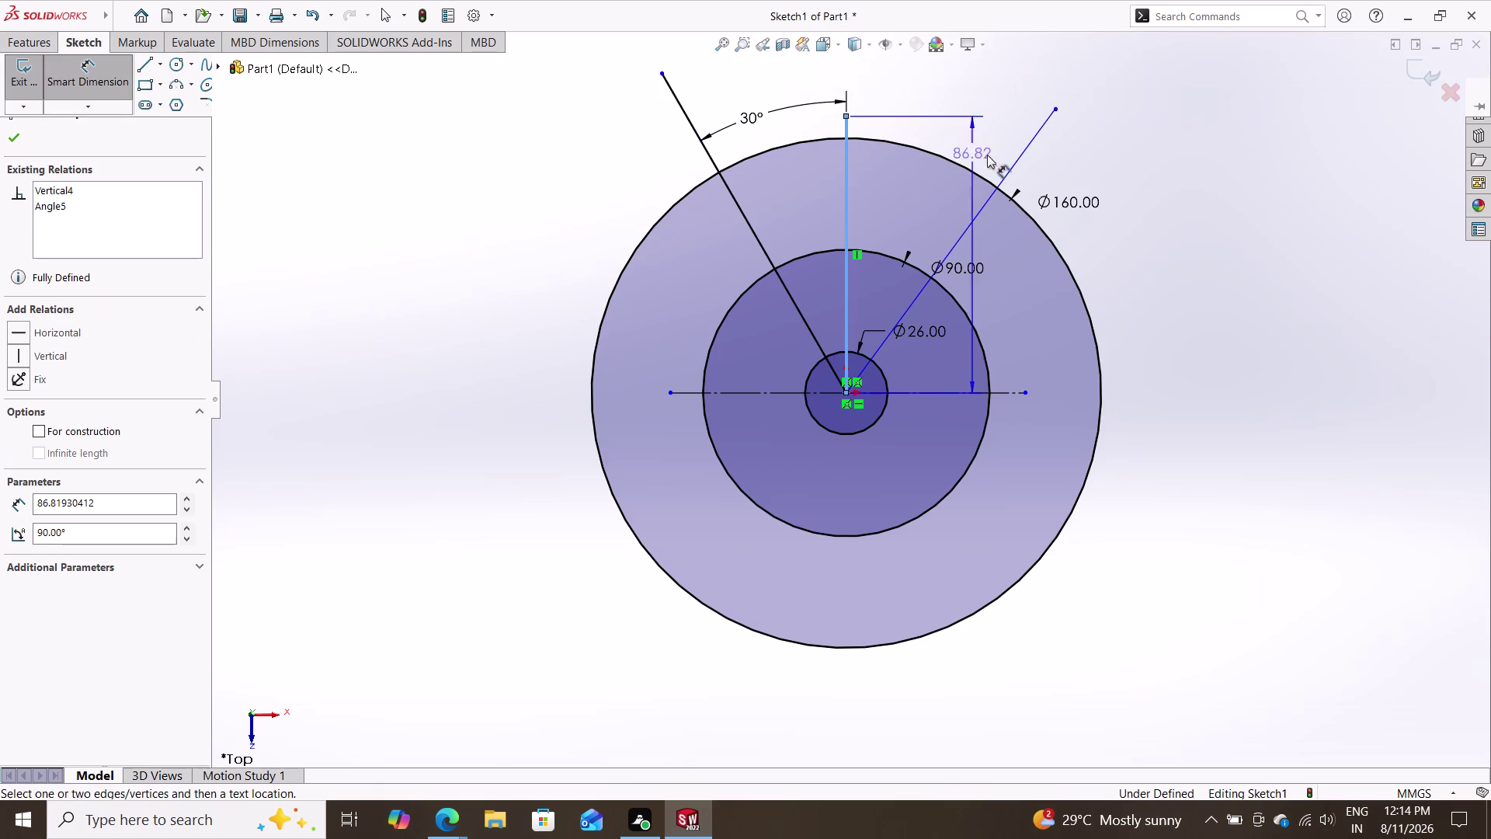
double_click(1018, 157)
click(960, 129)
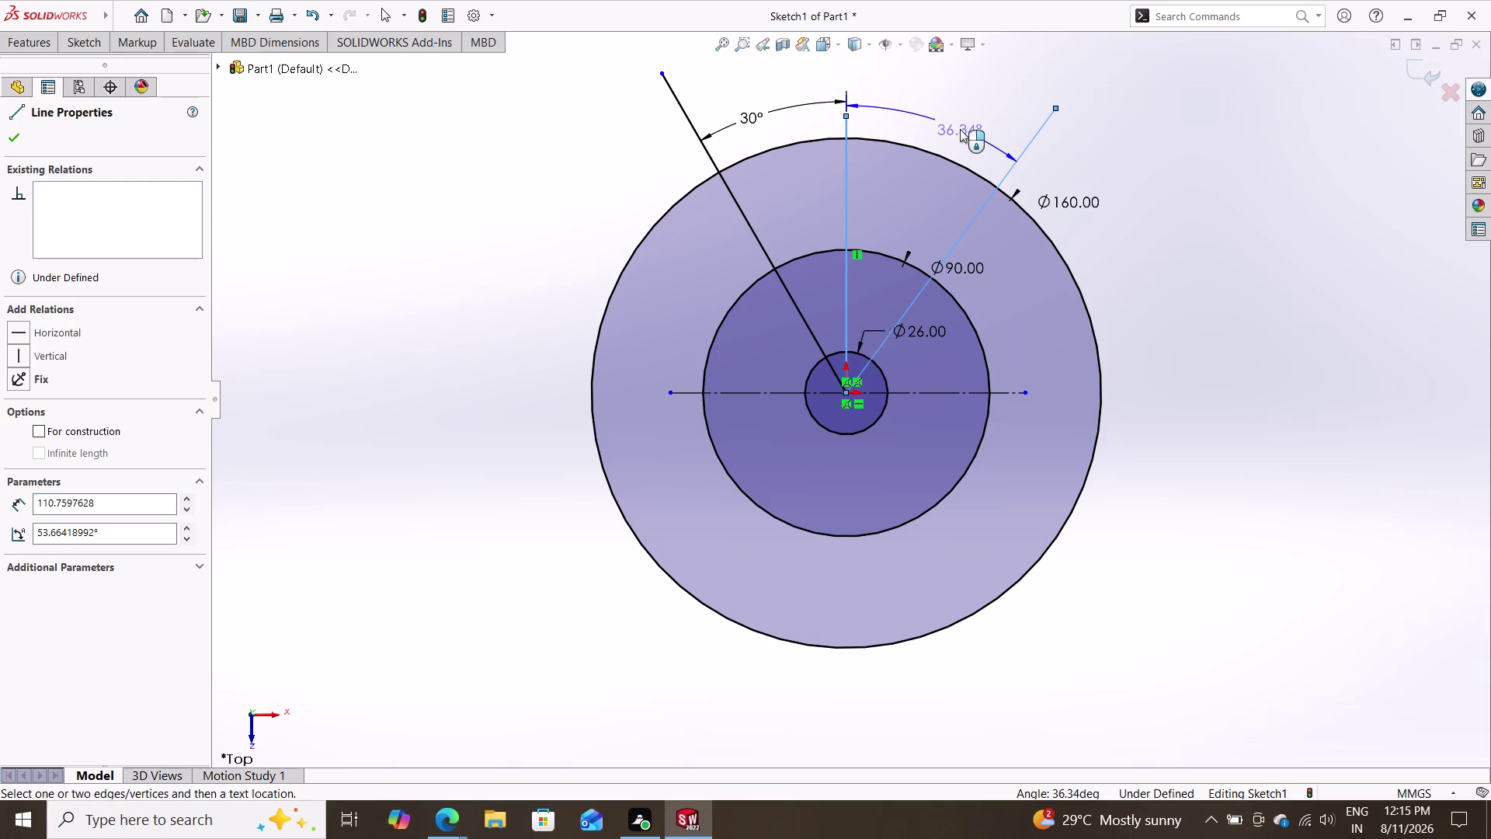
text(30)
key(Return)
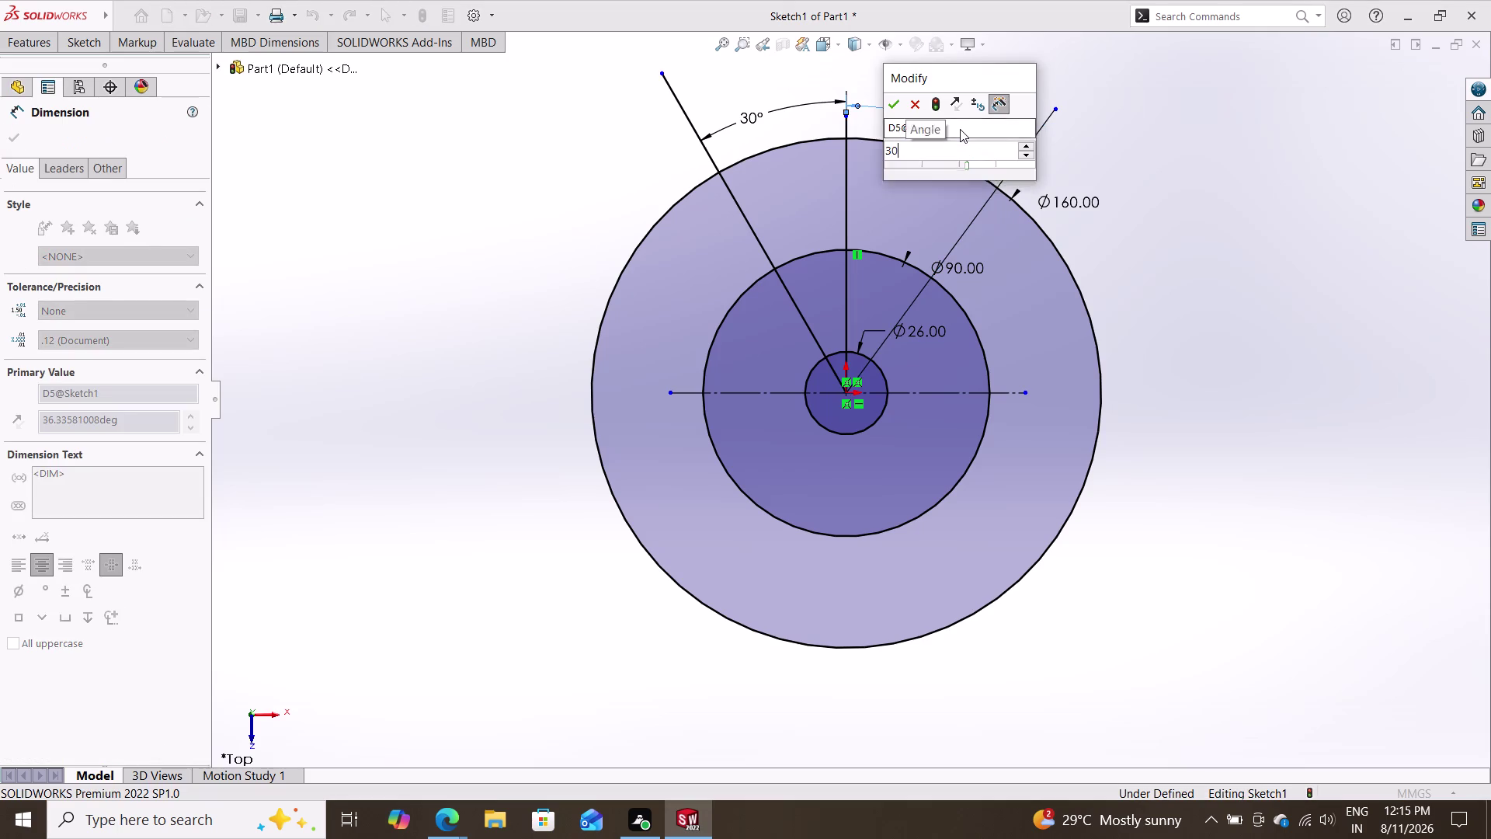
key(Escape)
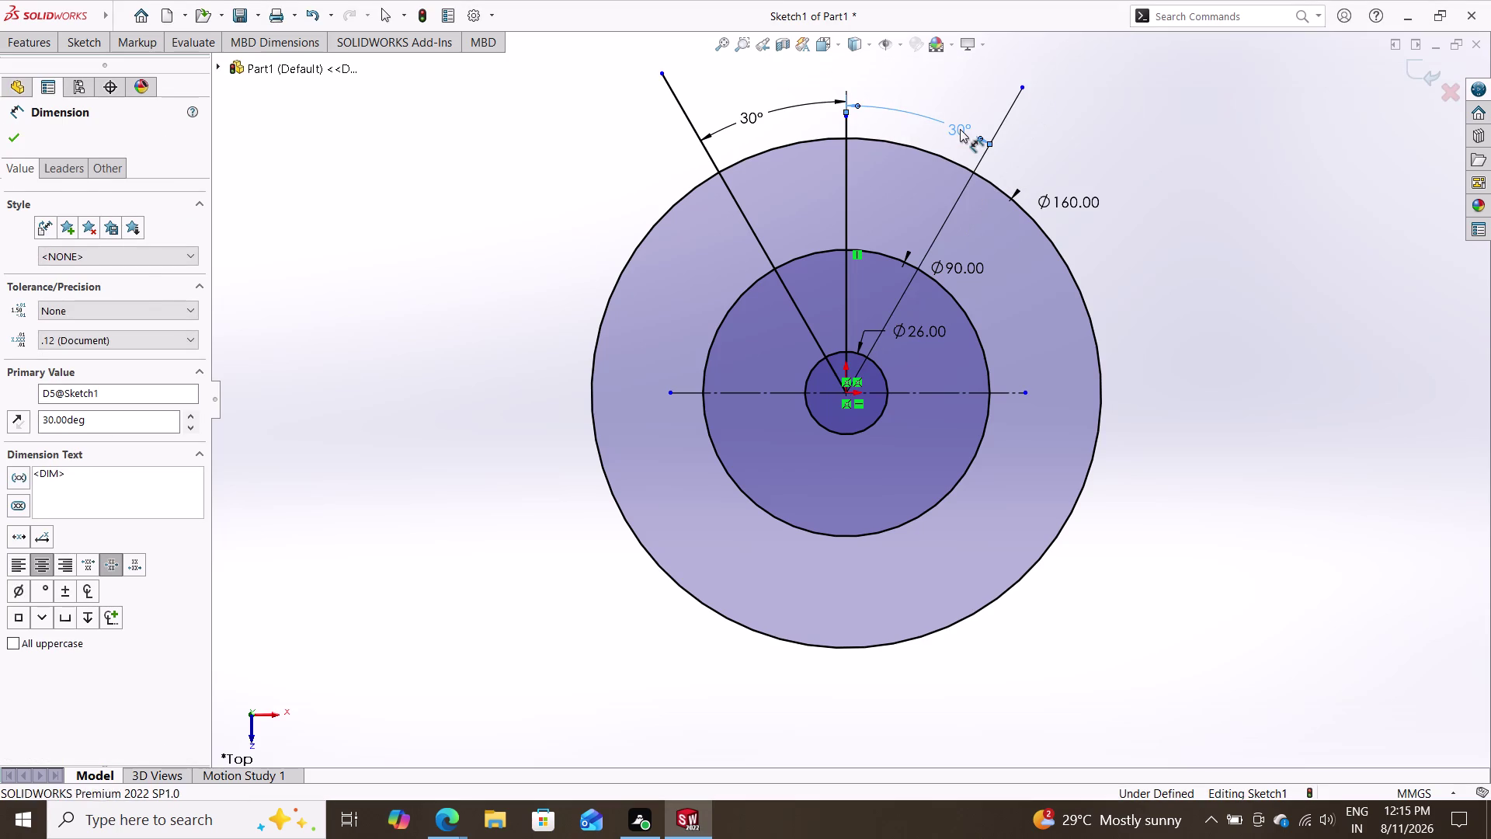
Select the left, vertical and right radial lines together.
click(713, 159)
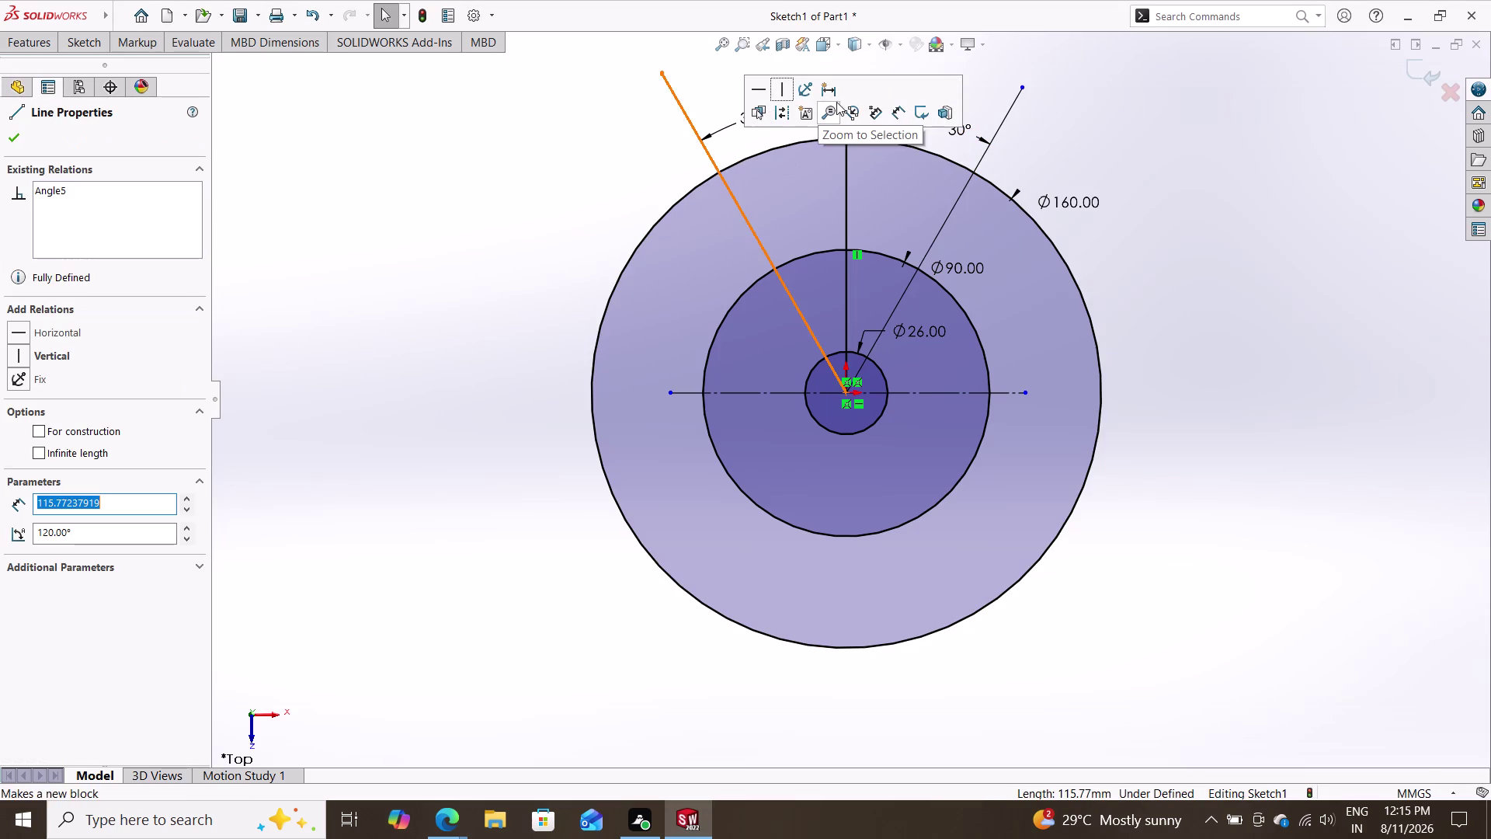
click(844, 139)
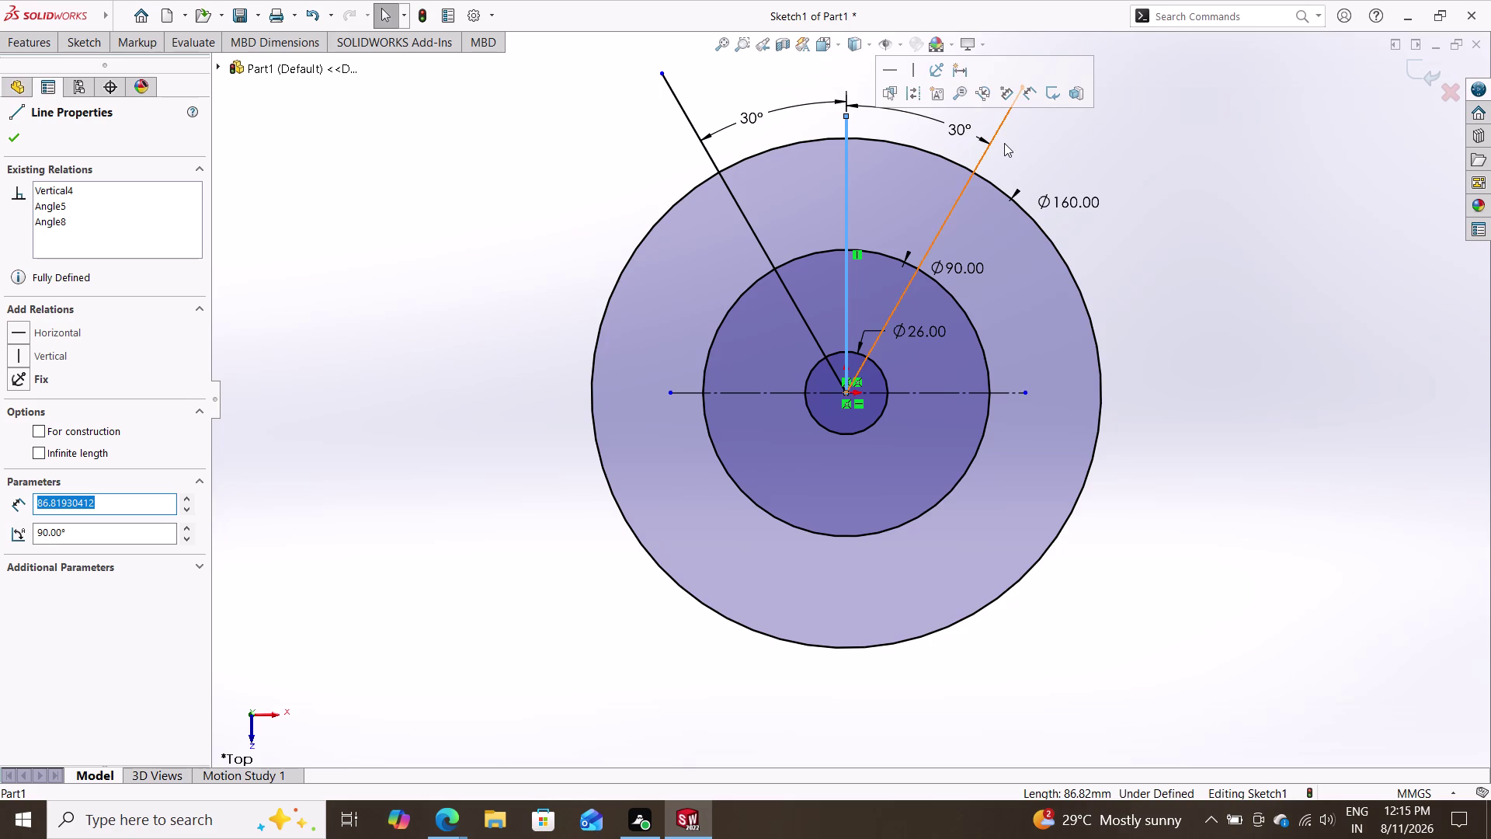
click(996, 128)
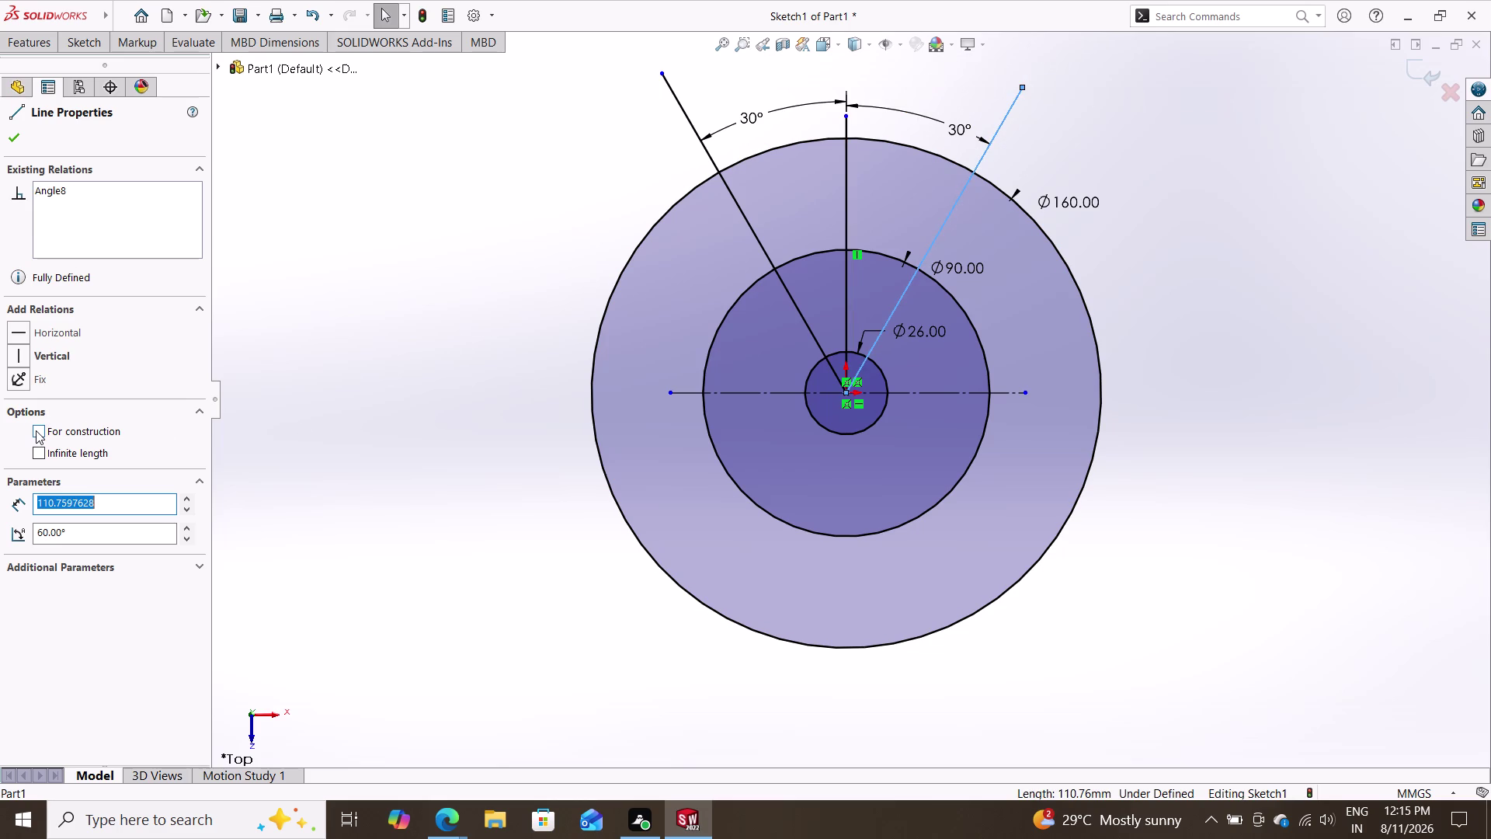
click(688, 113)
click(847, 126)
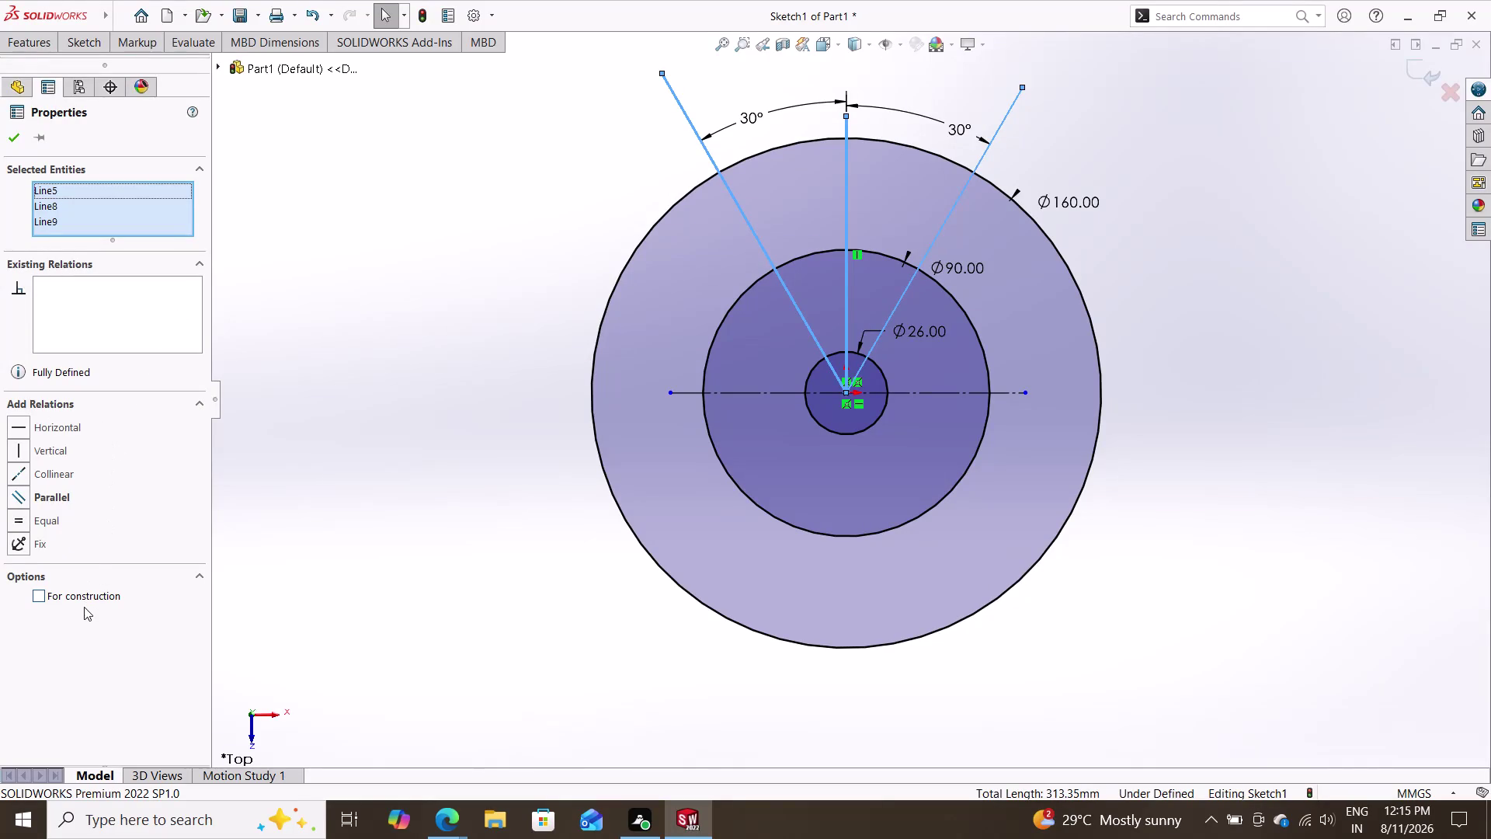
Mark the selected Line5, Line8 and Line9 as construction geometry.
click(42, 593)
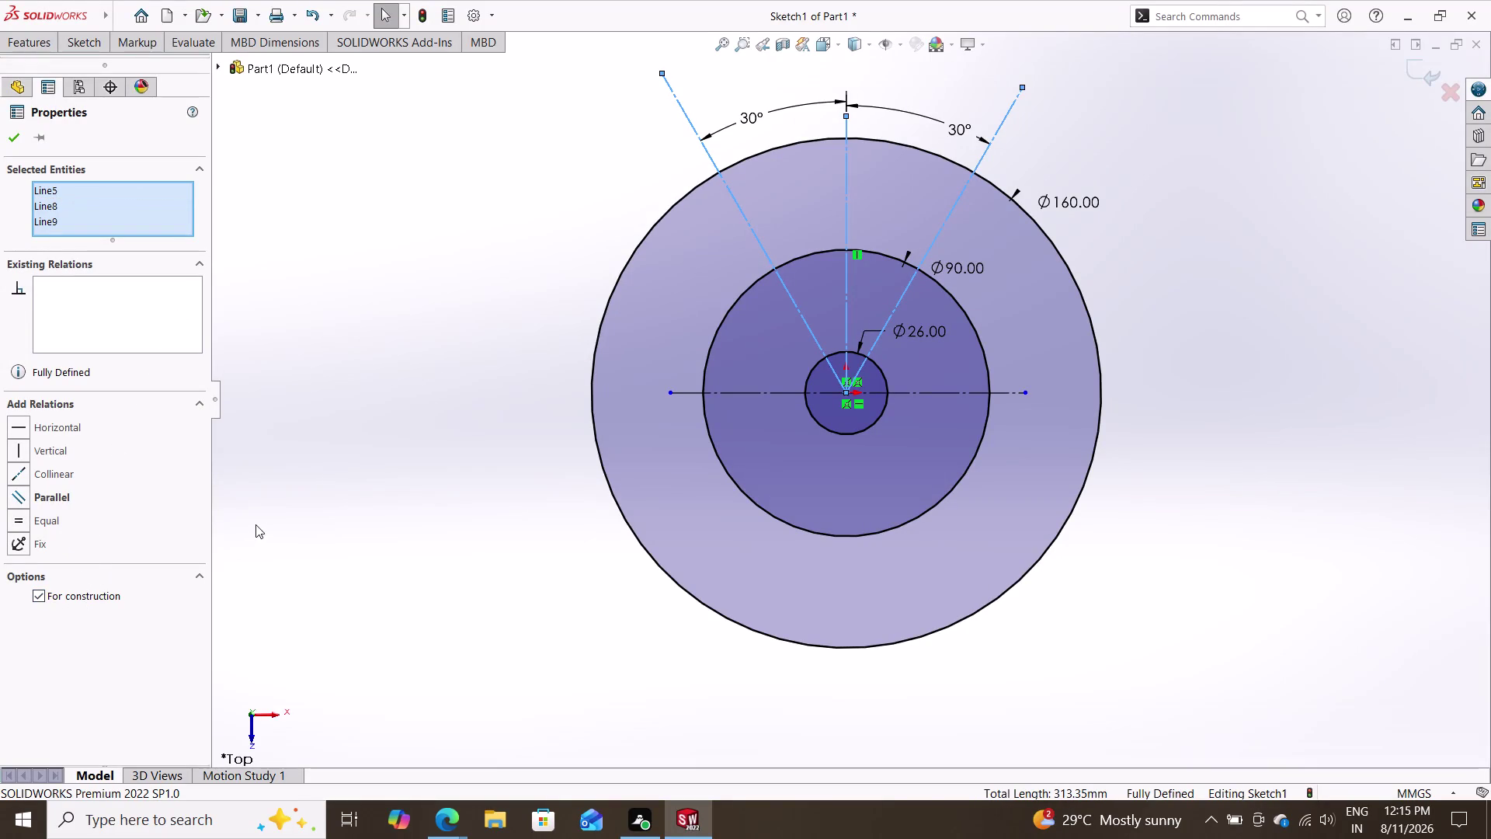
key(Escape)
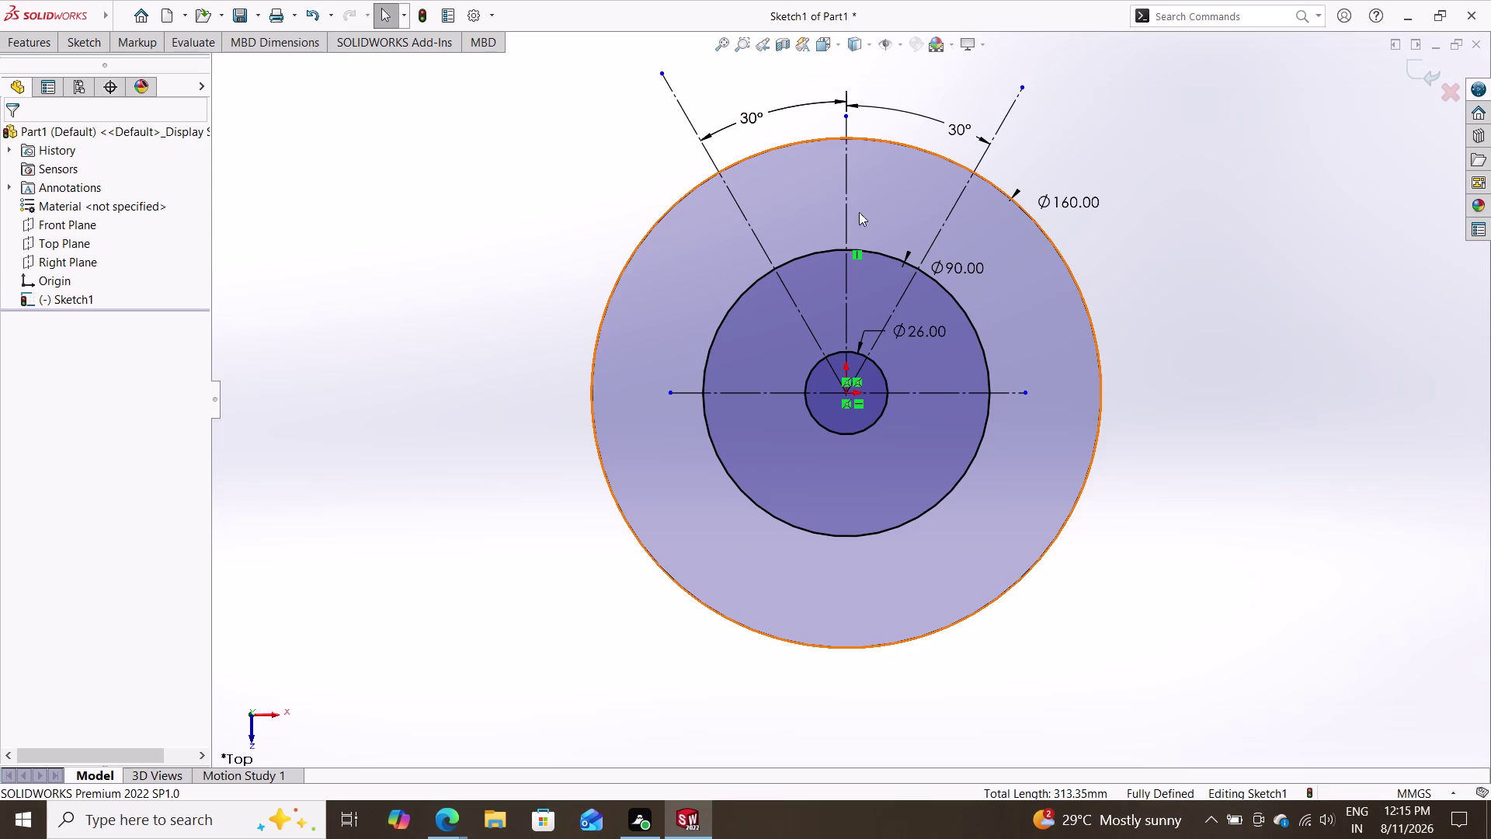
click(80, 39)
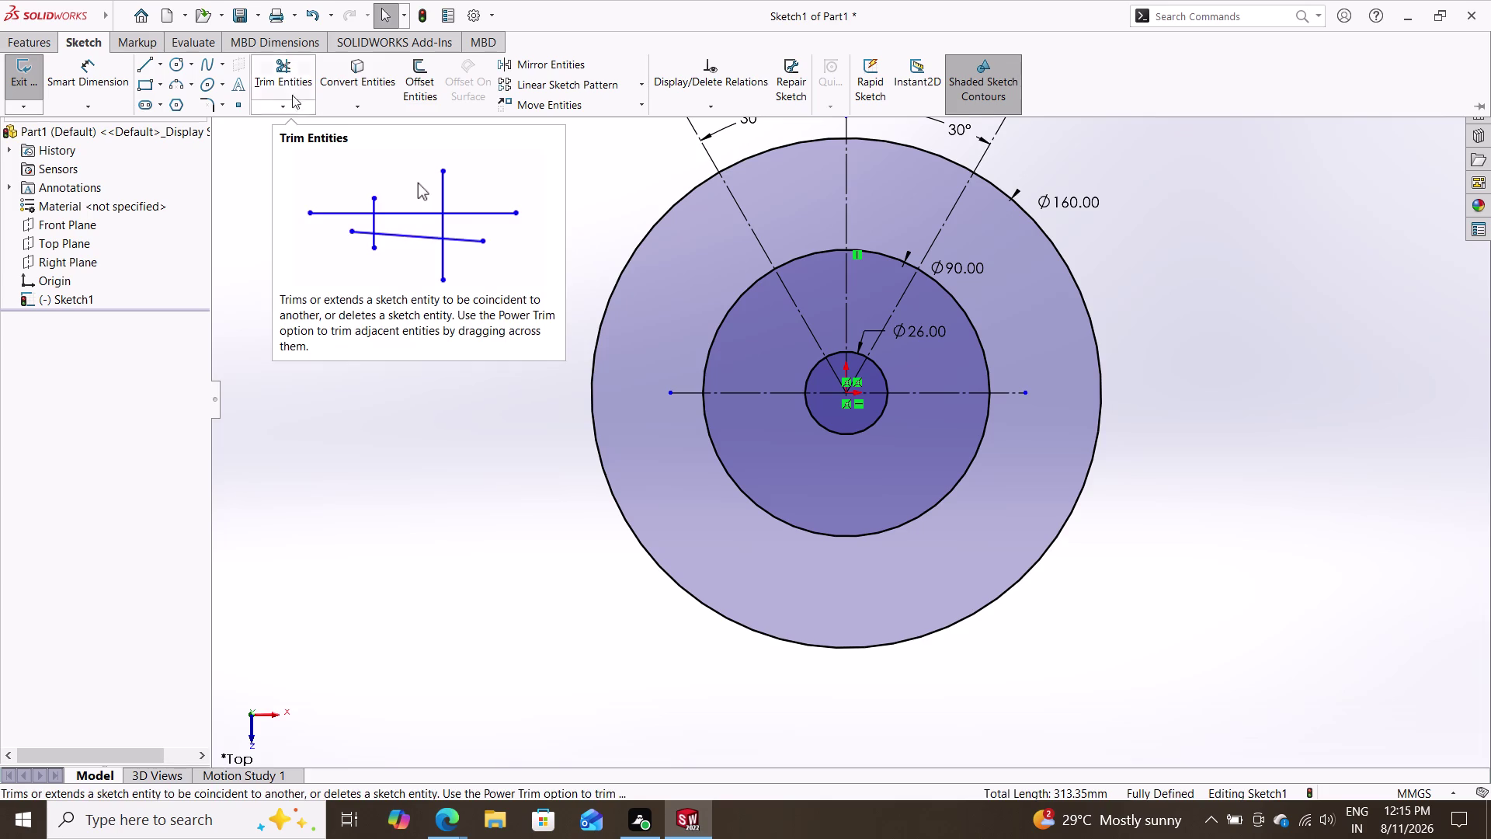
Trim the Ø160 circle with Trim to closest, keeping the top arc between the 30° lines.
click(291, 88)
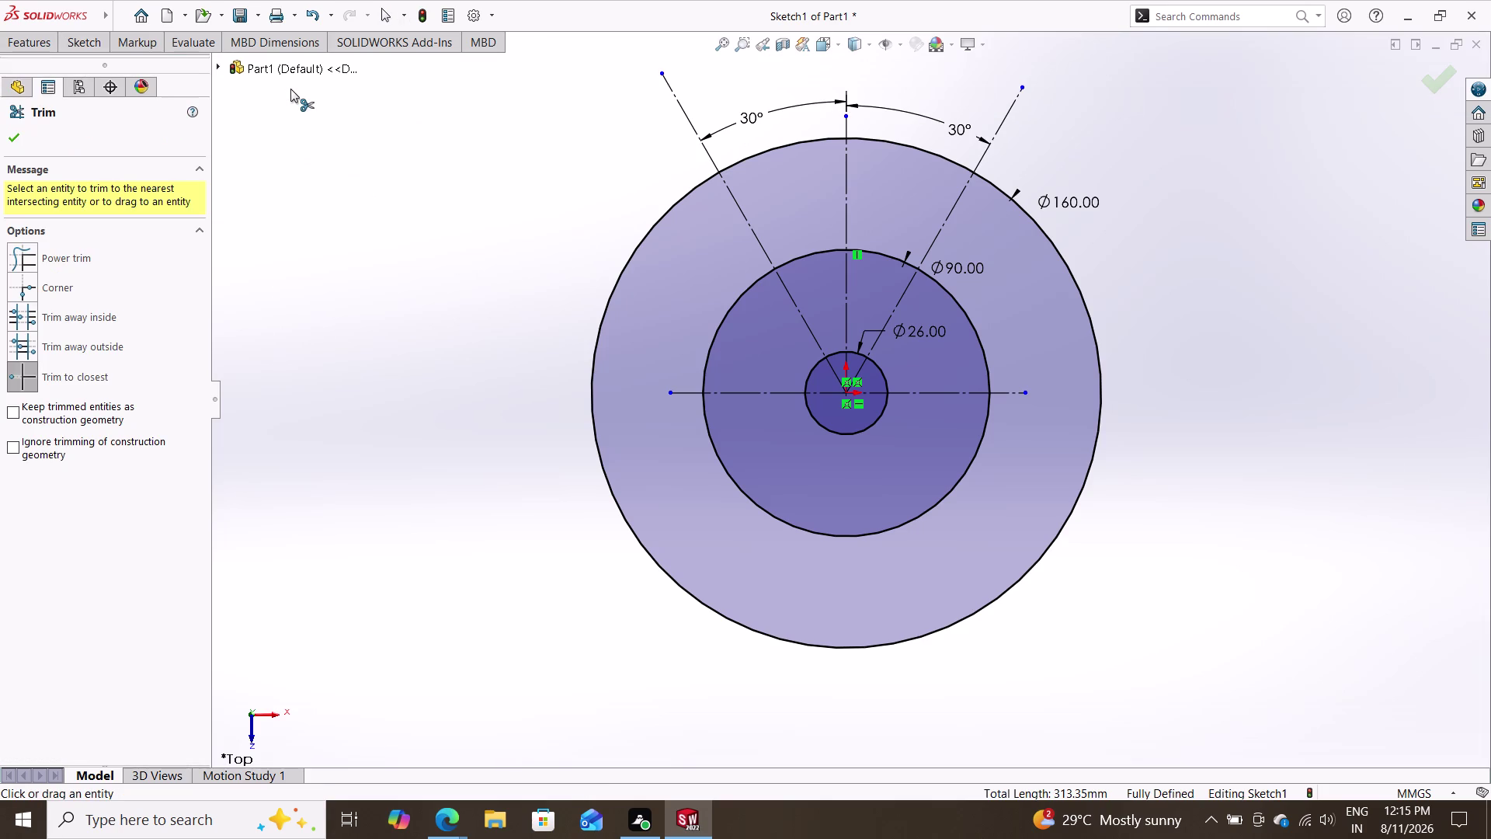
click(552, 271)
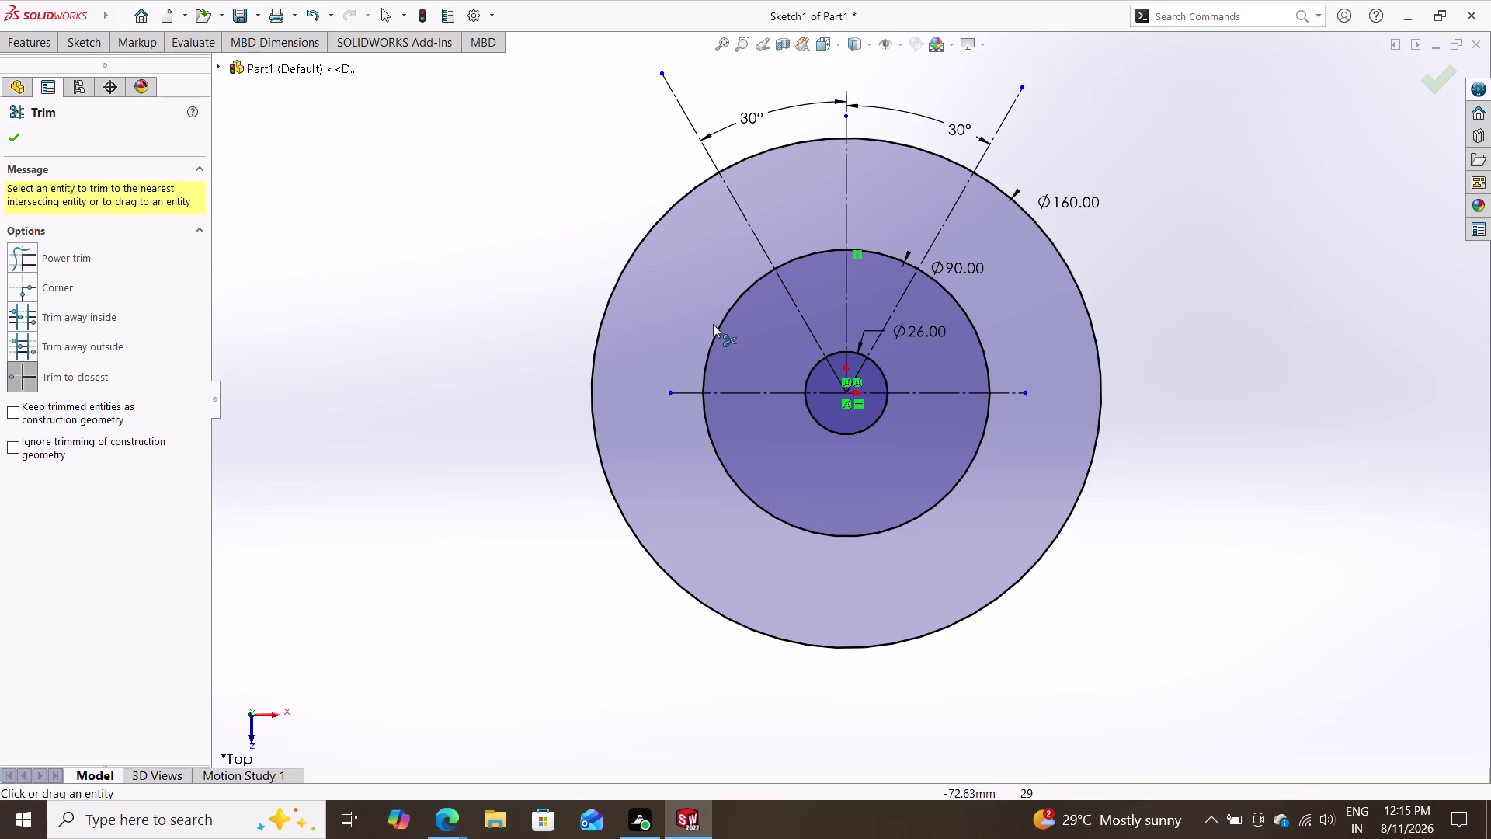
click(608, 305)
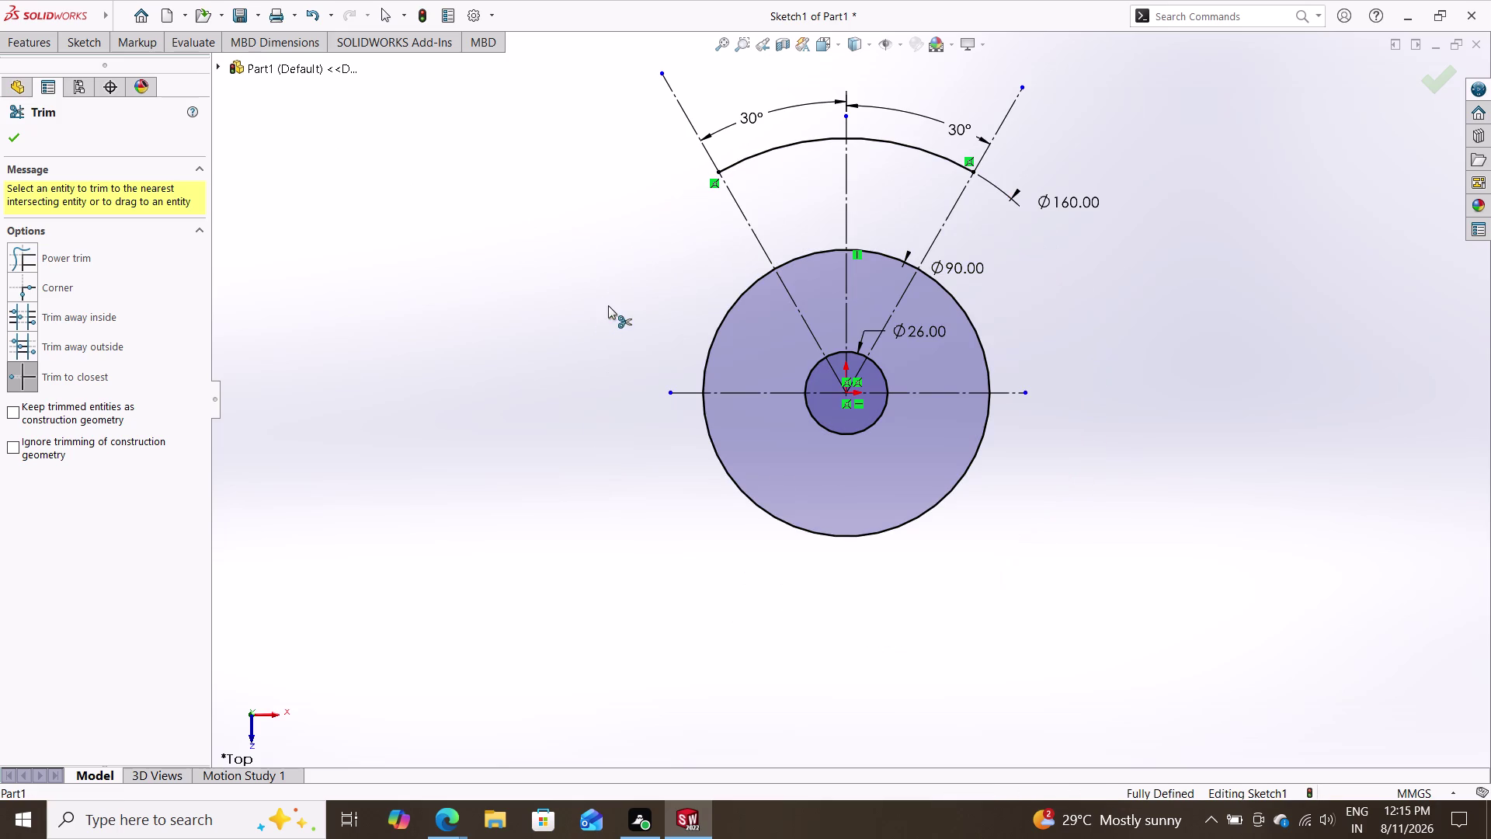
key(Escape)
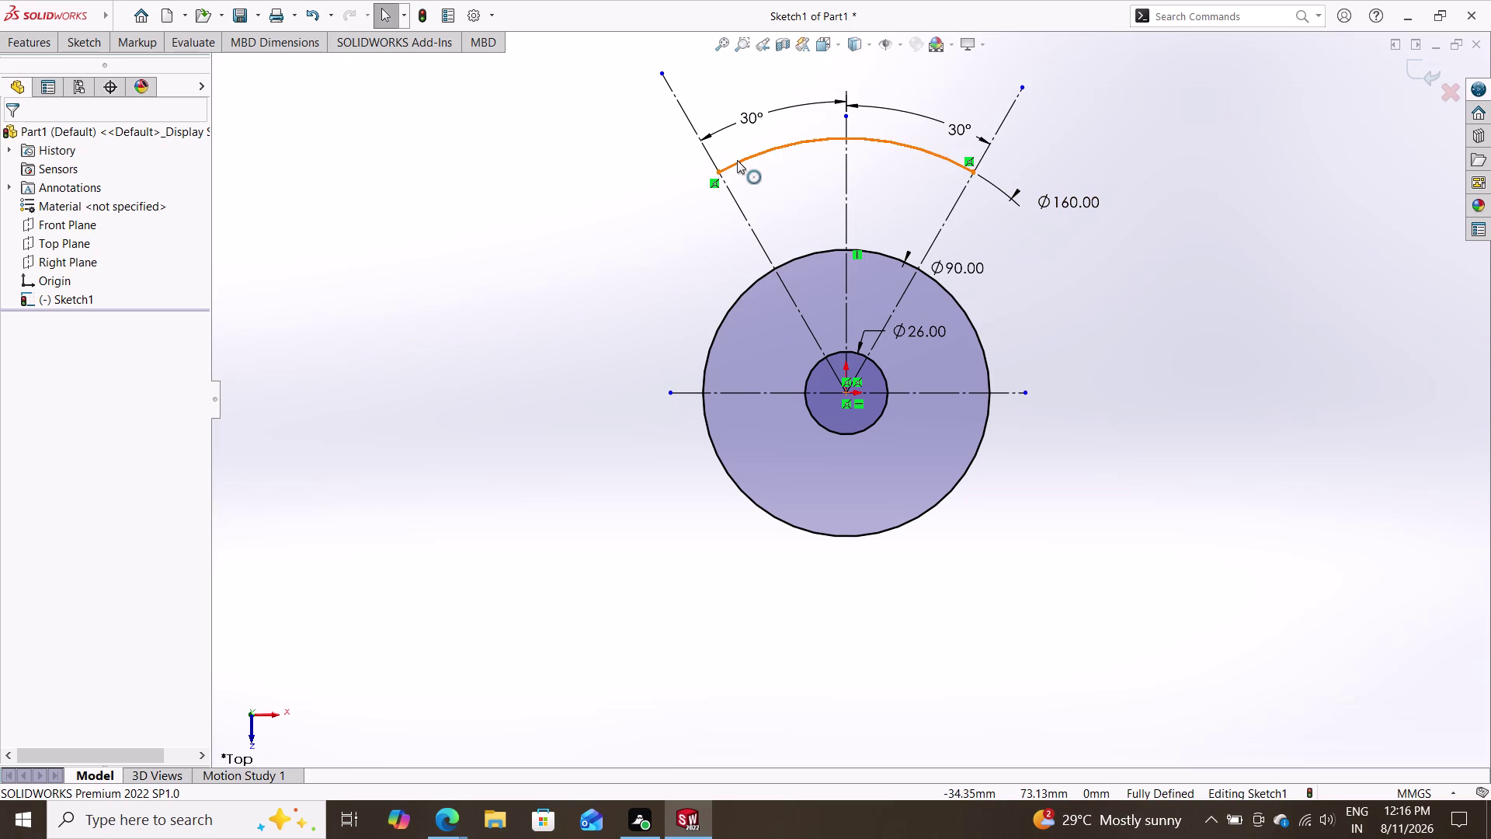
key(Escape)
key(Escape)
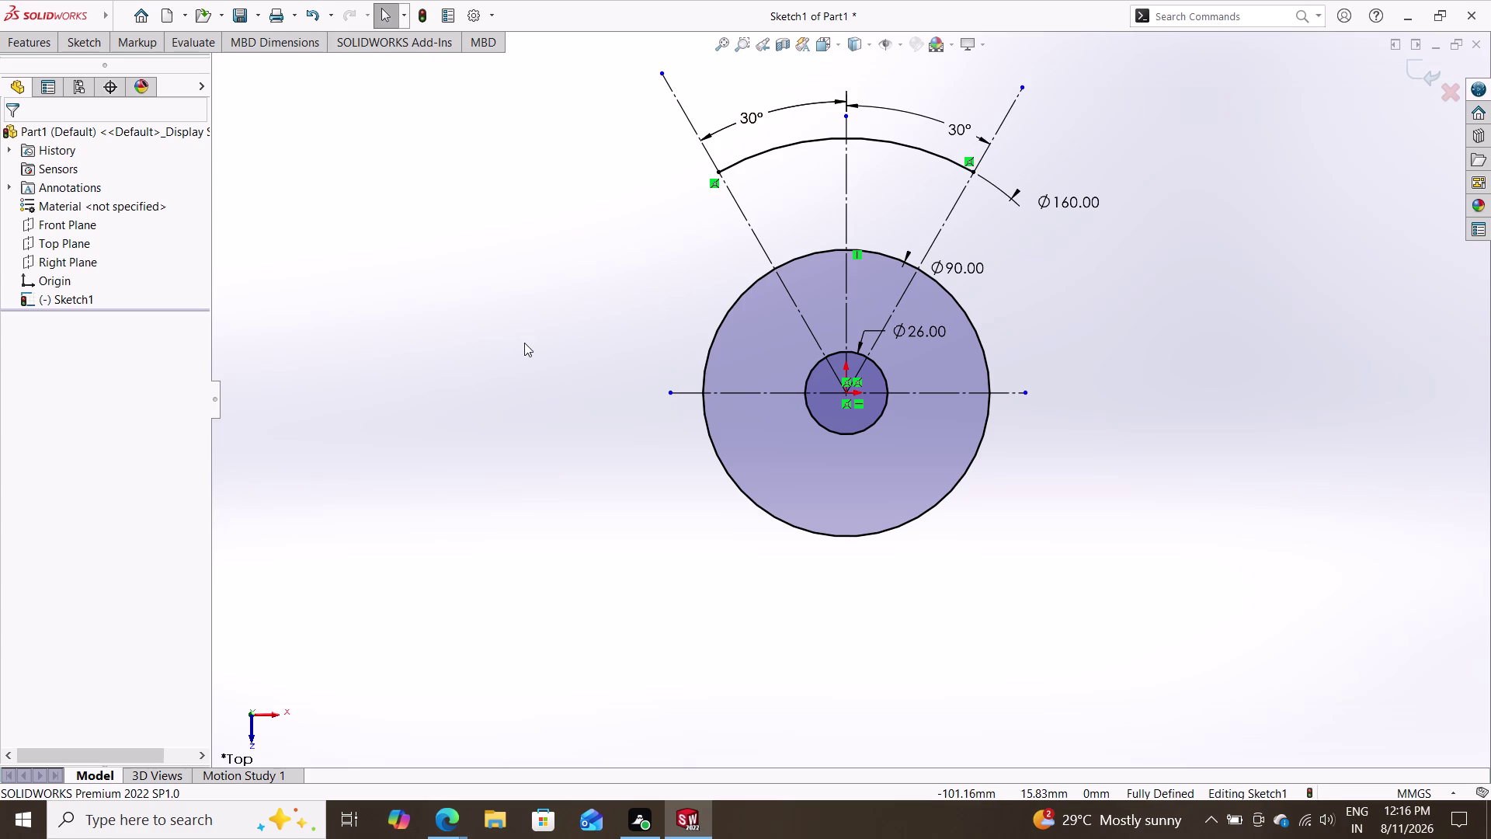
click(89, 43)
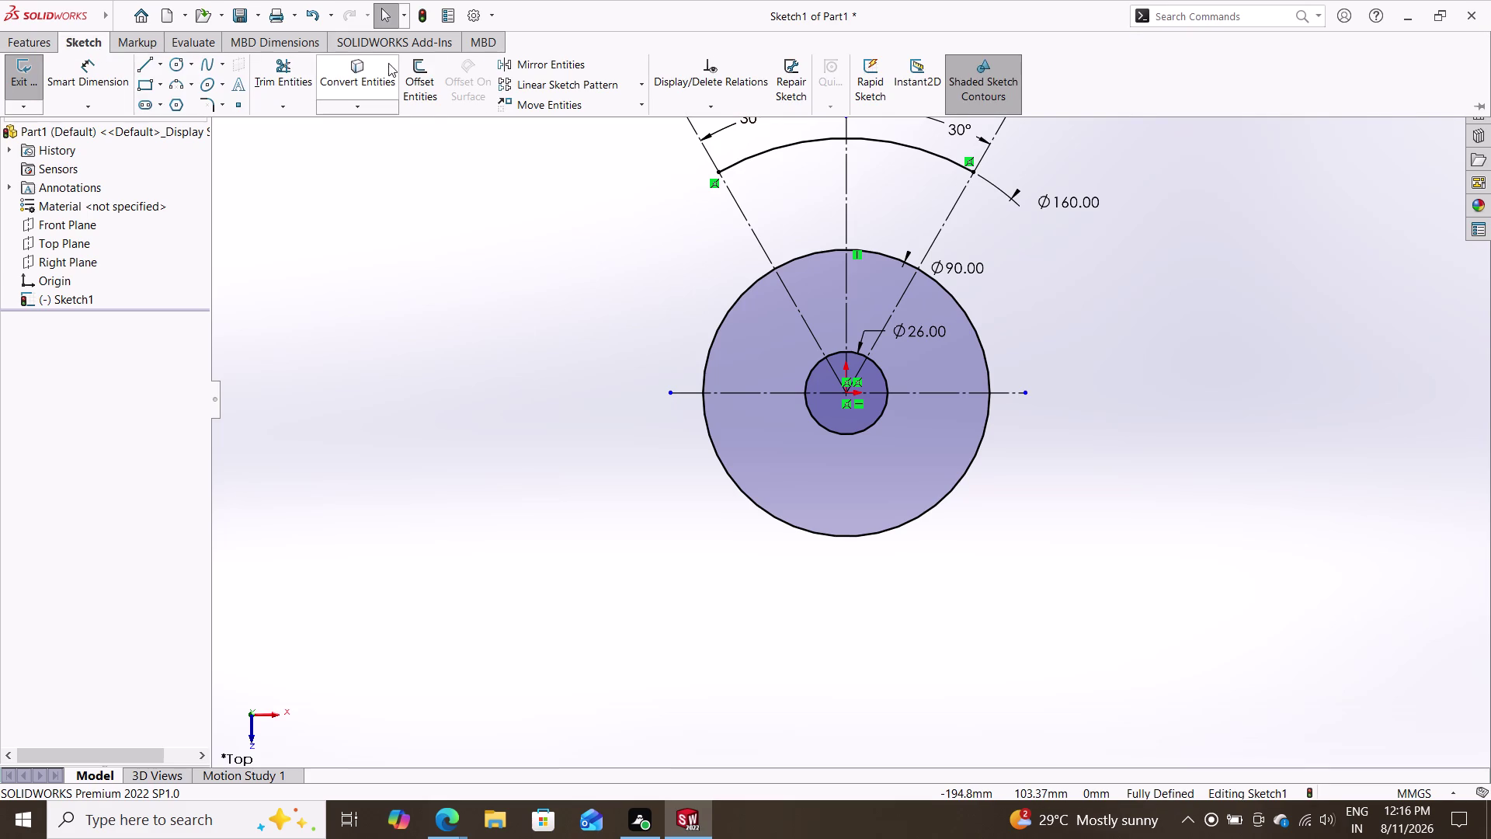
Offset the outer arc 16 mm bi-directionally, creating inner and outer arcs.
click(411, 74)
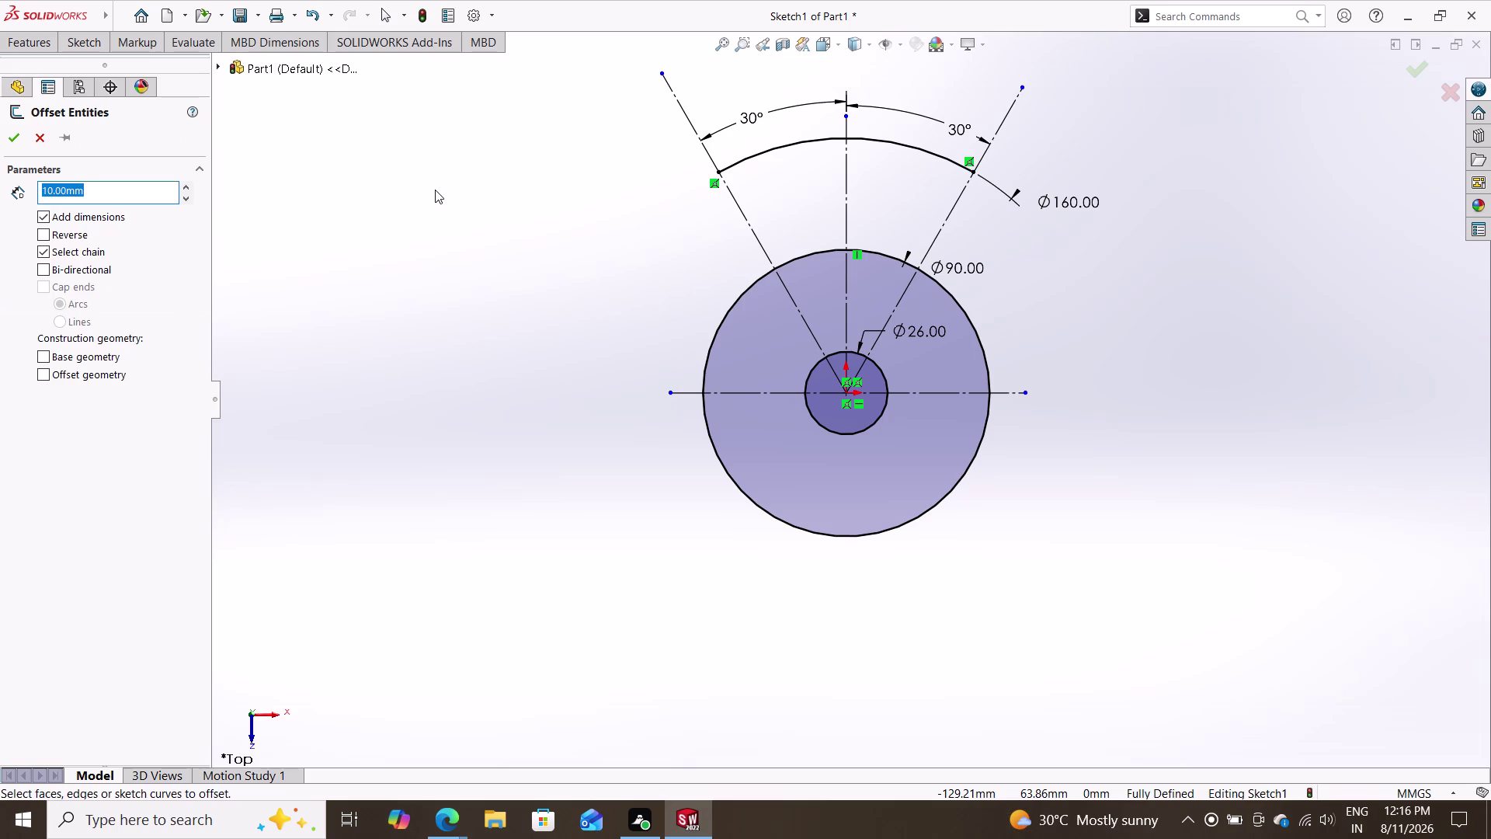
text(16)
key(Return)
click(907, 144)
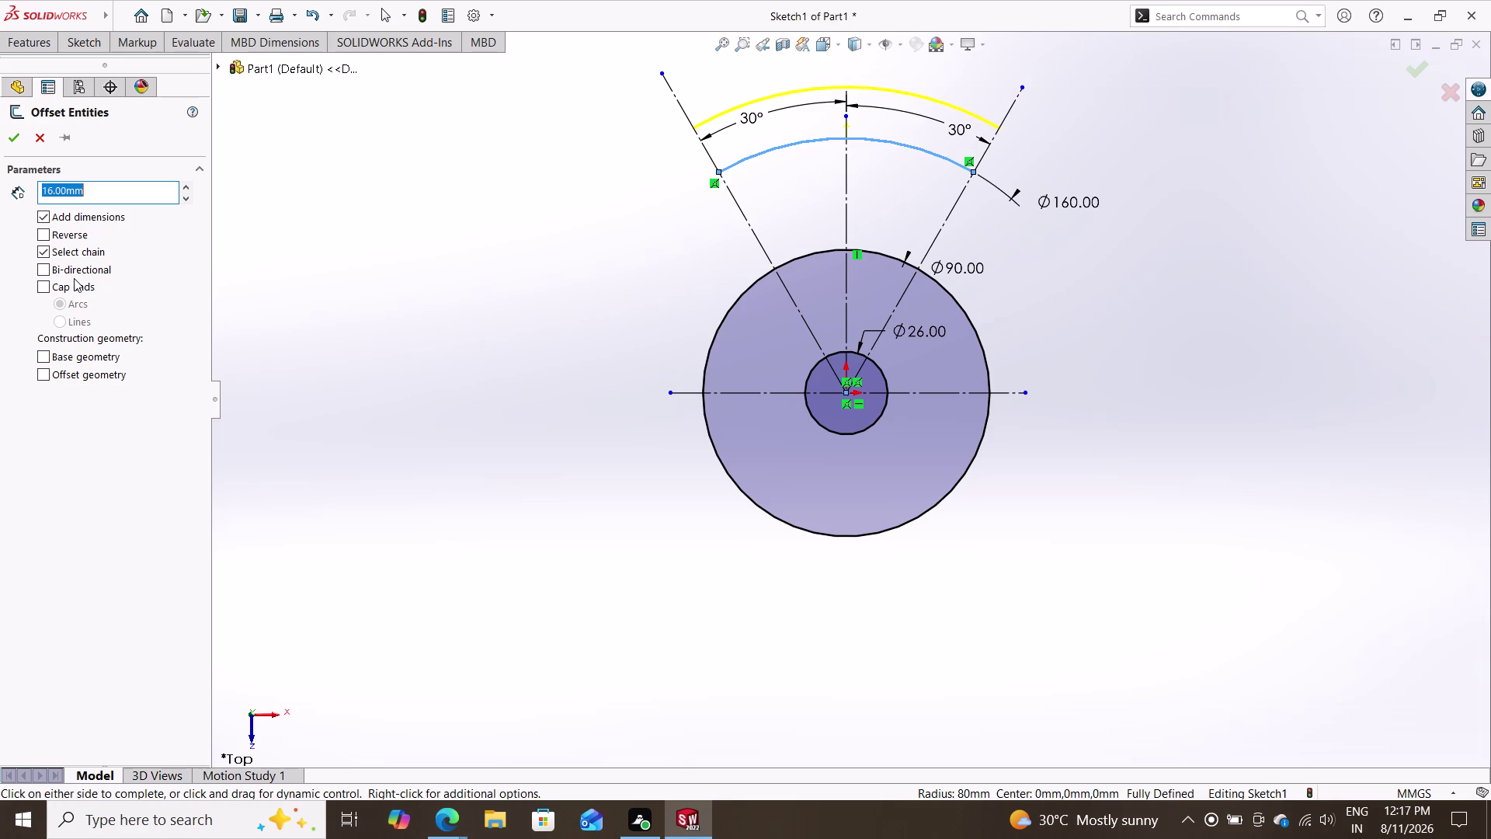
click(61, 275)
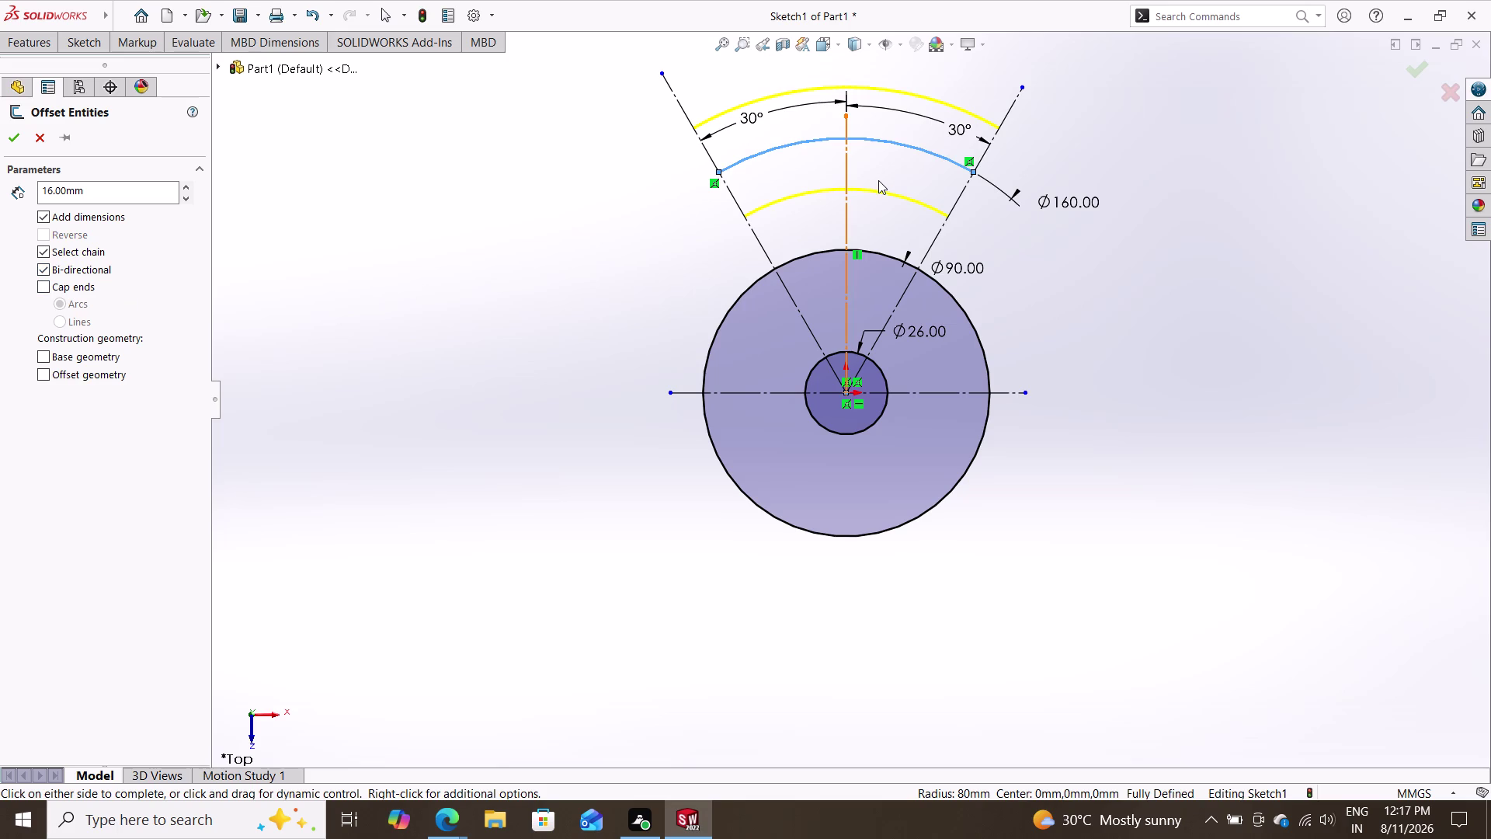
click(16, 136)
key(Escape)
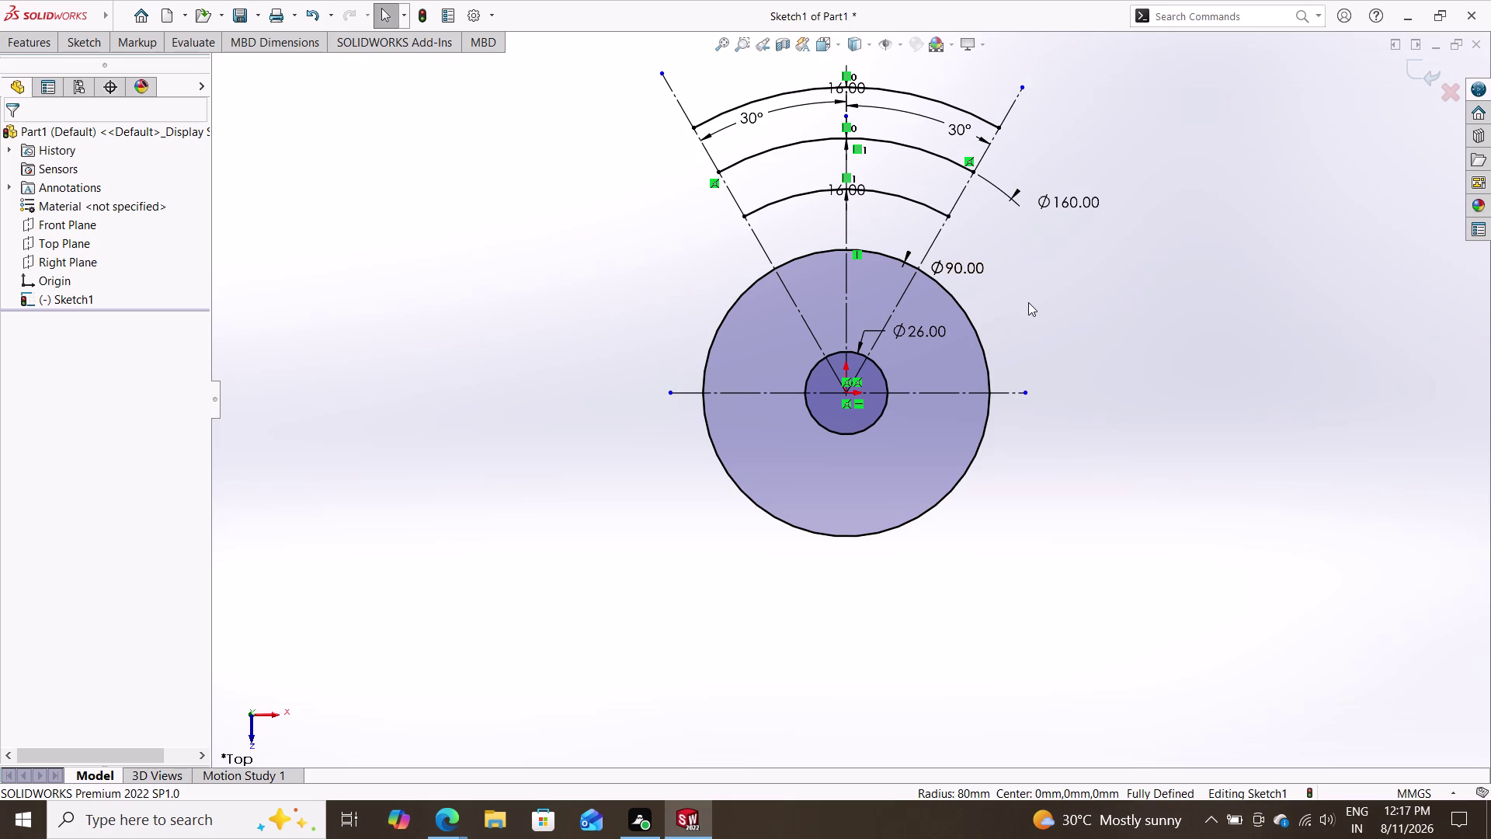
scroll(down, 3)
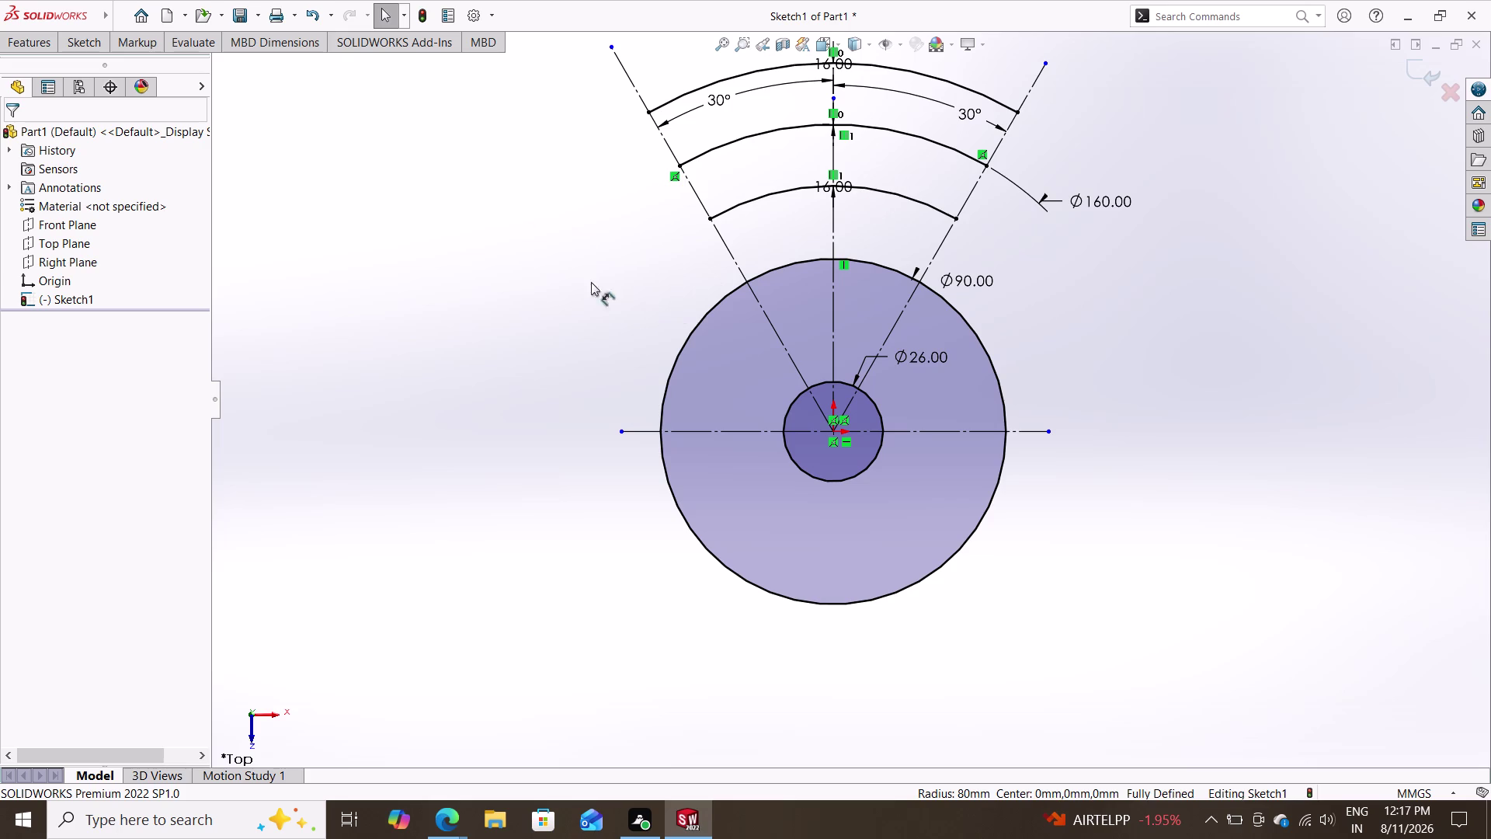
click(77, 44)
click(177, 65)
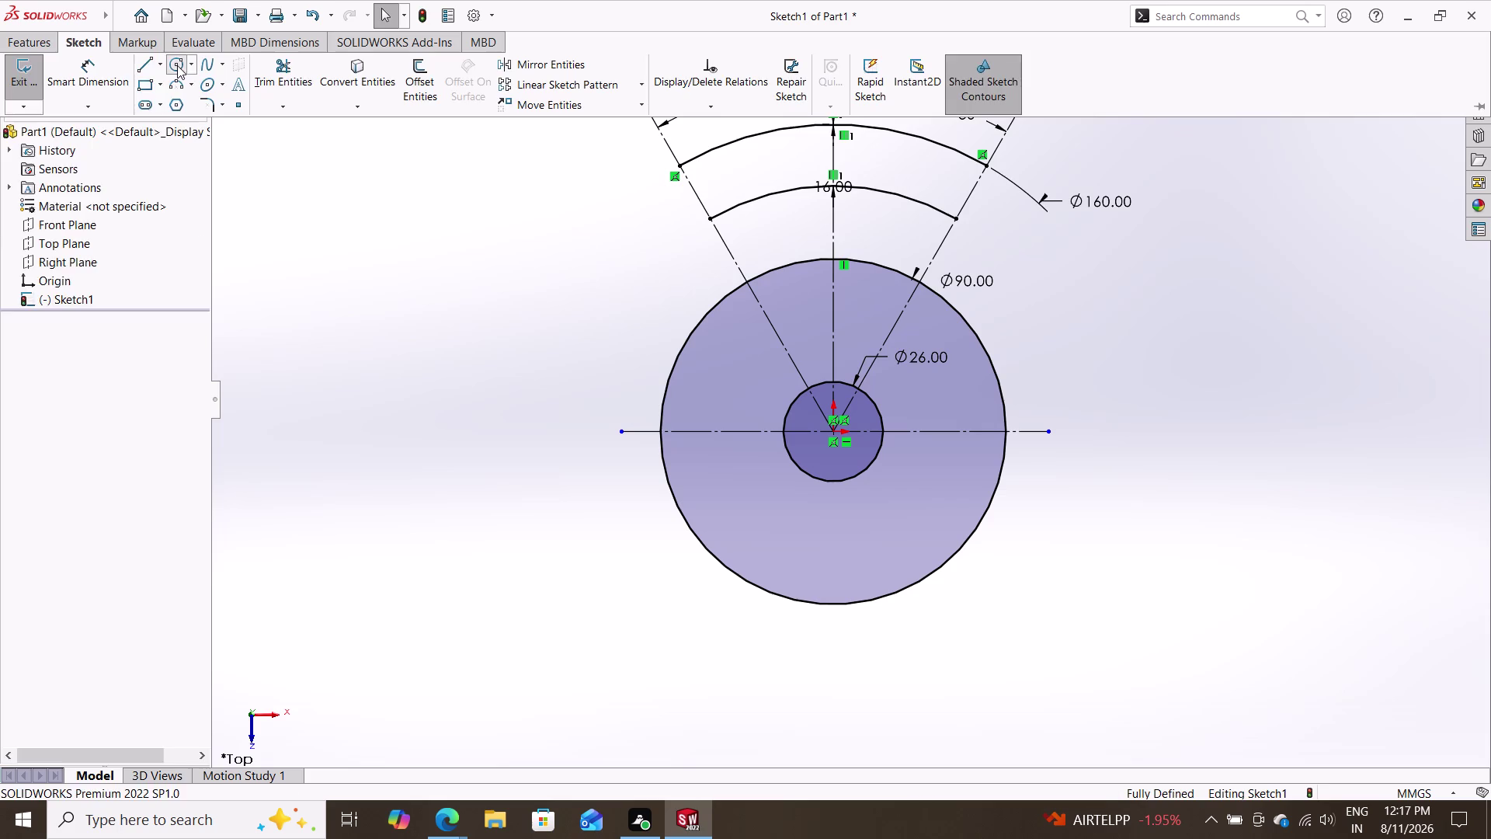
Draw a cap circle at the middle arc's left end, tangent to the outer arc.
click(680, 167)
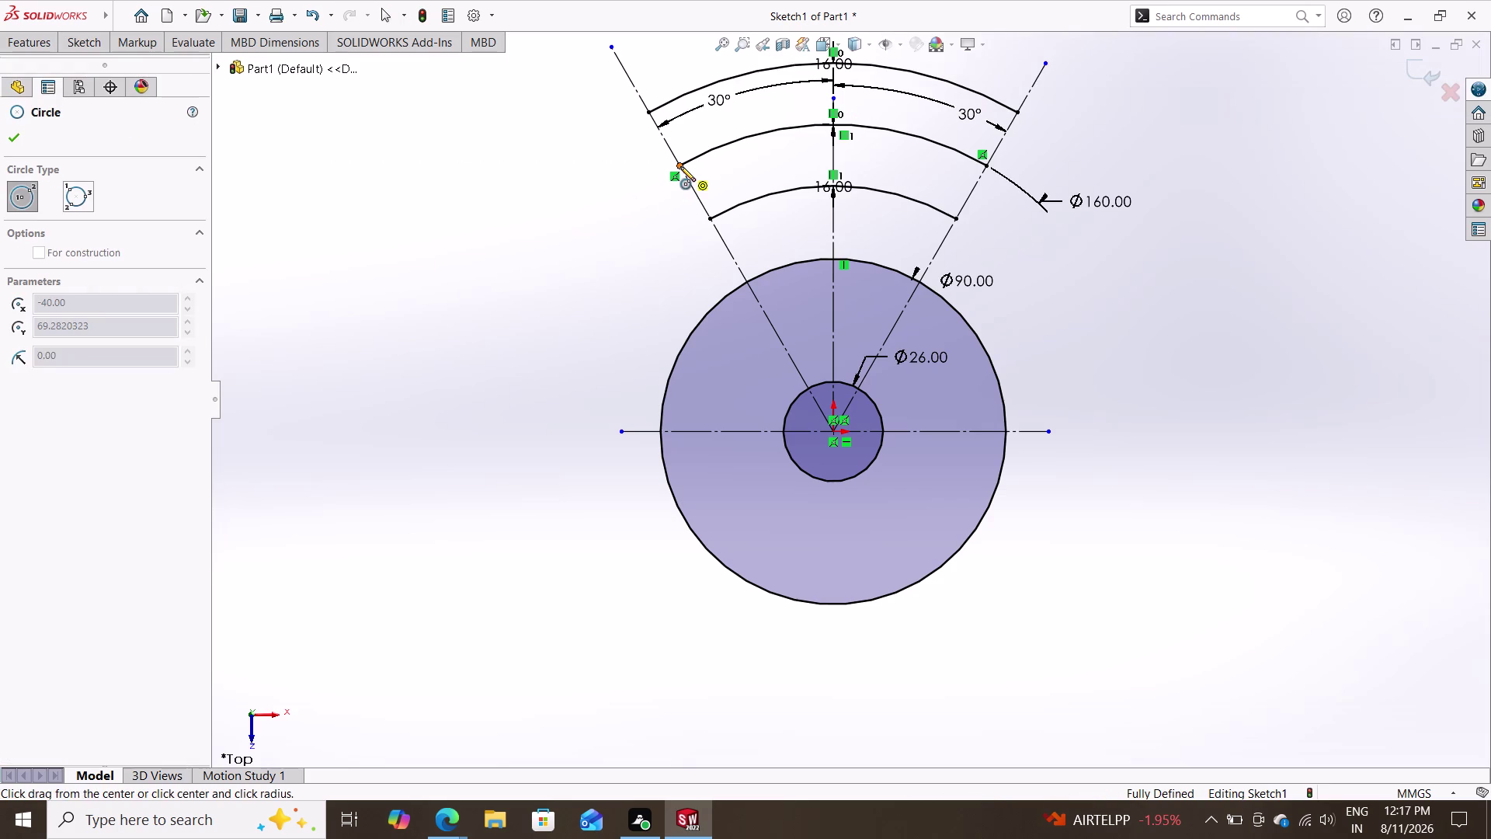
click(713, 222)
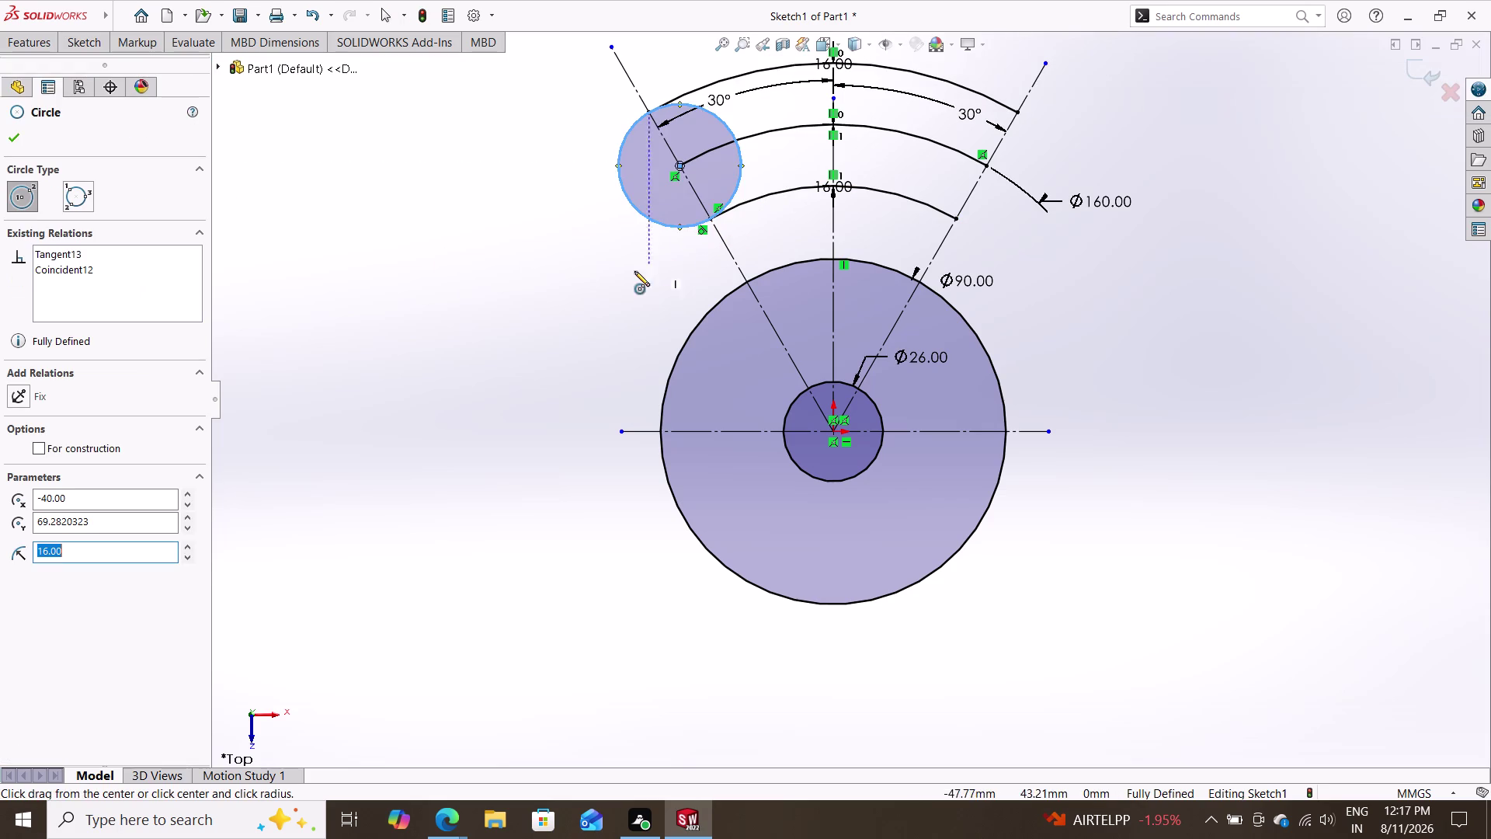
key(Escape)
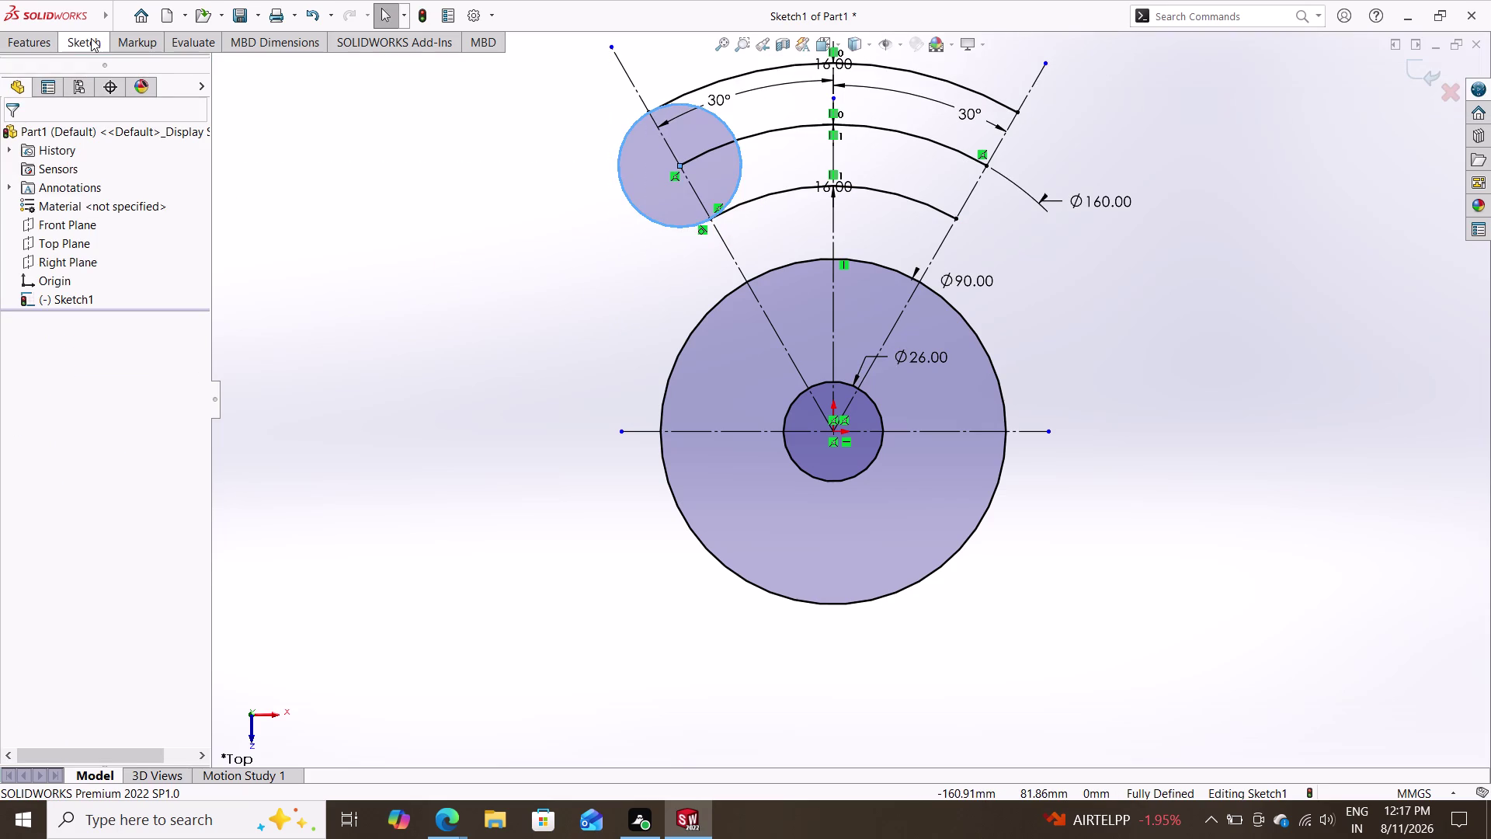
Trim away the left cap circle's portions inside the slot.
click(91, 36)
click(283, 68)
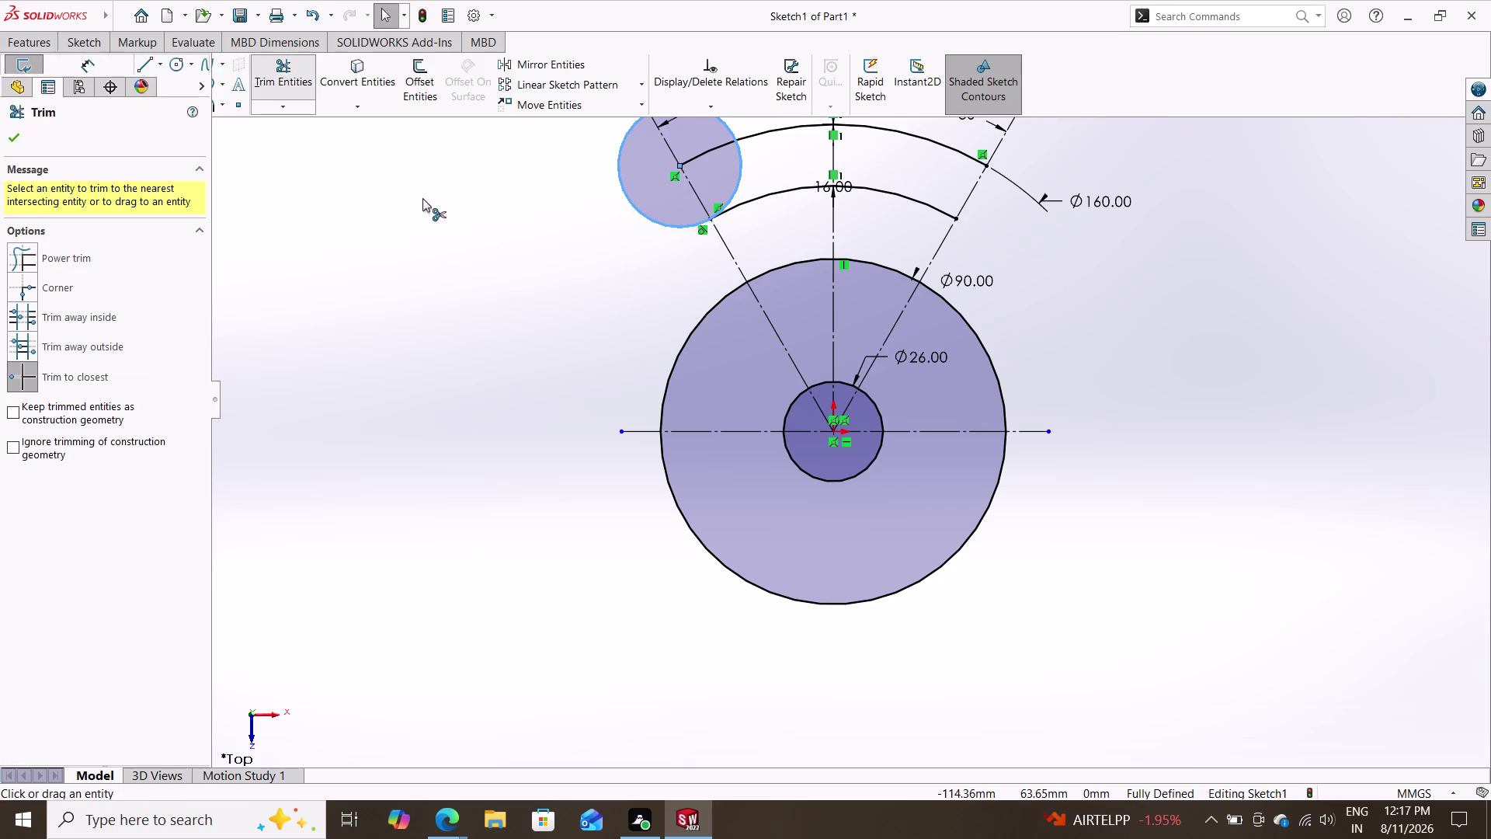
click(724, 120)
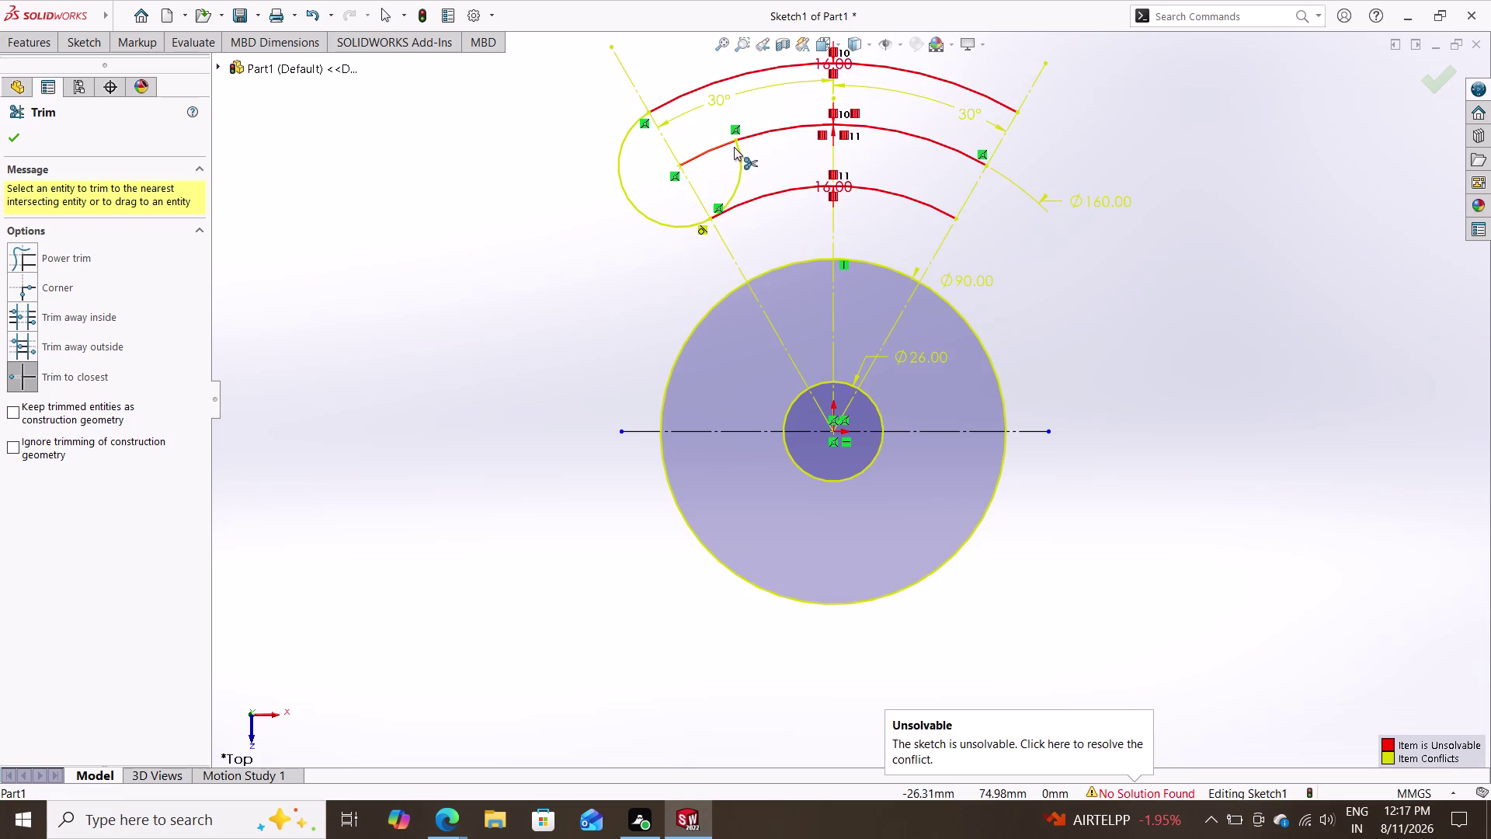
click(740, 154)
key(Escape)
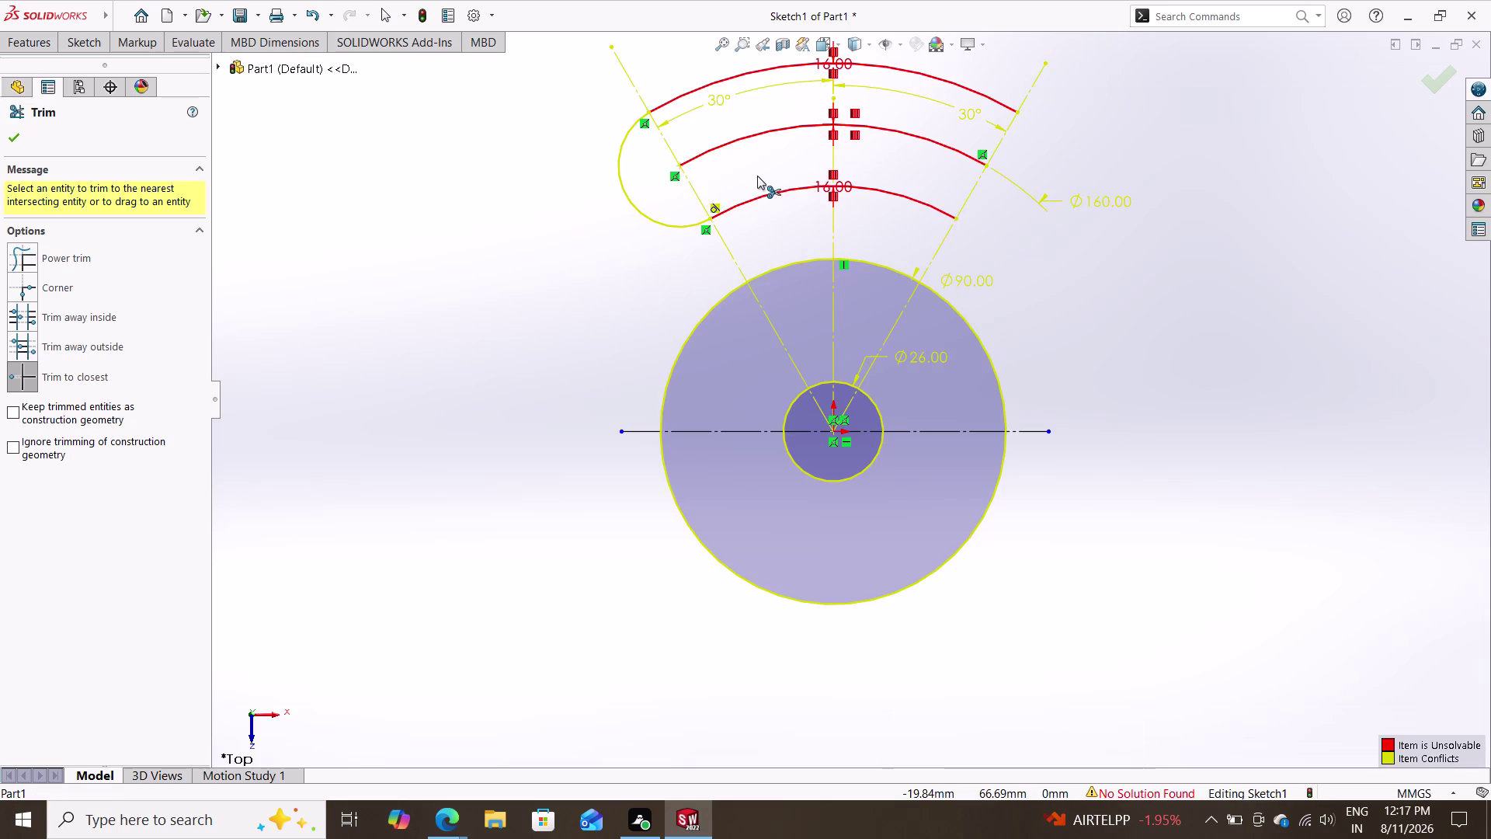
click(20, 129)
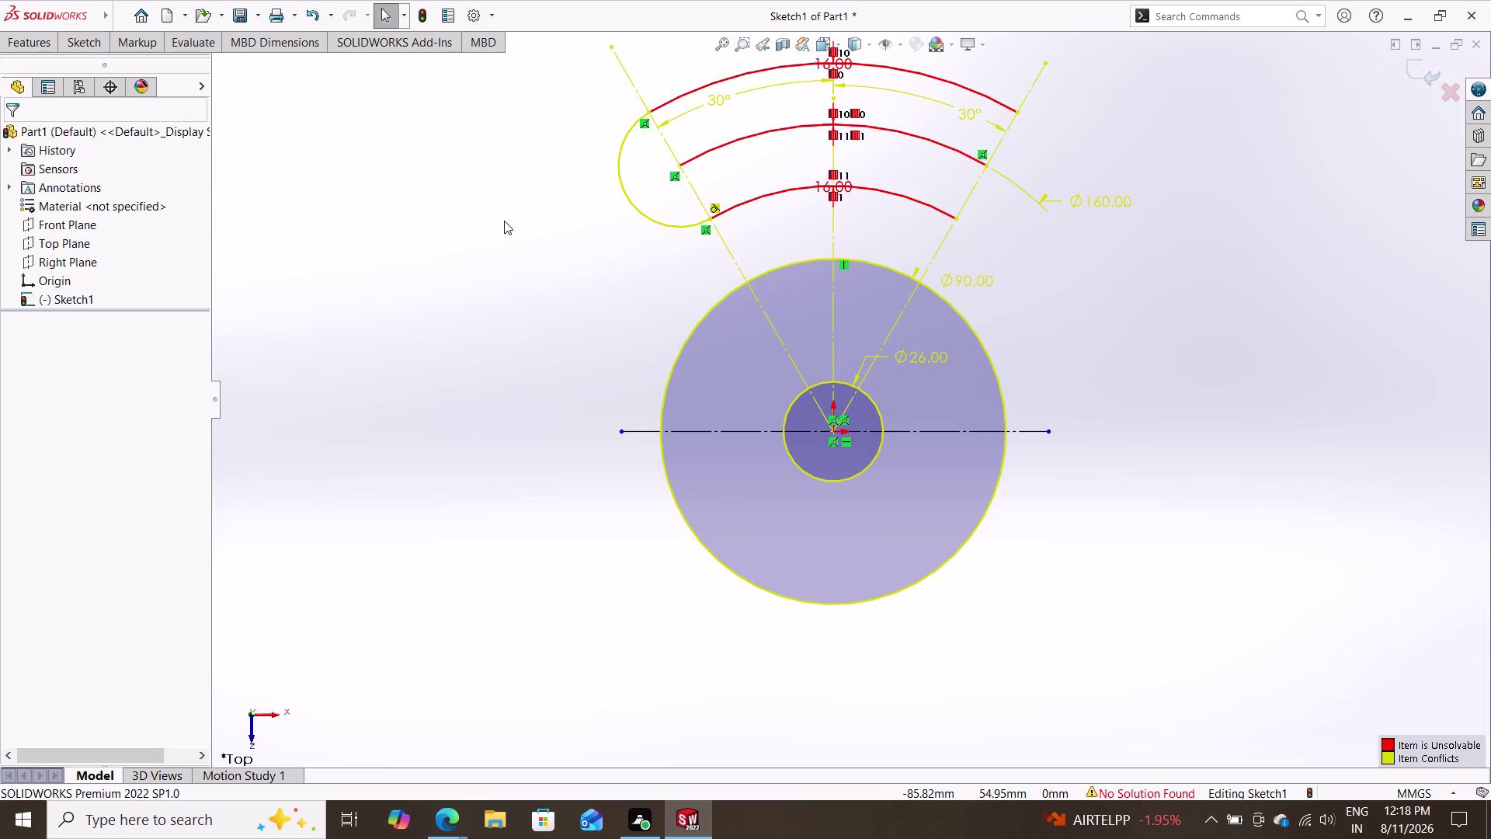
Draw a circle at the middle arc's right end, tangent to the outer arc.
click(64, 43)
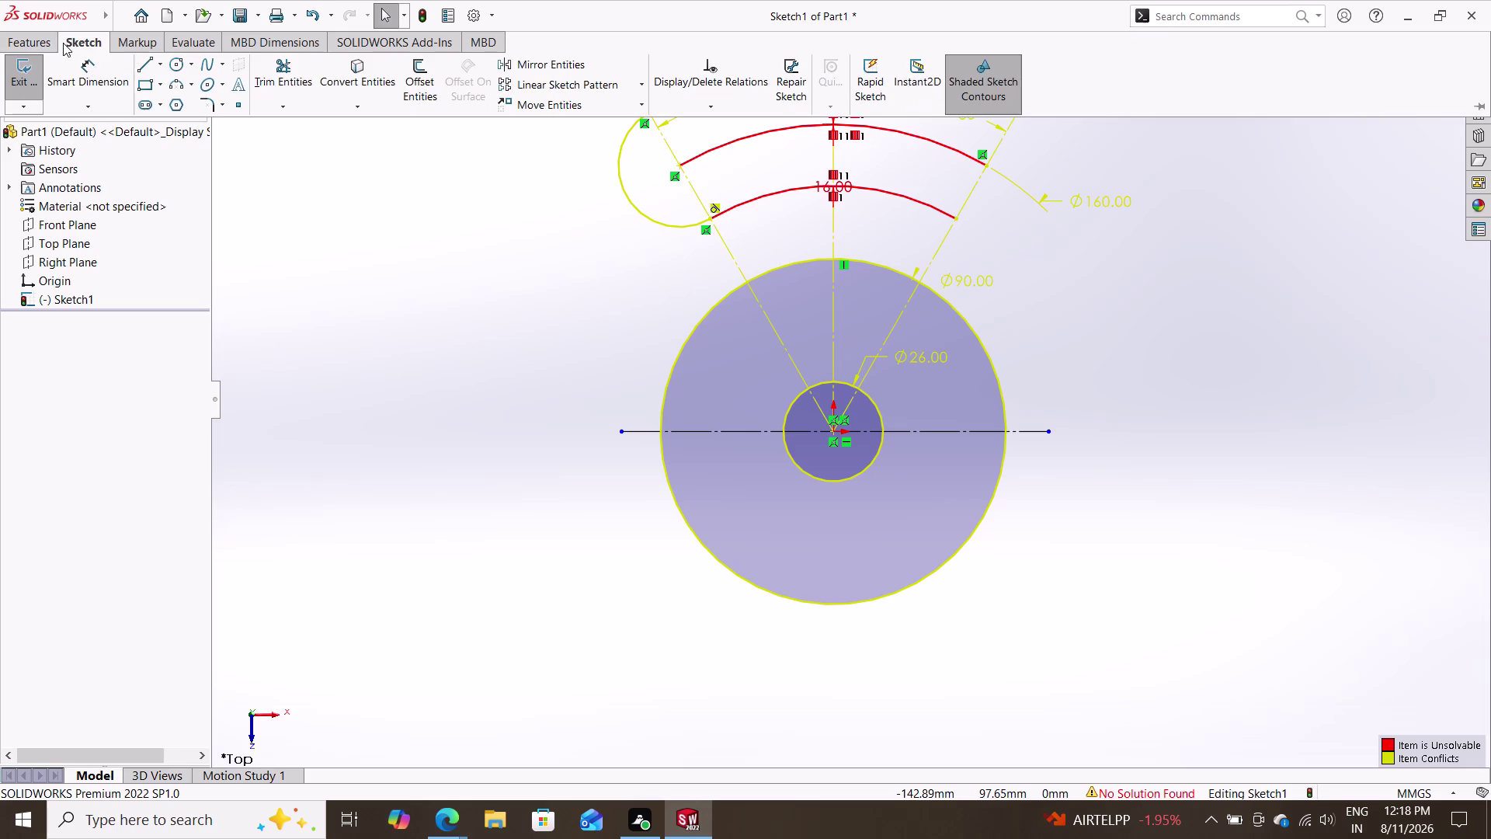
click(175, 70)
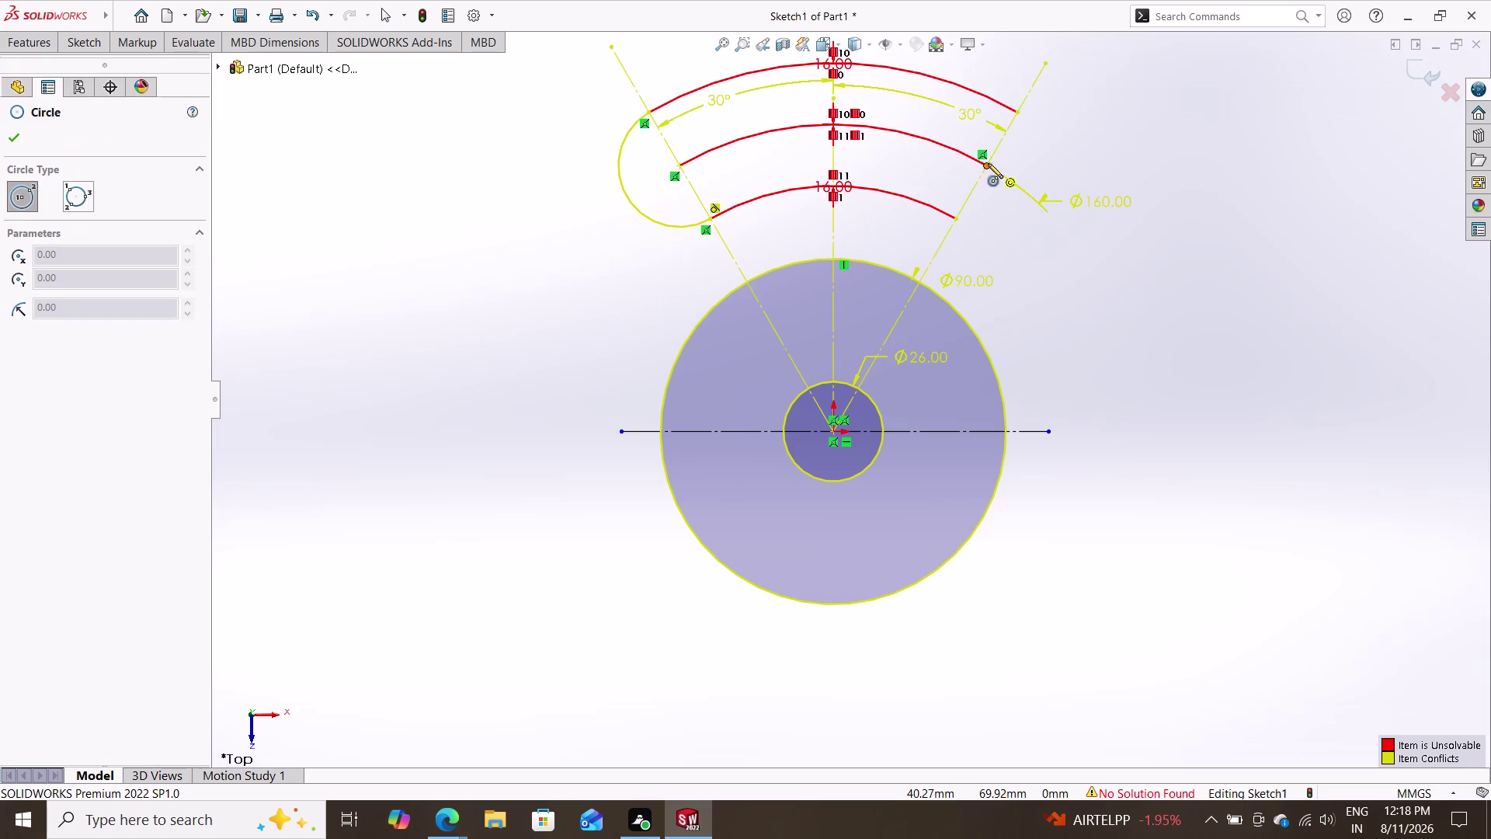
click(984, 162)
click(956, 221)
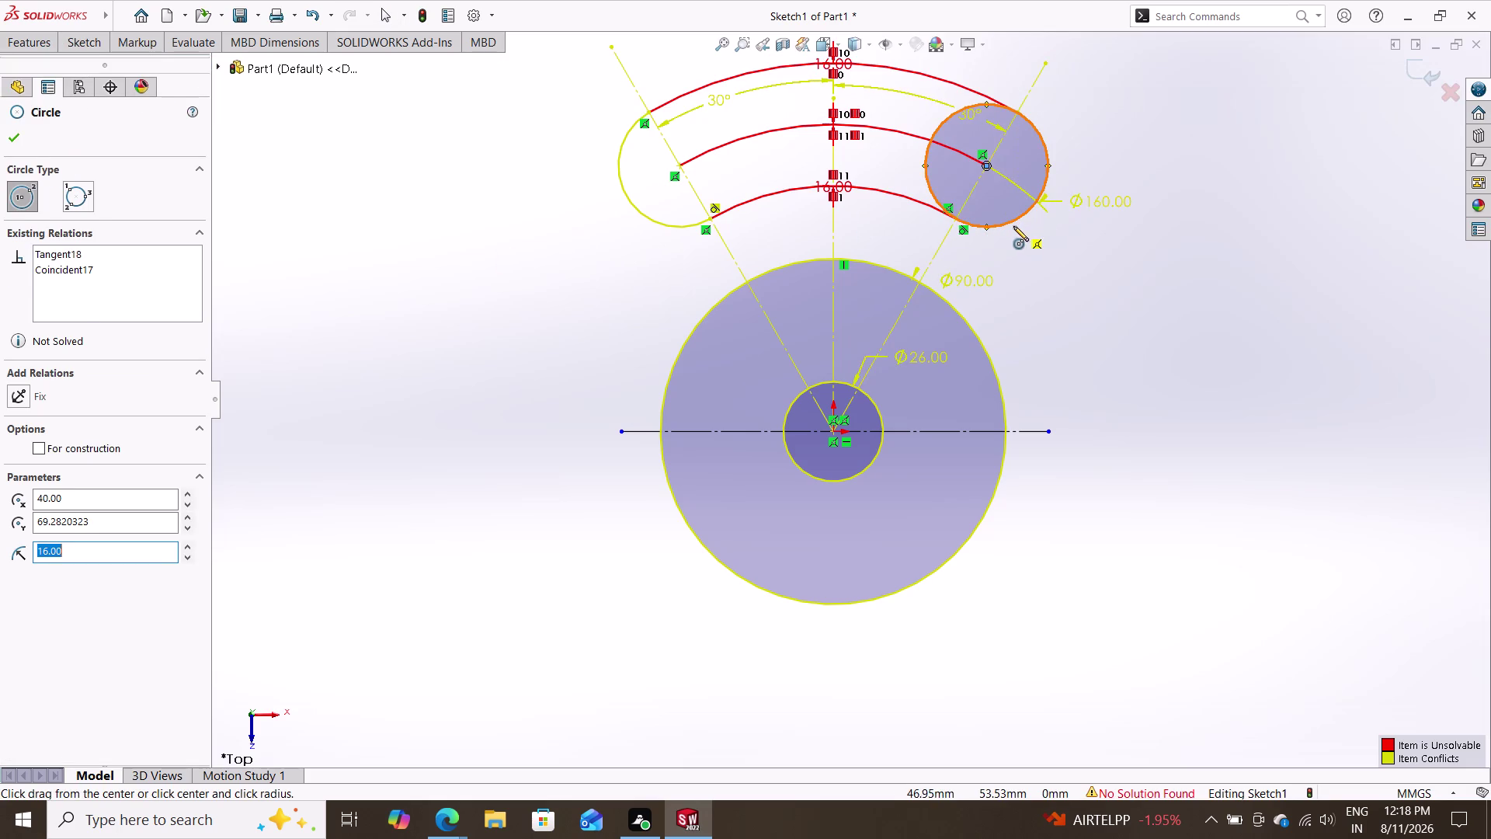
key(Escape)
Trim the right cap circle's inner pieces to close the slot outline.
click(79, 42)
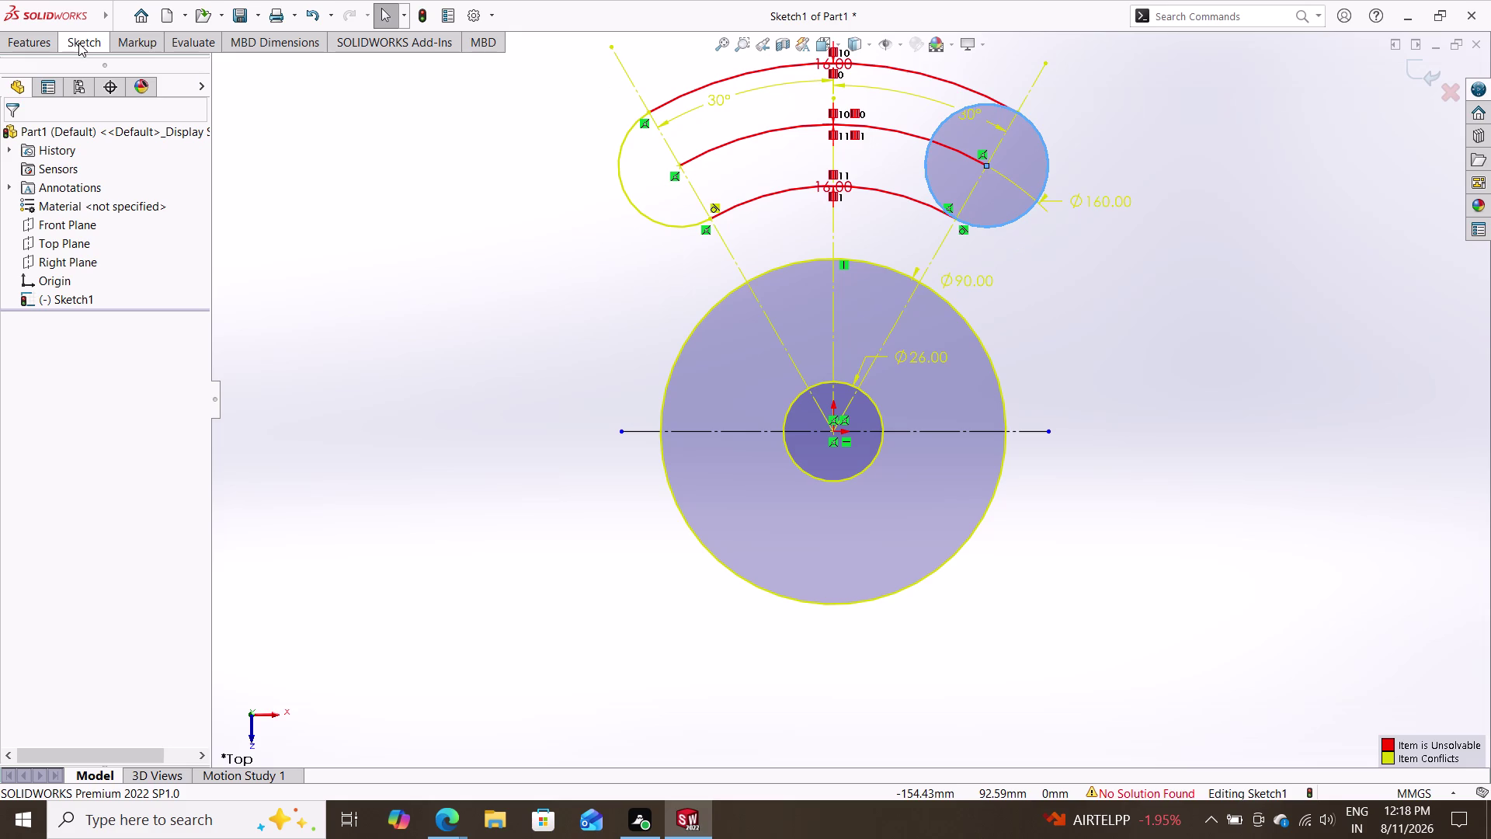
click(292, 72)
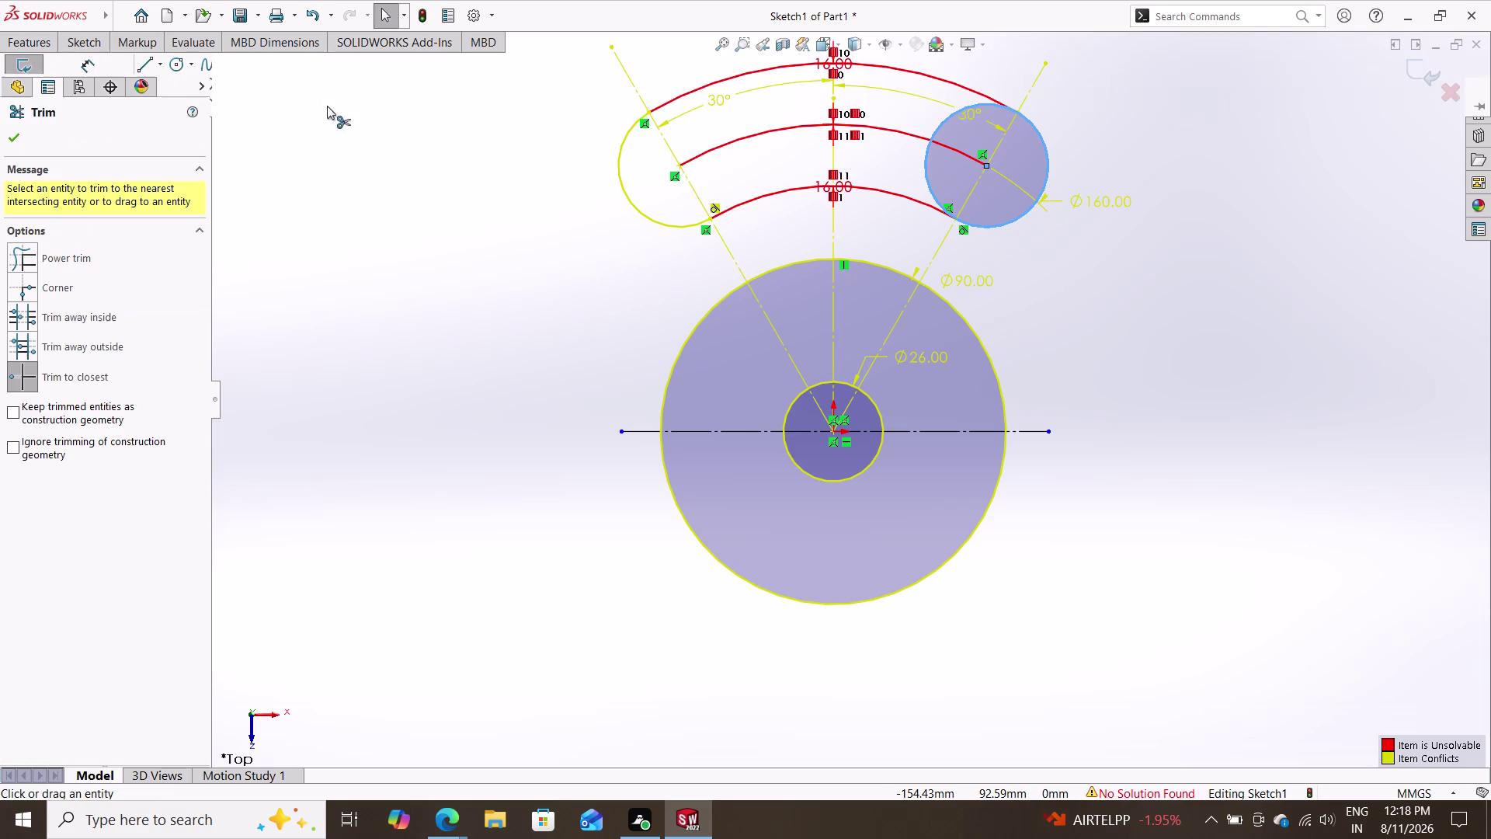
click(922, 176)
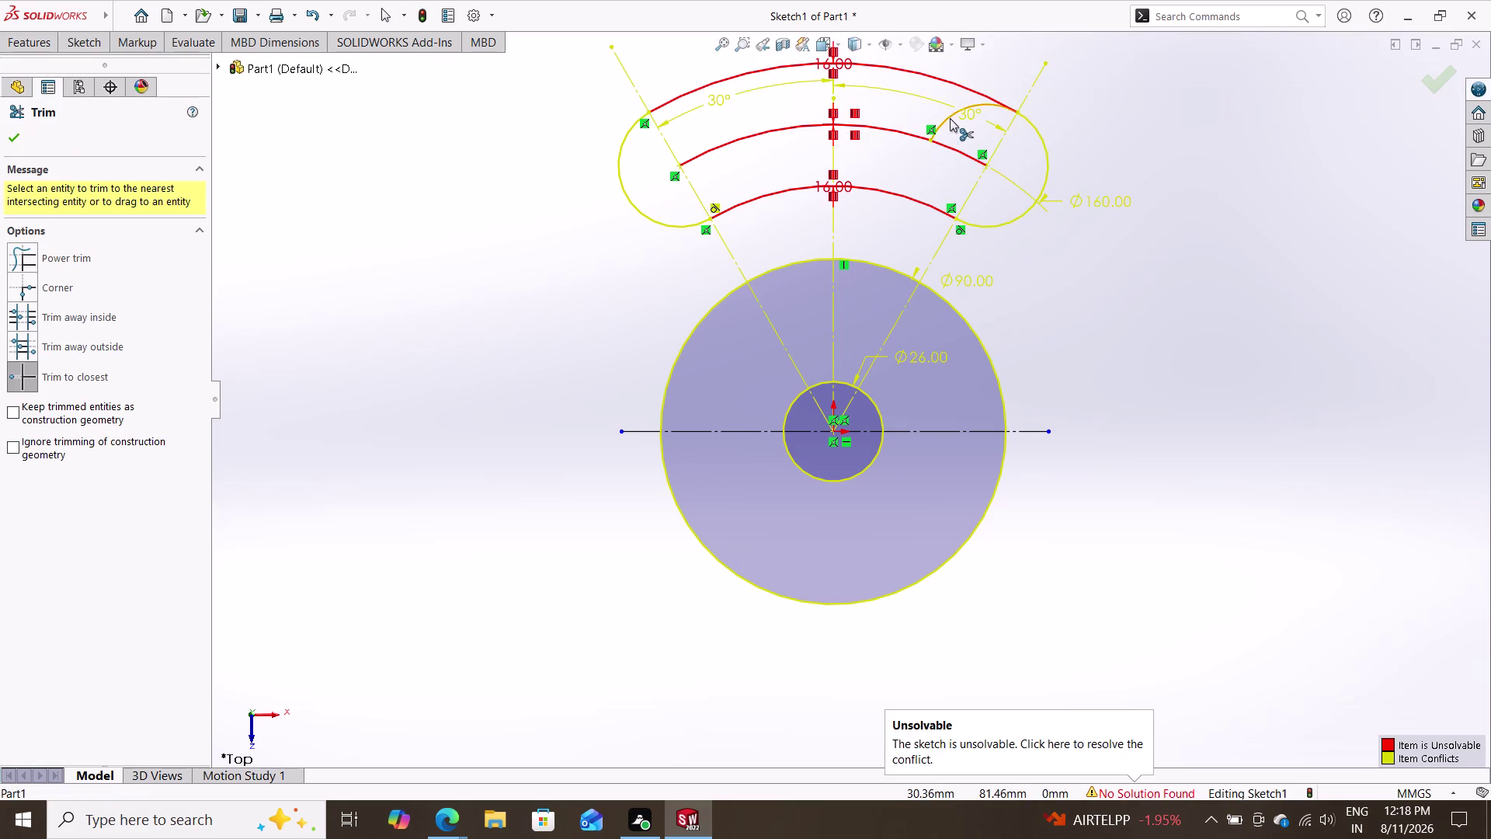
click(948, 117)
key(Escape)
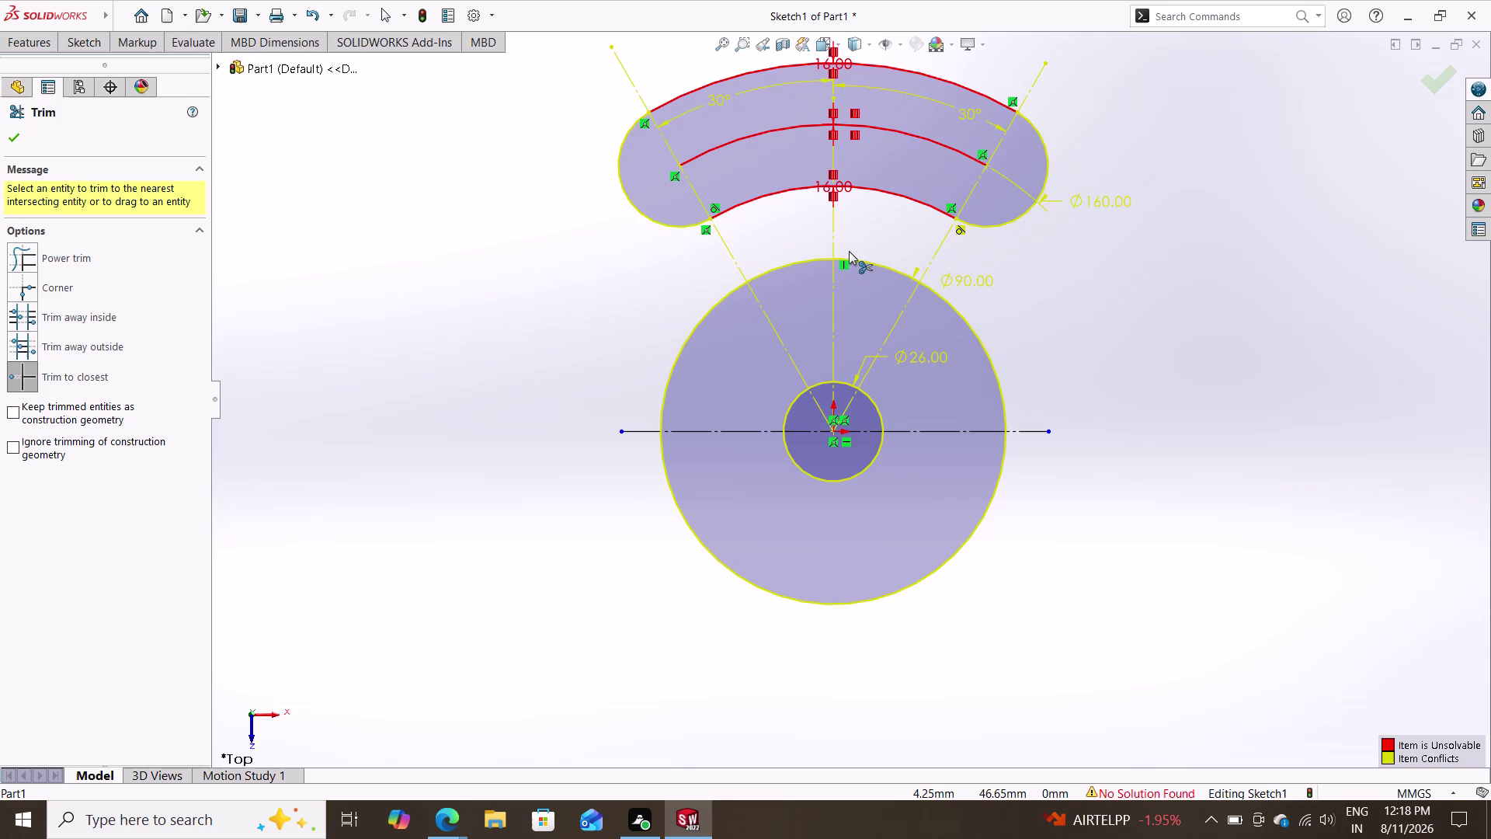
key(Escape)
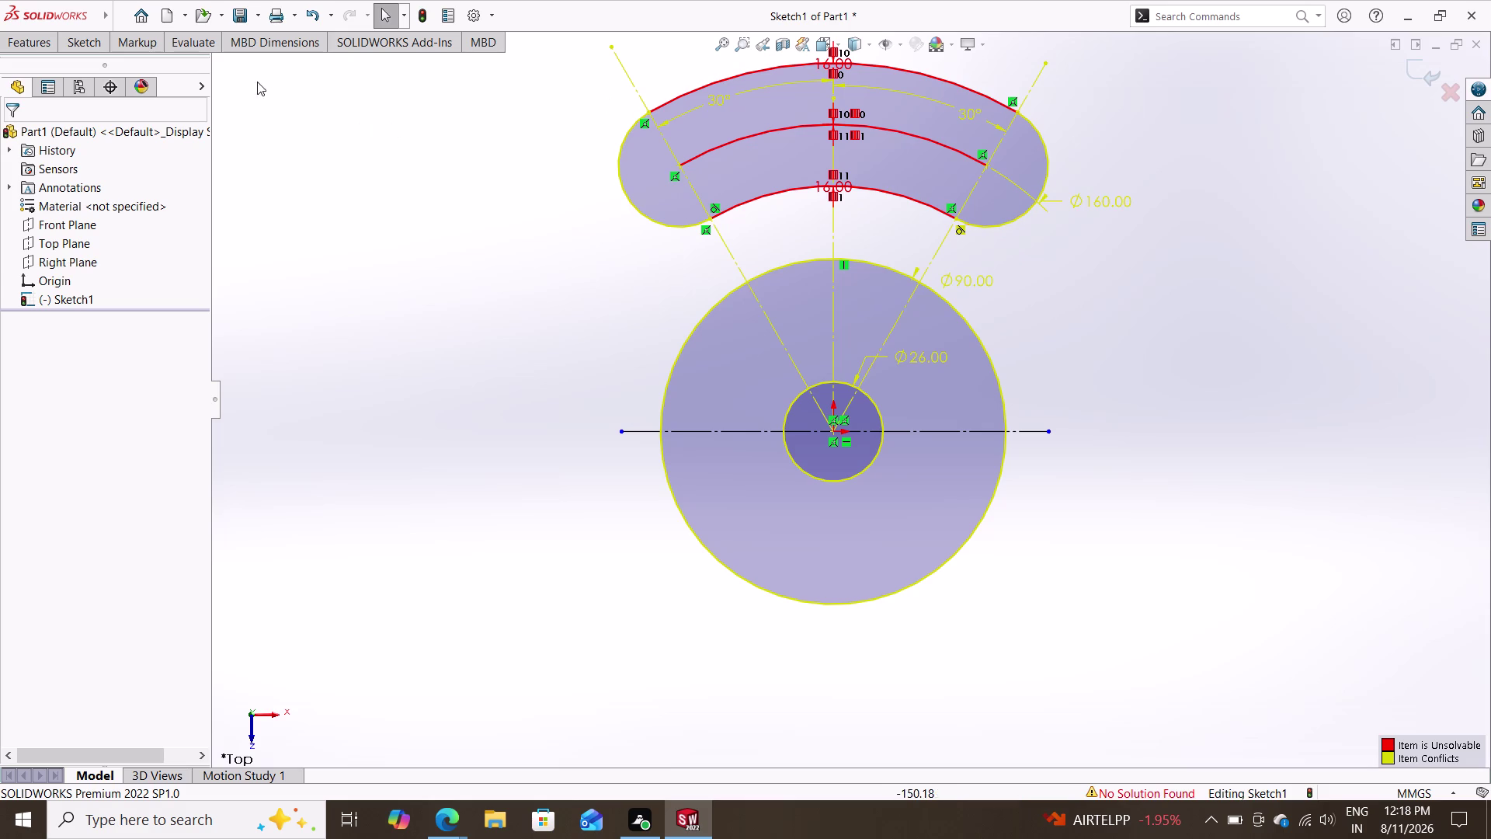
double_click(86, 42)
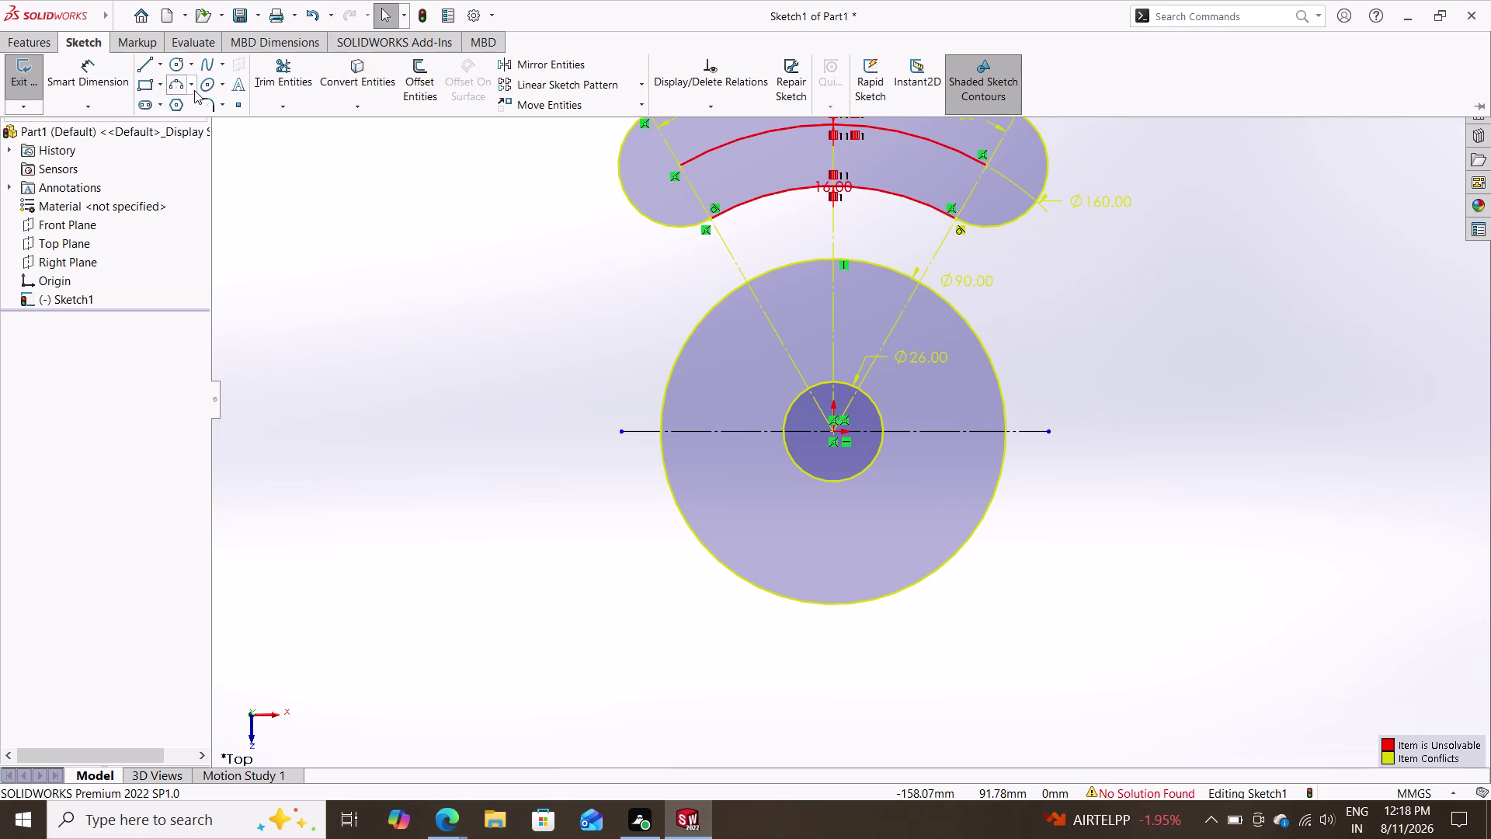
Draw a circle centred at the slot's left end around the rounded cap.
click(175, 66)
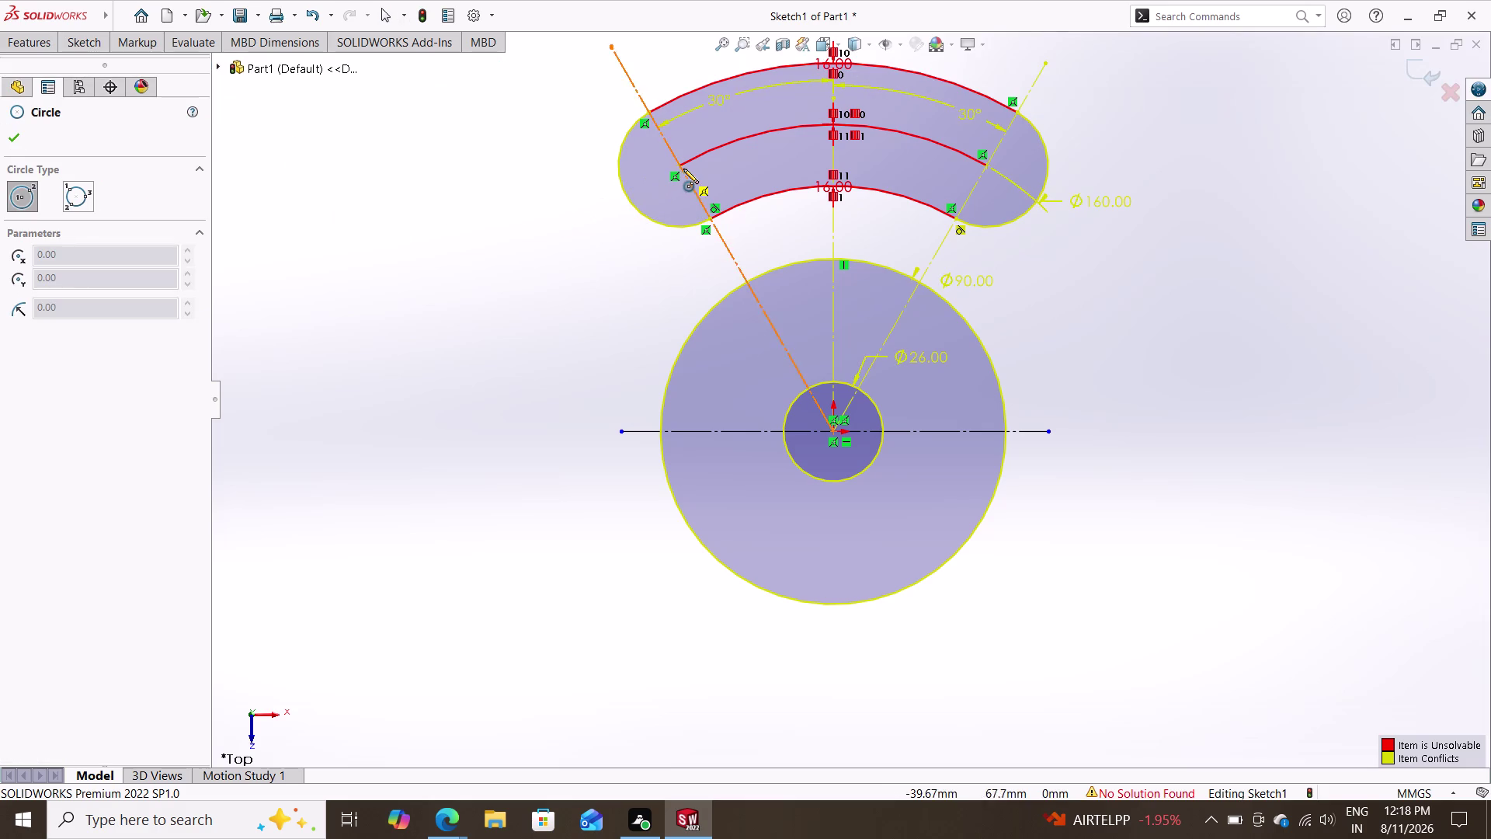
click(682, 166)
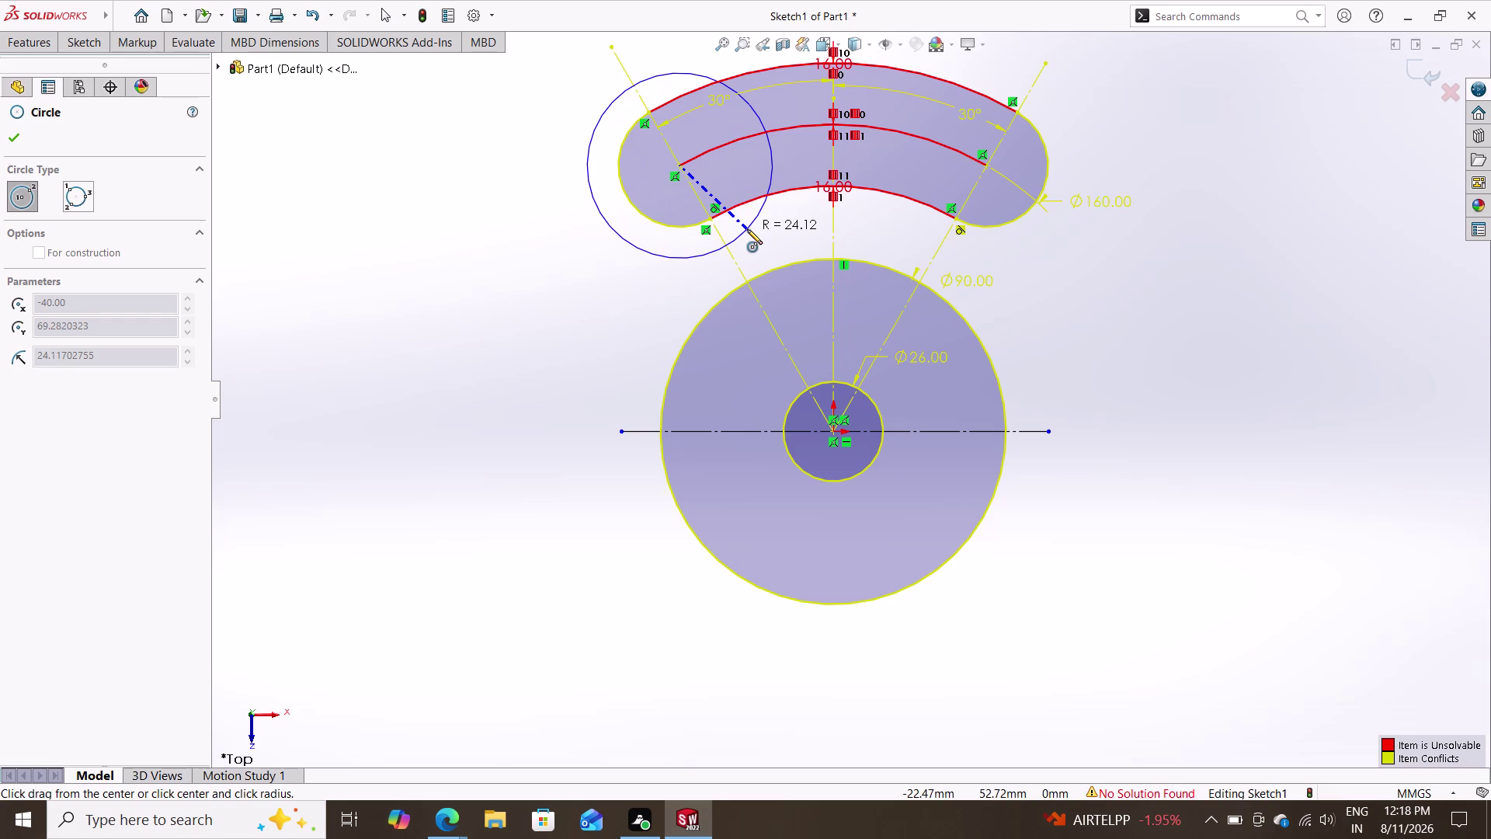
click(747, 228)
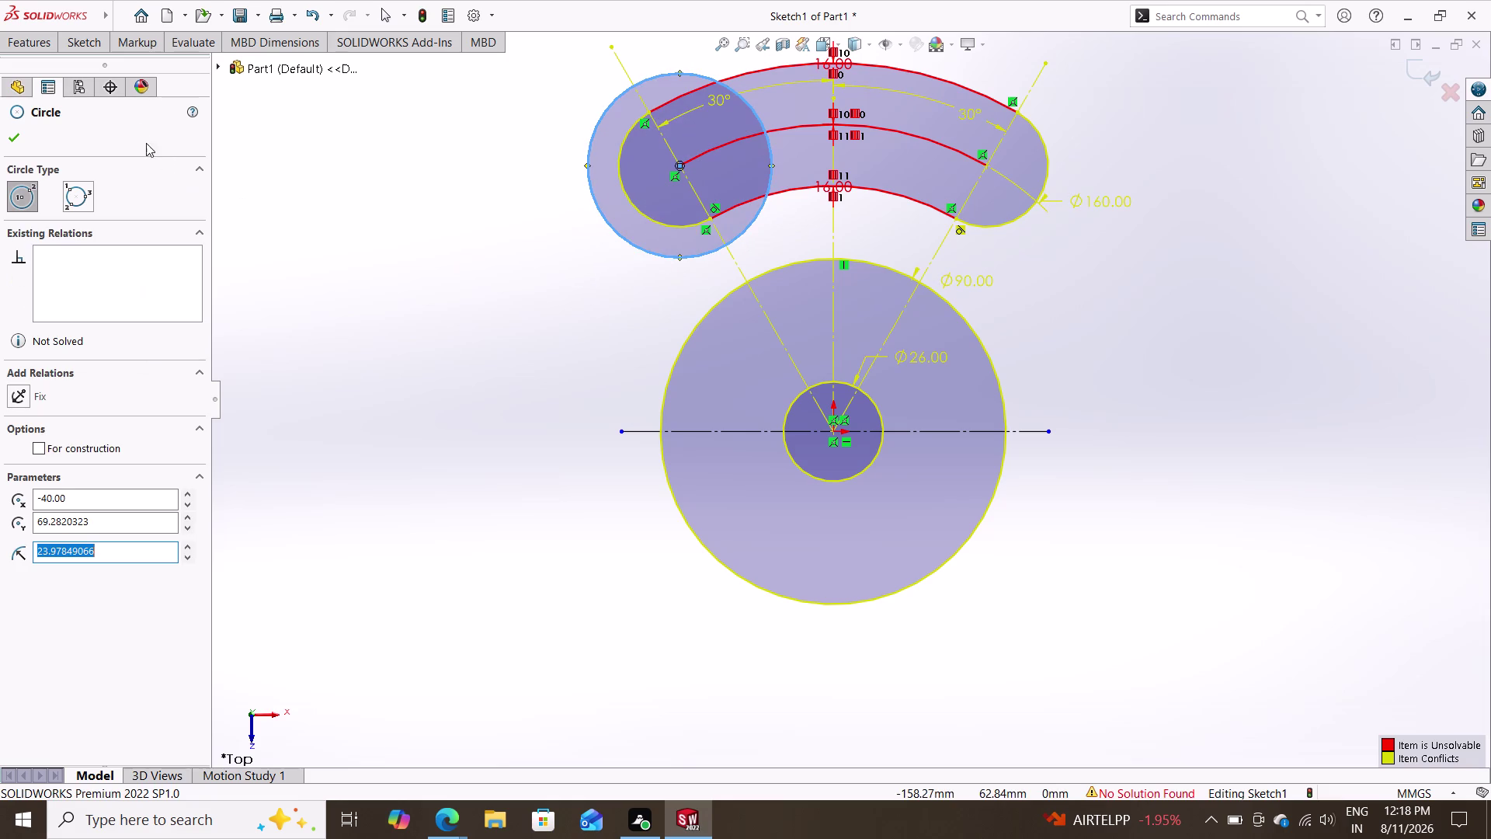
double_click(81, 39)
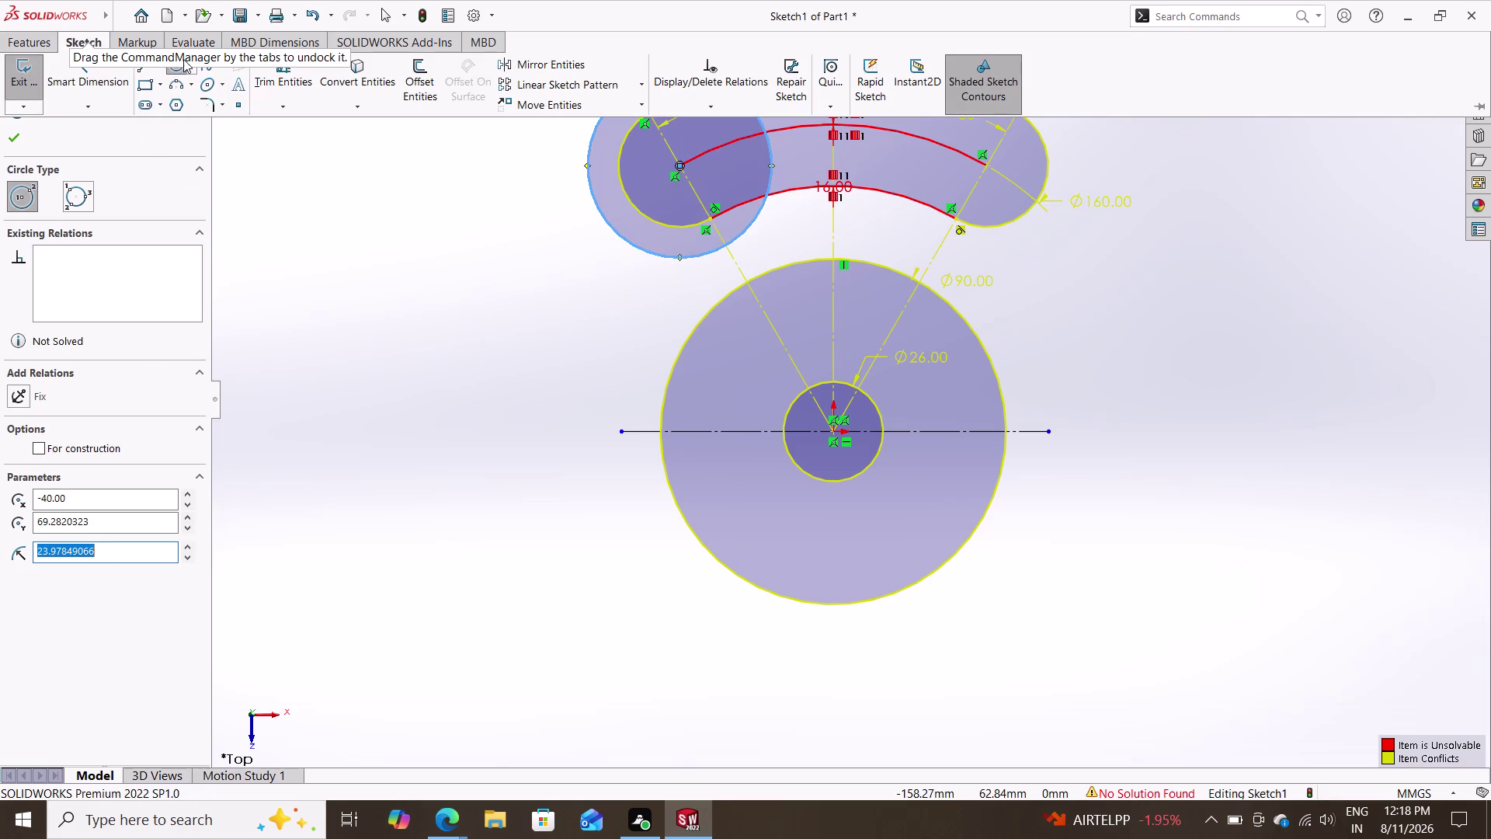
Add a diameter dimension to the circle, fail to edit it, and delete it.
click(93, 73)
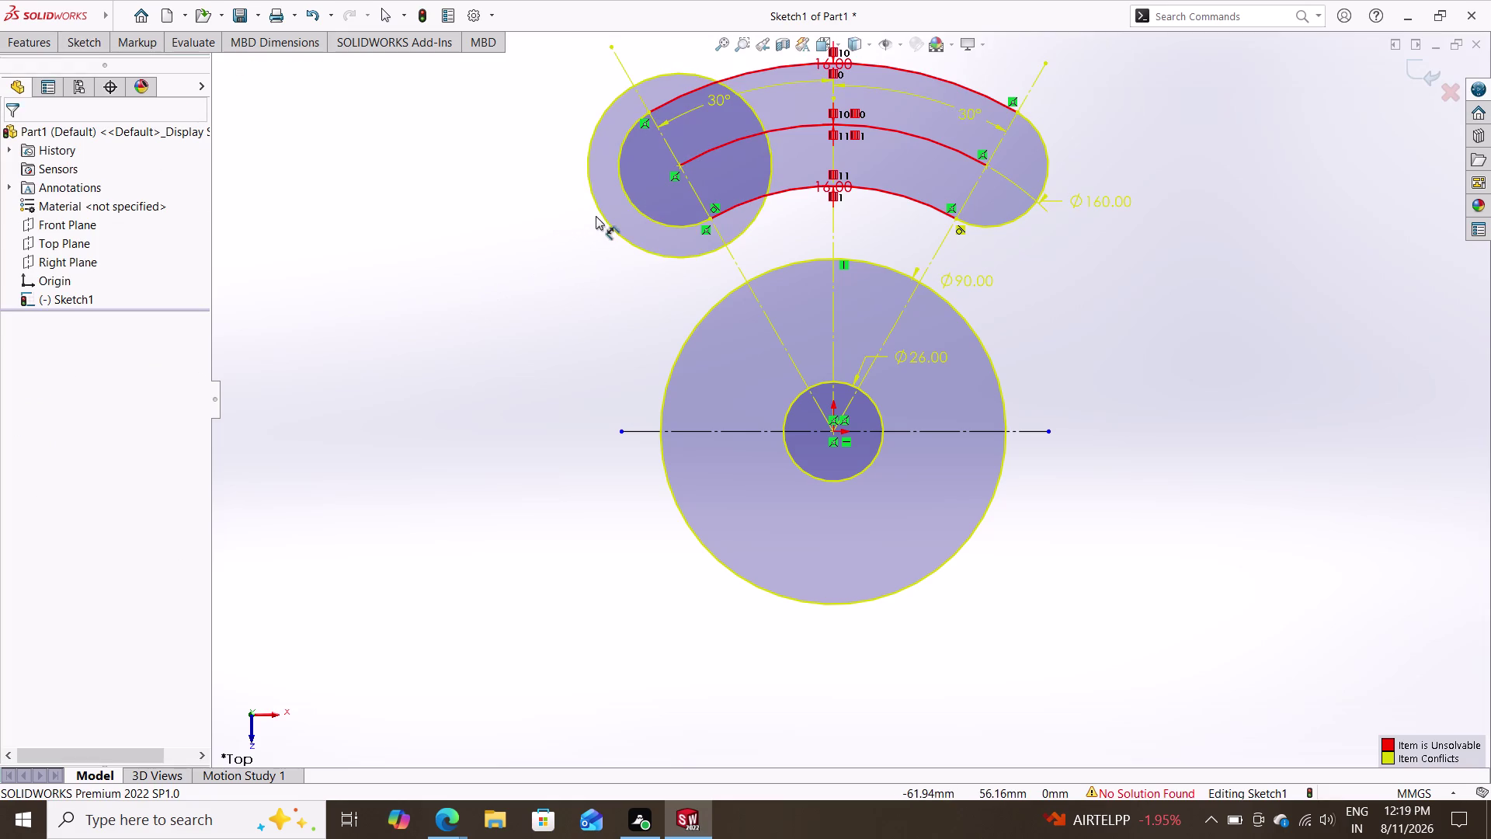
click(603, 213)
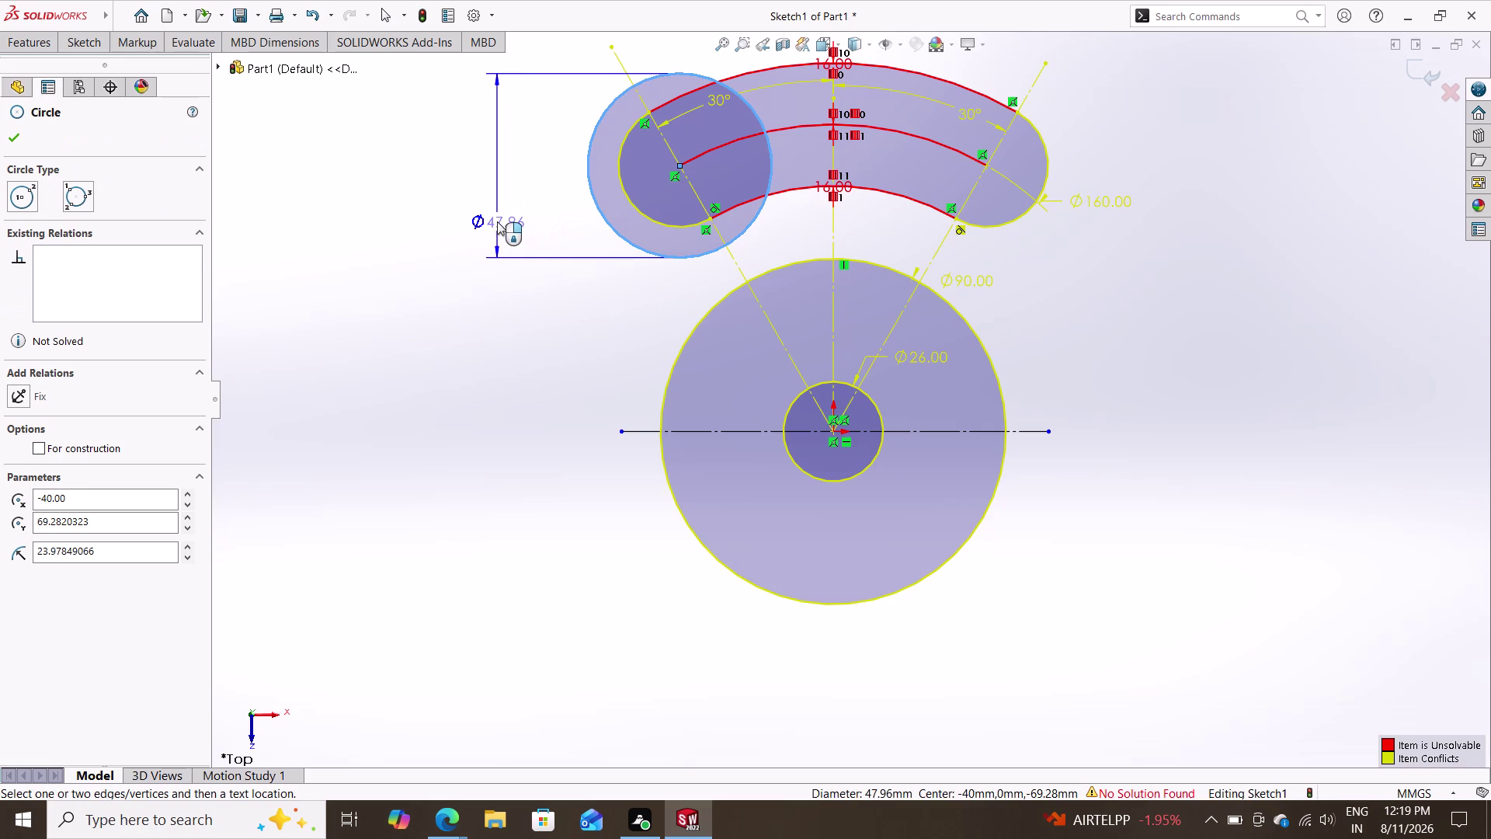
click(496, 221)
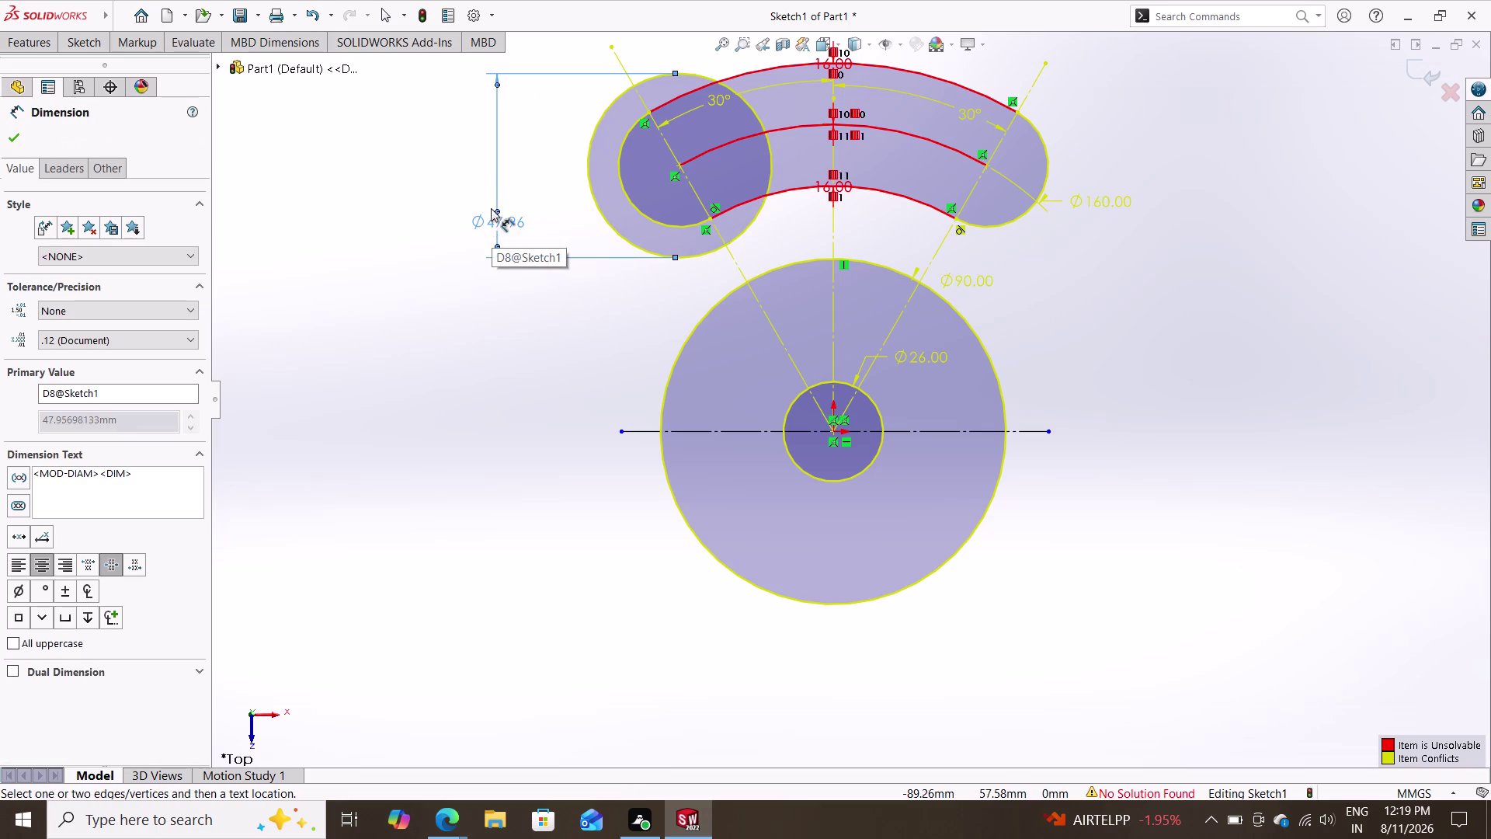
double_click(493, 191)
double_click(492, 212)
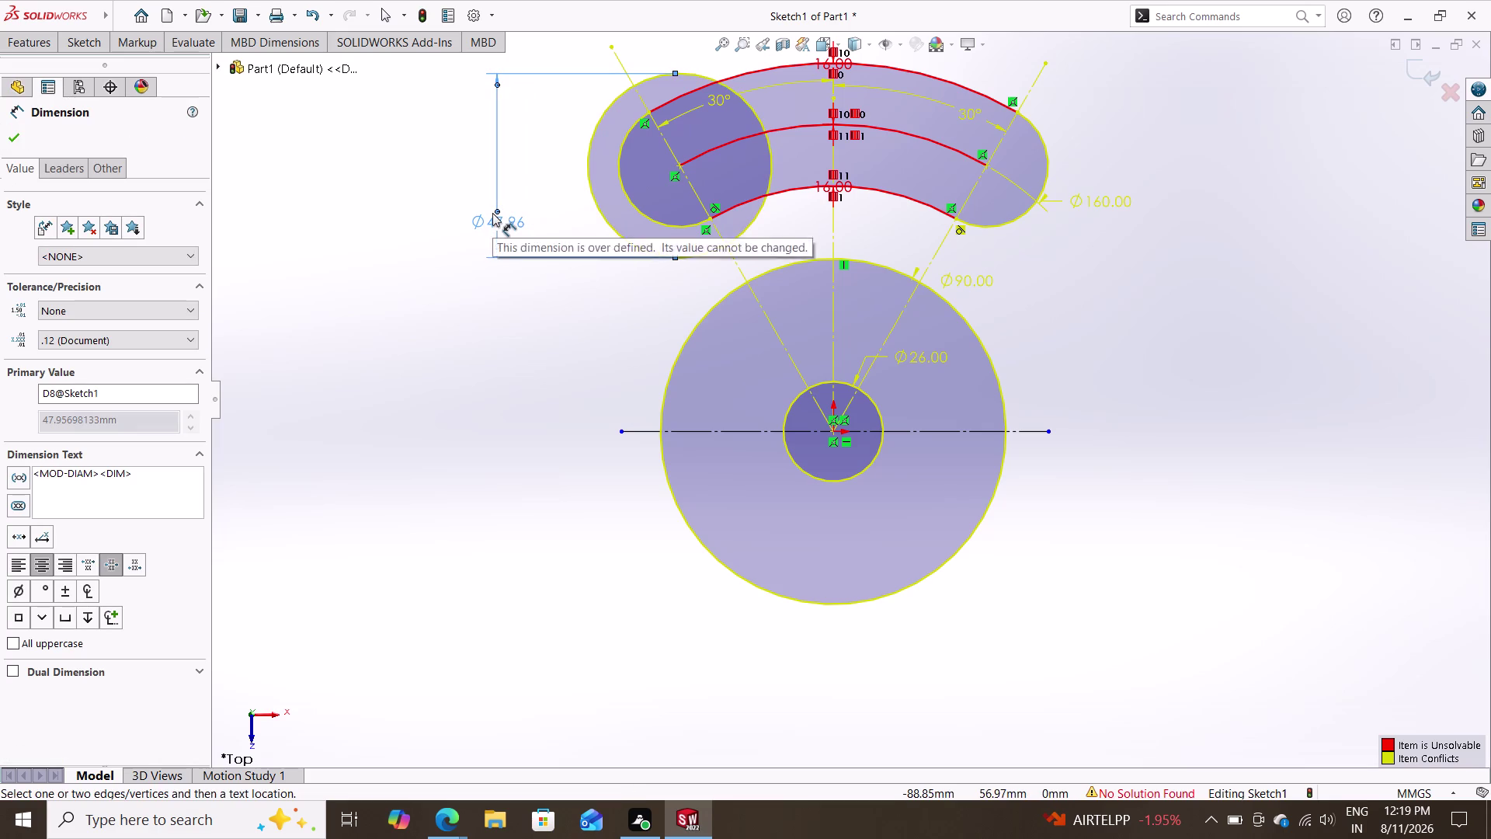
double_click(499, 218)
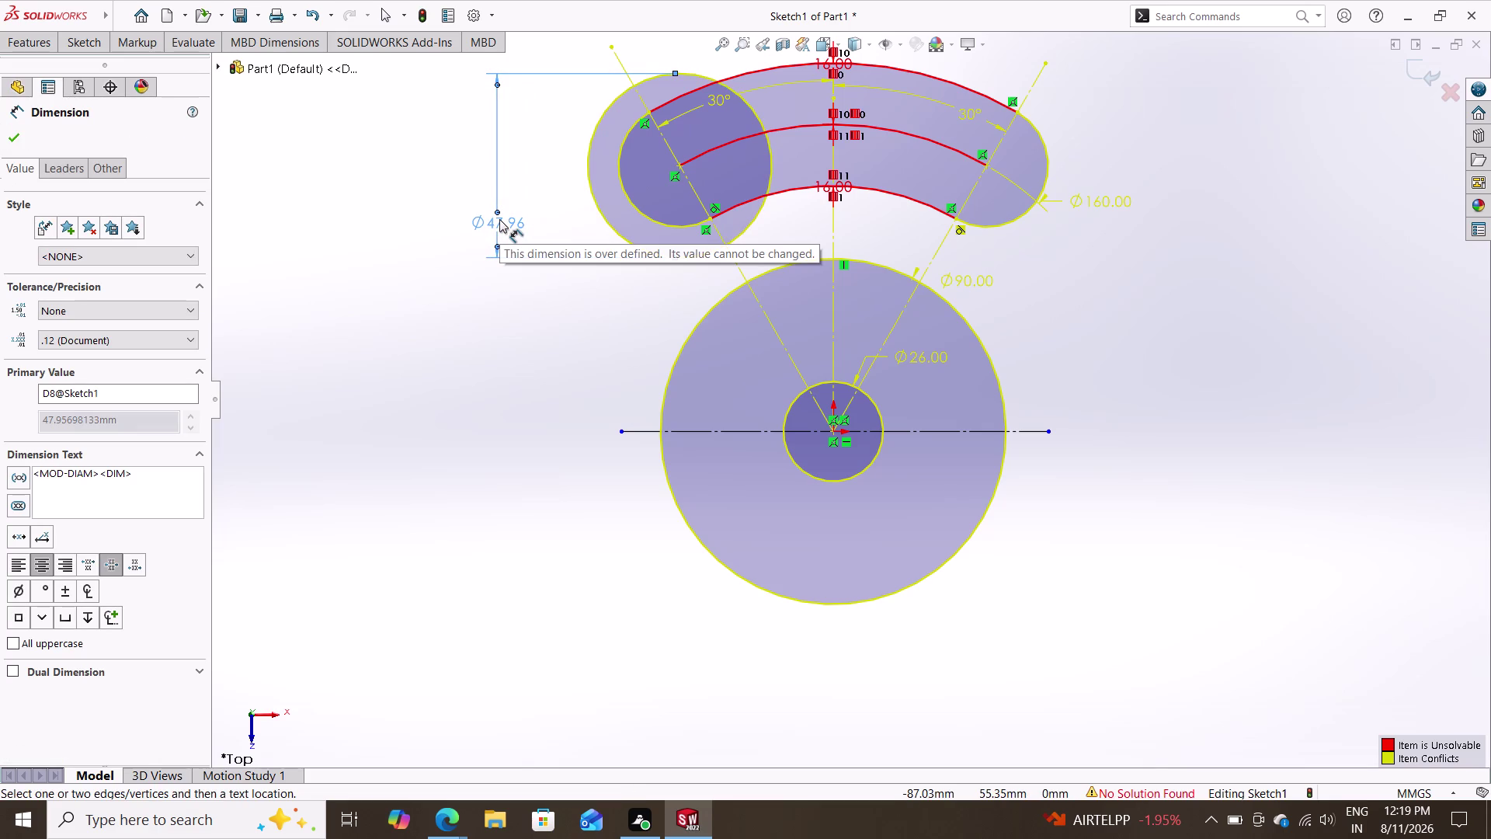
key(Escape)
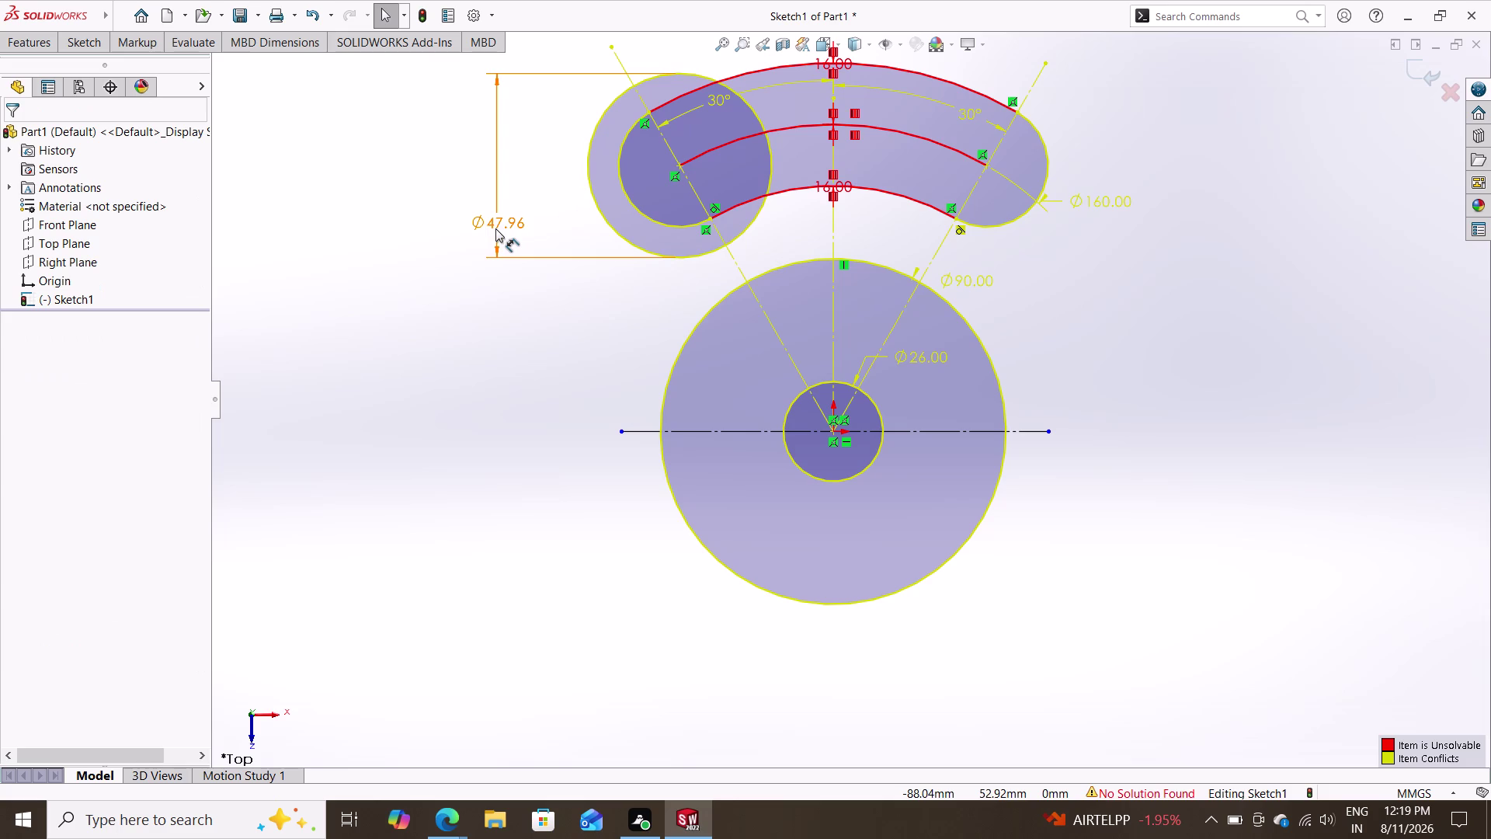
triple_click(496, 228)
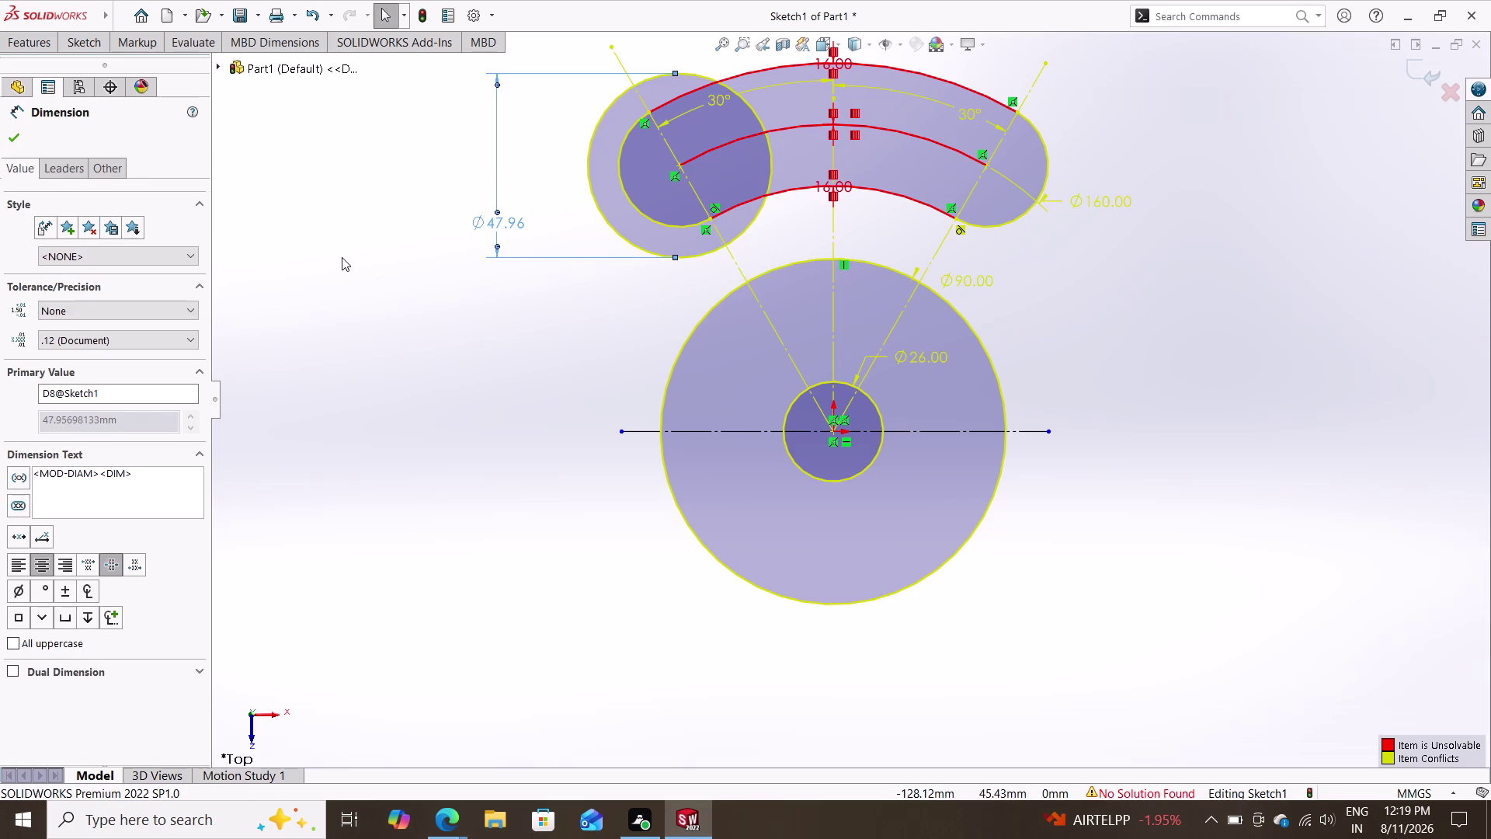
key(Escape)
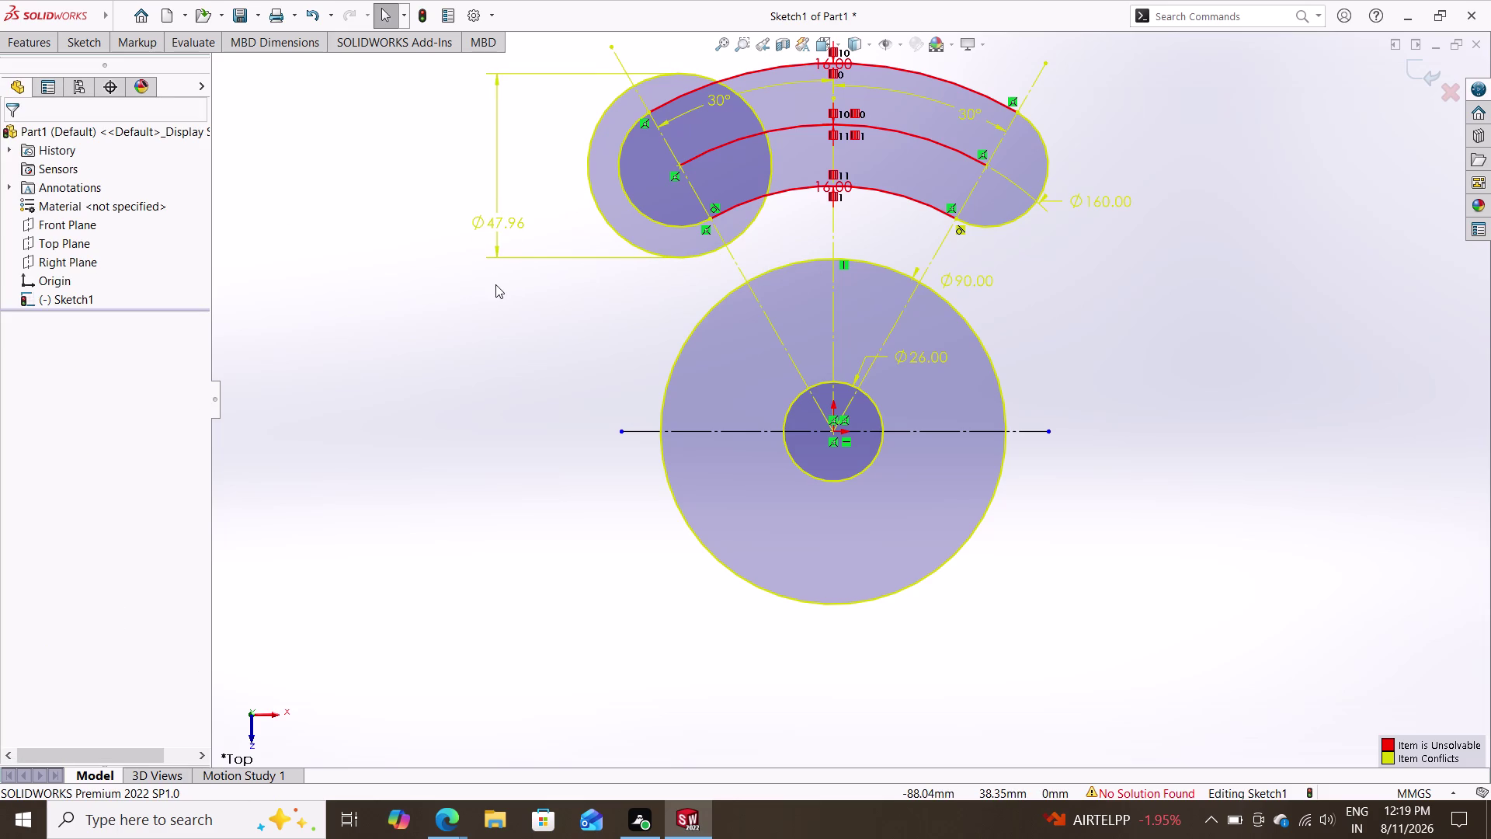
key(Escape)
key(Escape)
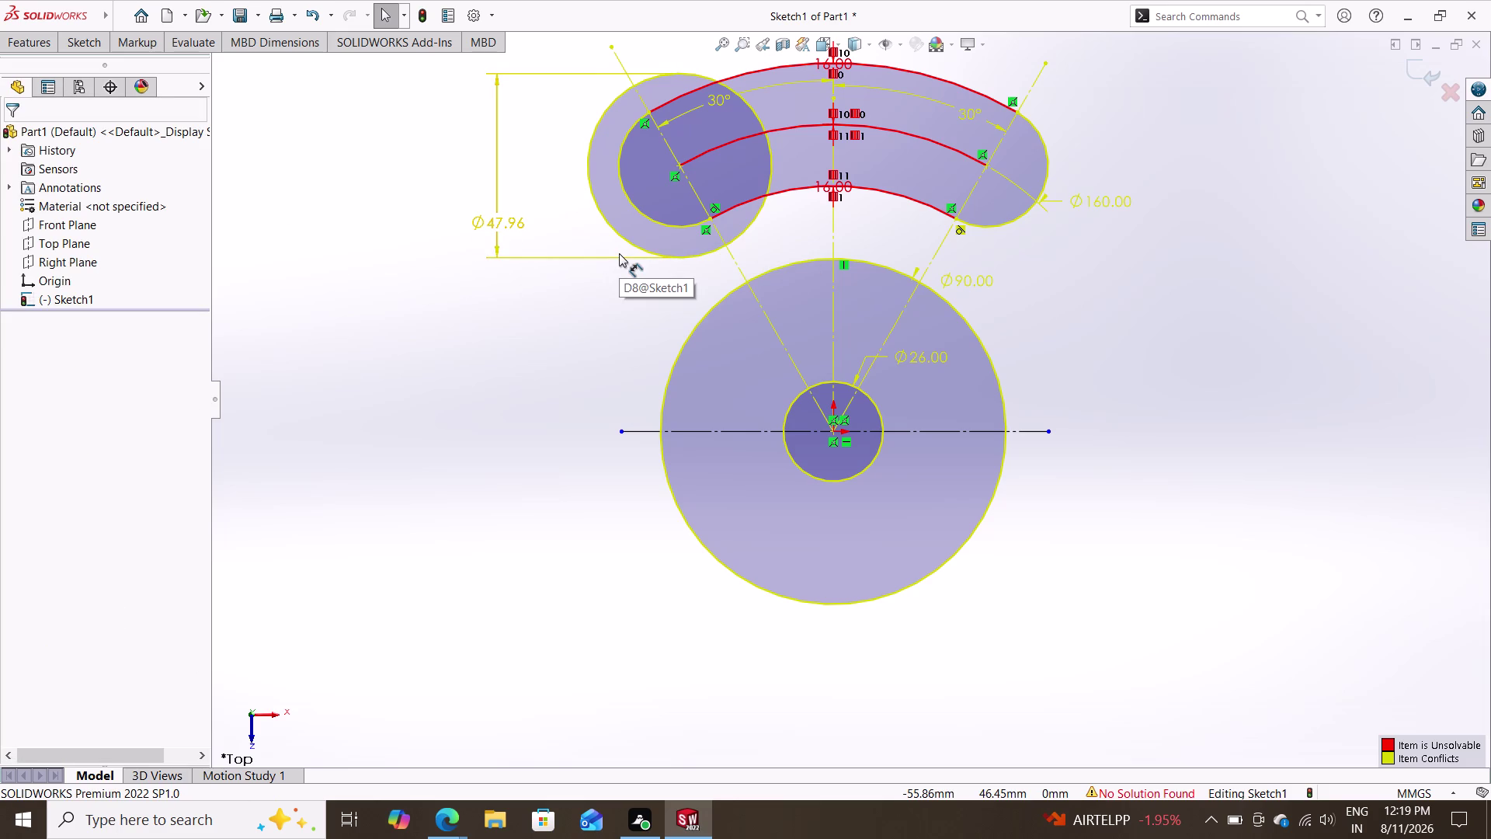
key(Escape)
key(Escape)
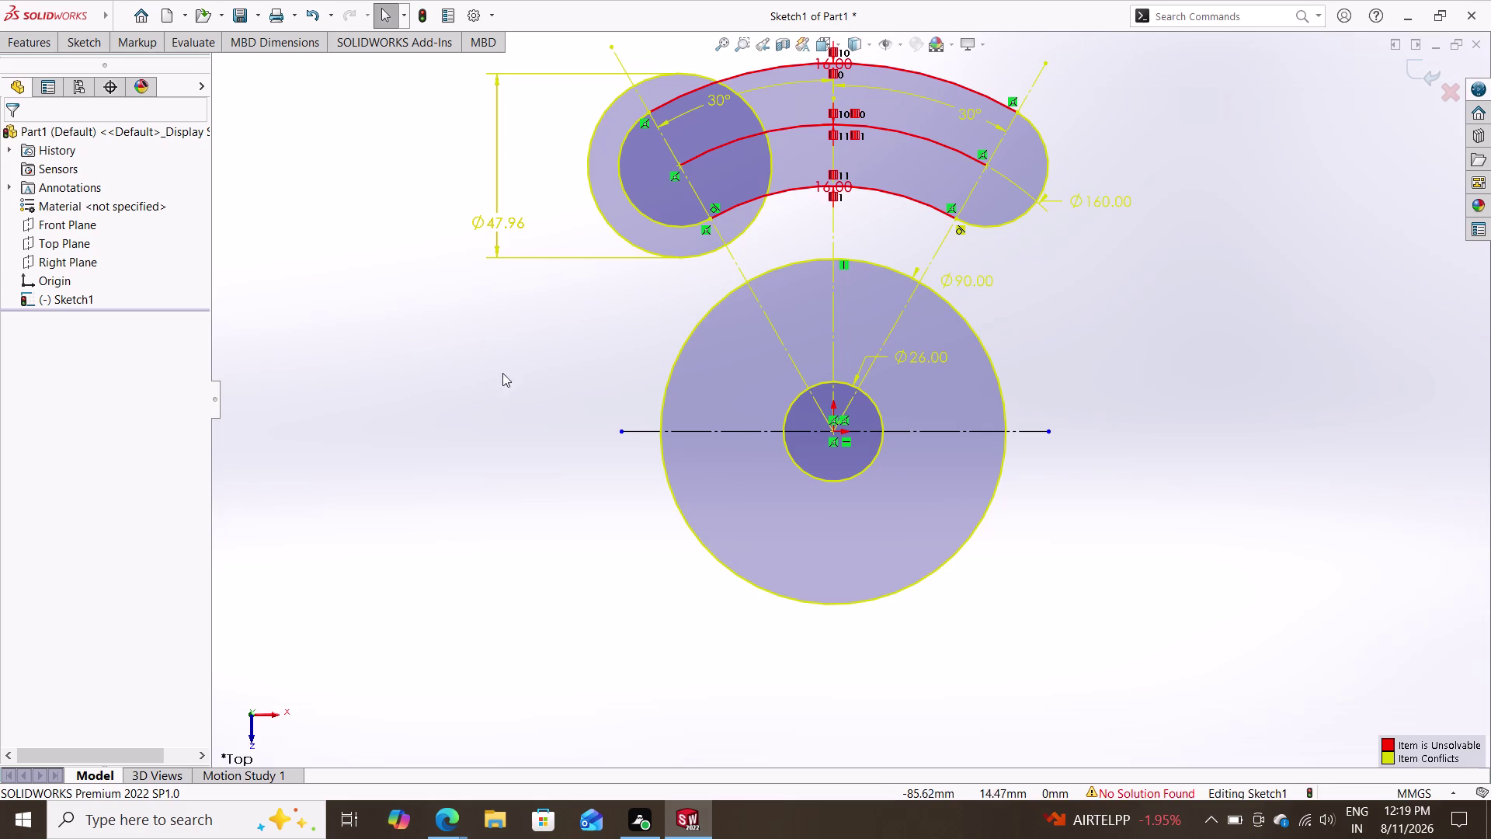
click(548, 258)
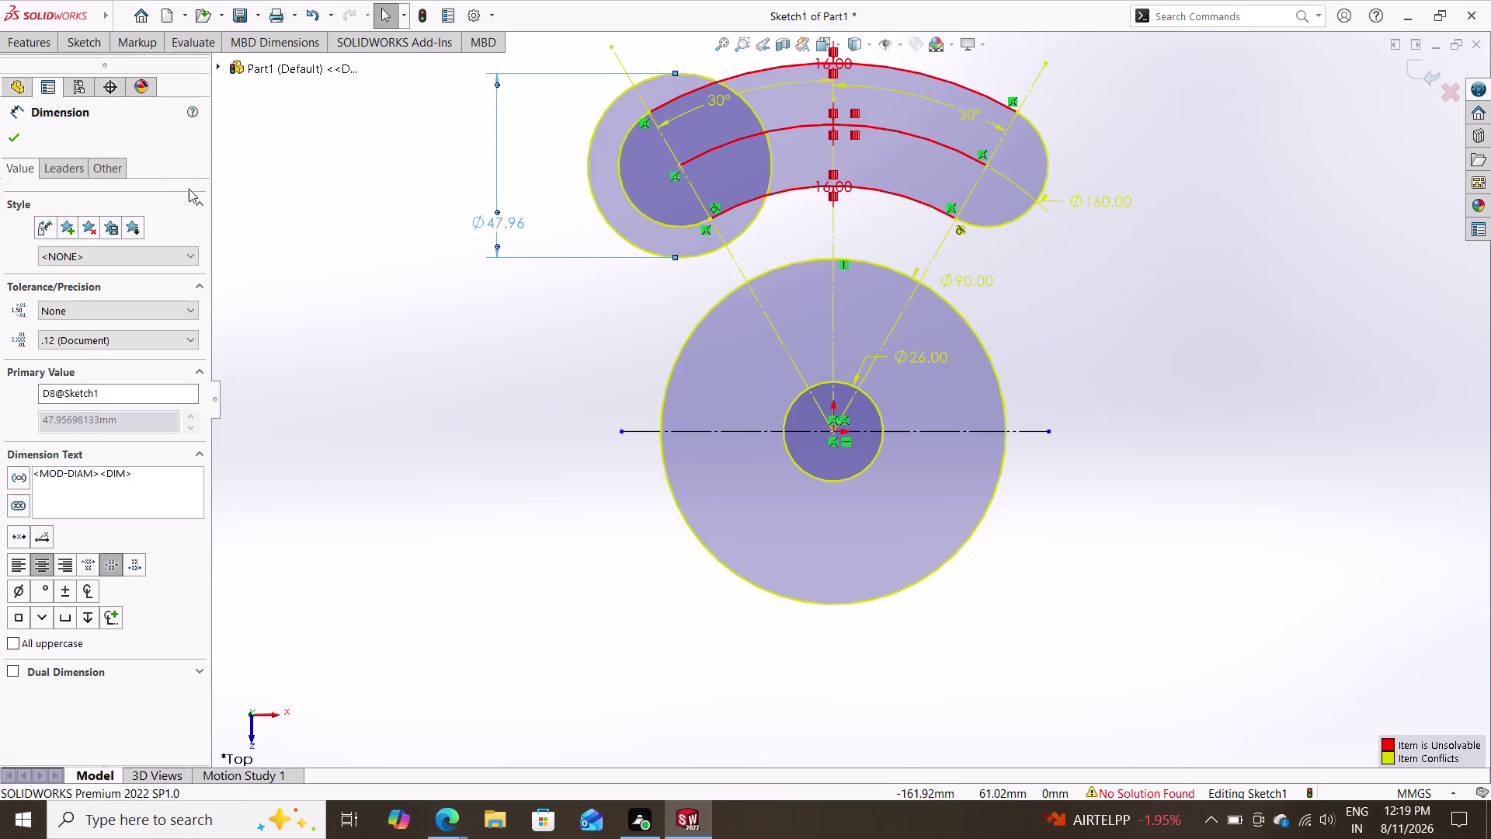
key(Delete)
key(Delete)
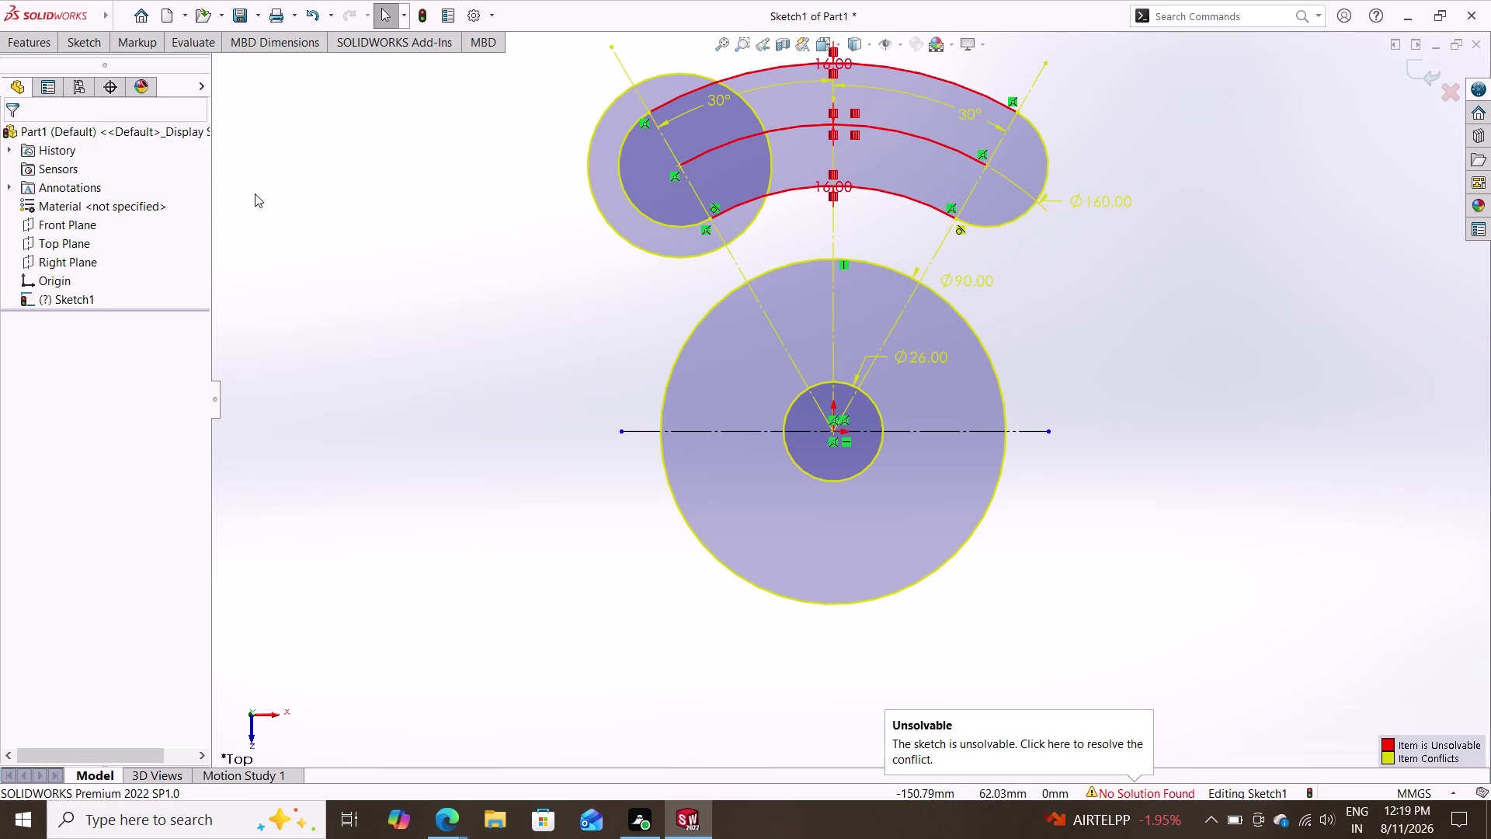
Re-add the 47.96 diameter dimension to the left of the circle.
click(95, 41)
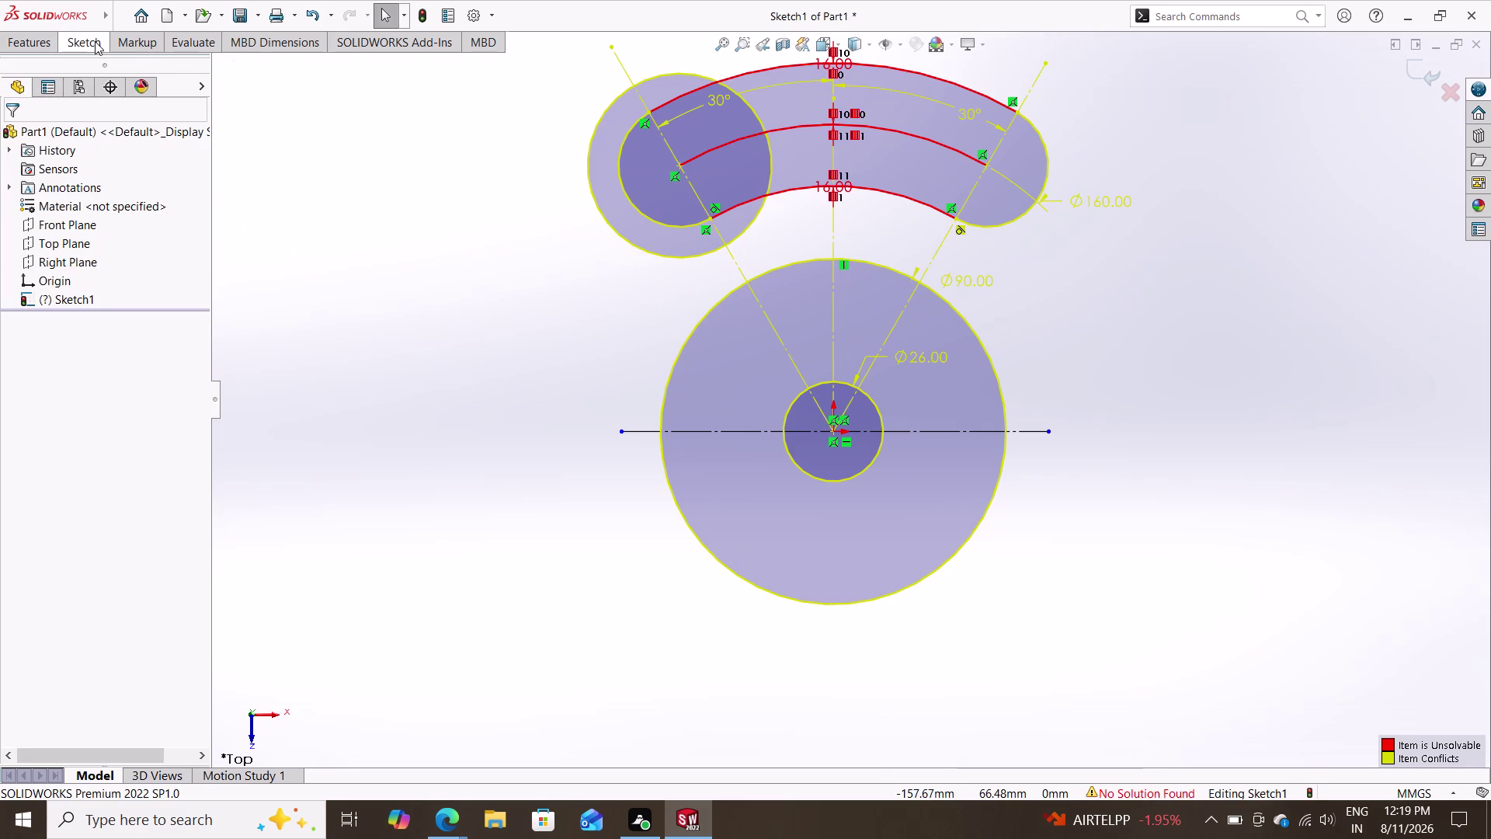
click(96, 72)
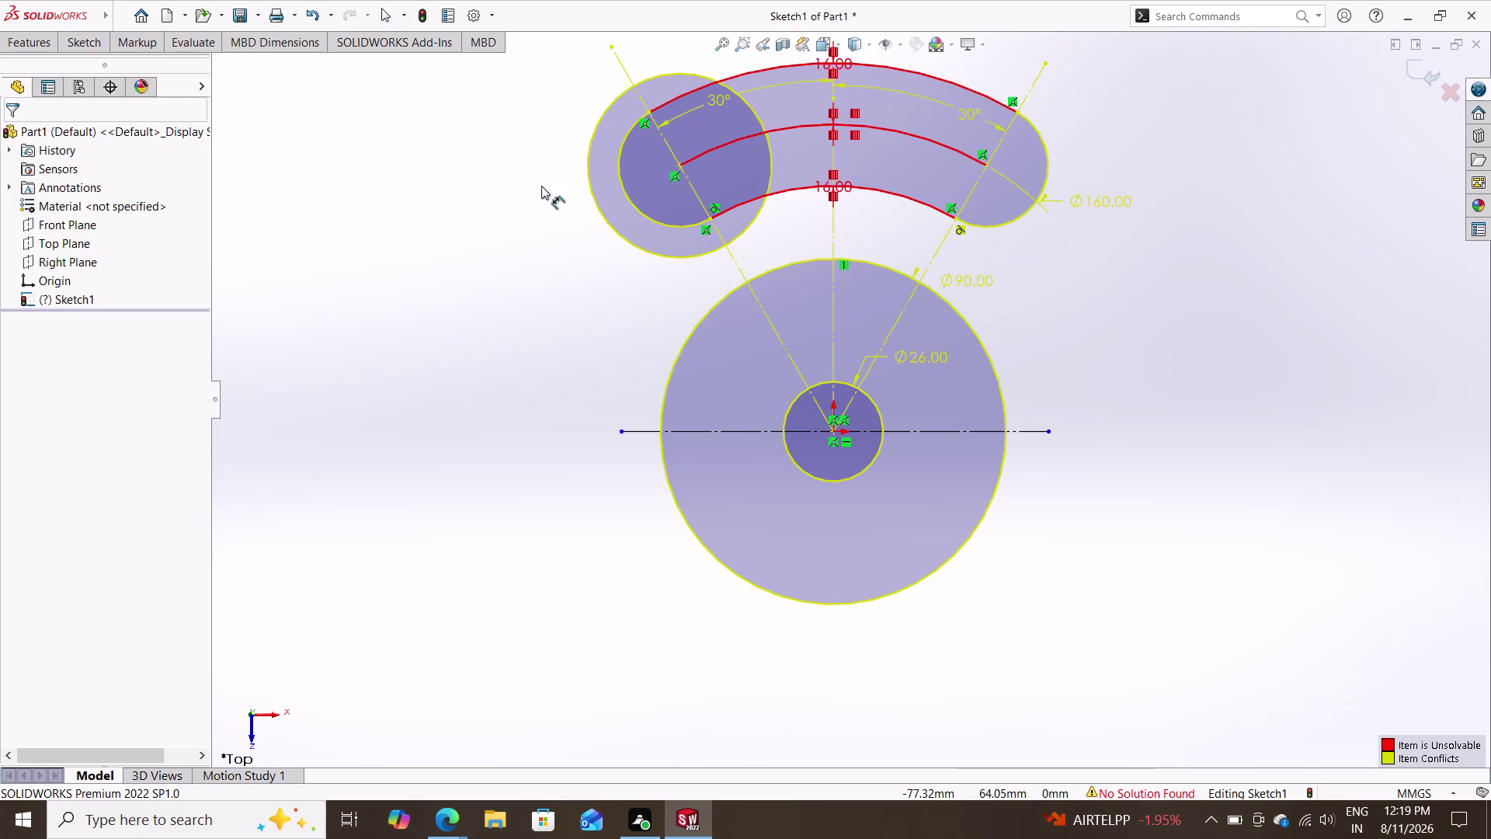
click(589, 156)
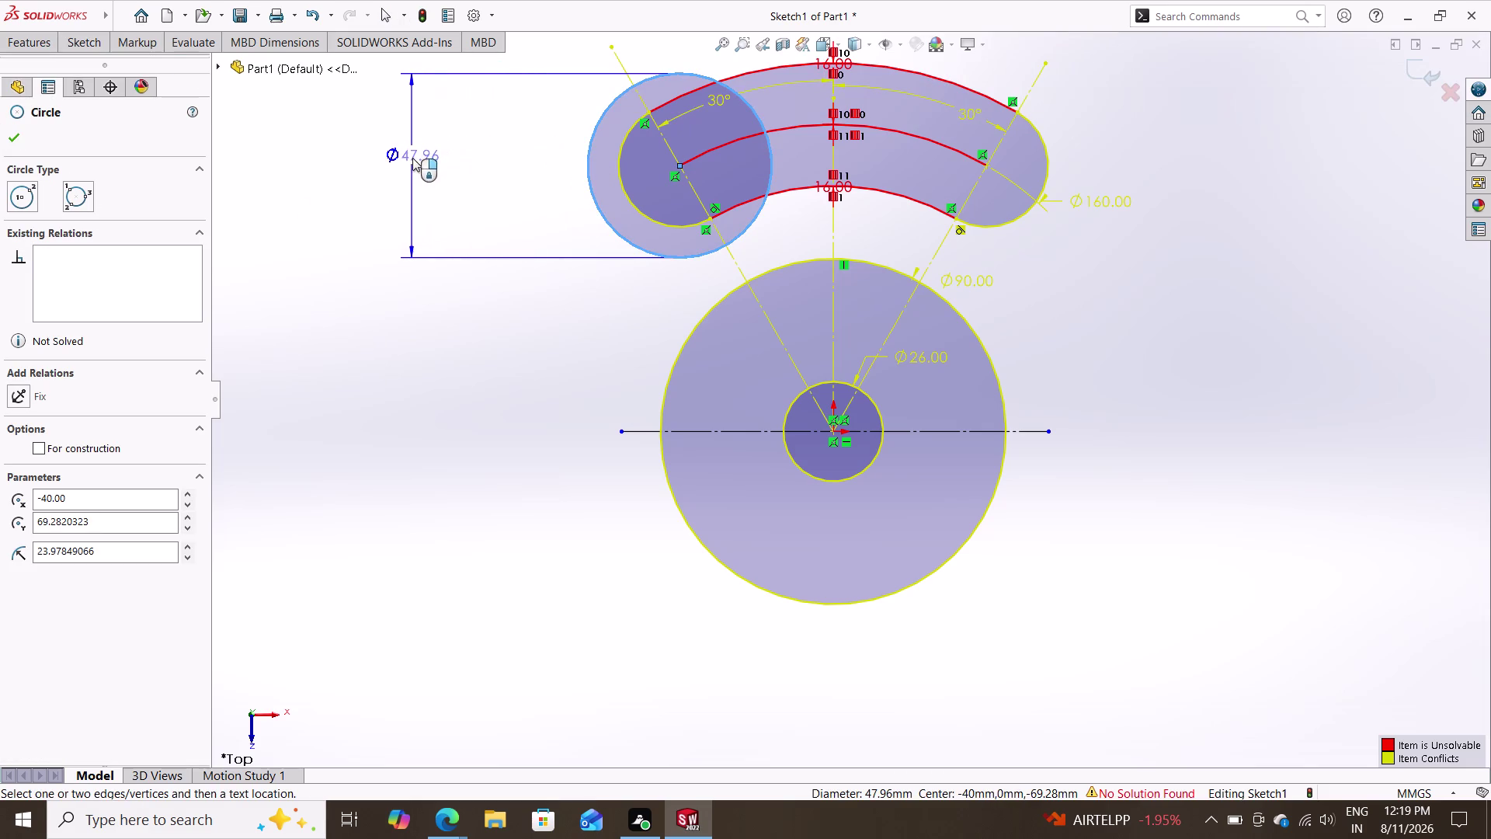
click(452, 170)
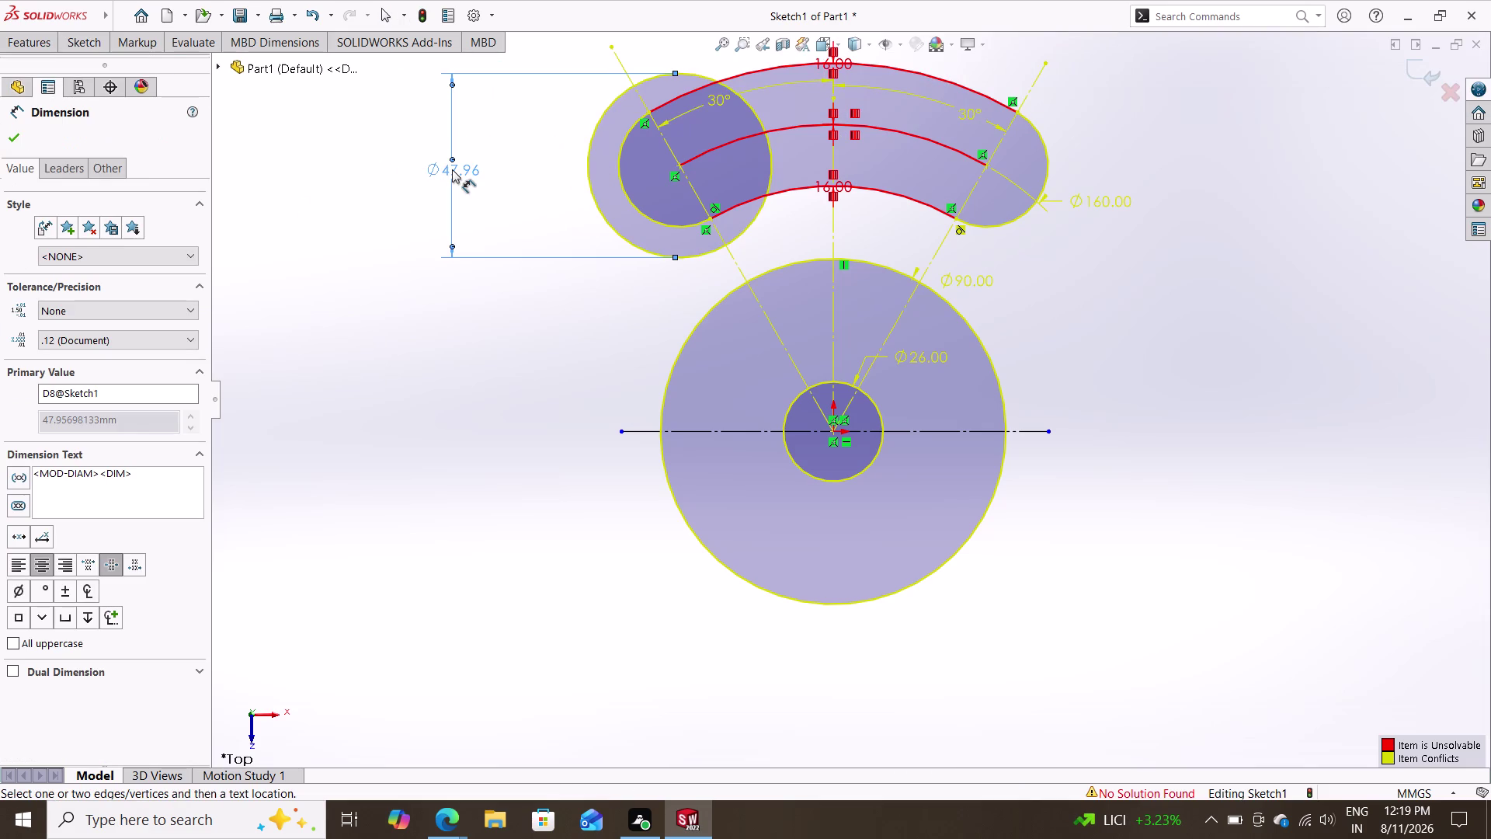
double_click(452, 169)
key(Escape)
key(Escape)
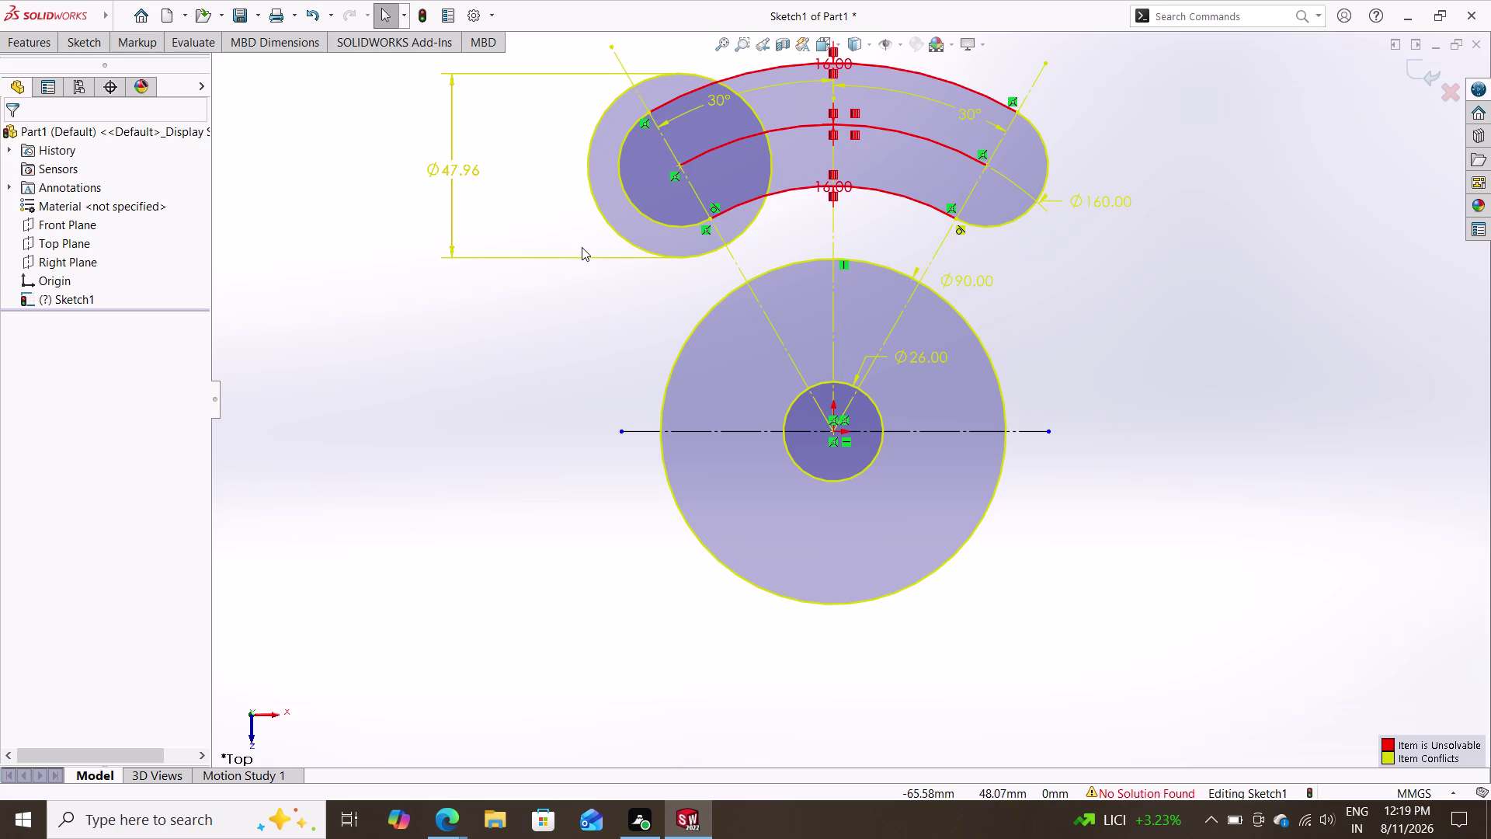
Delete the 47.96 mm cap circle and confirm removing its dimension too.
click(699, 254)
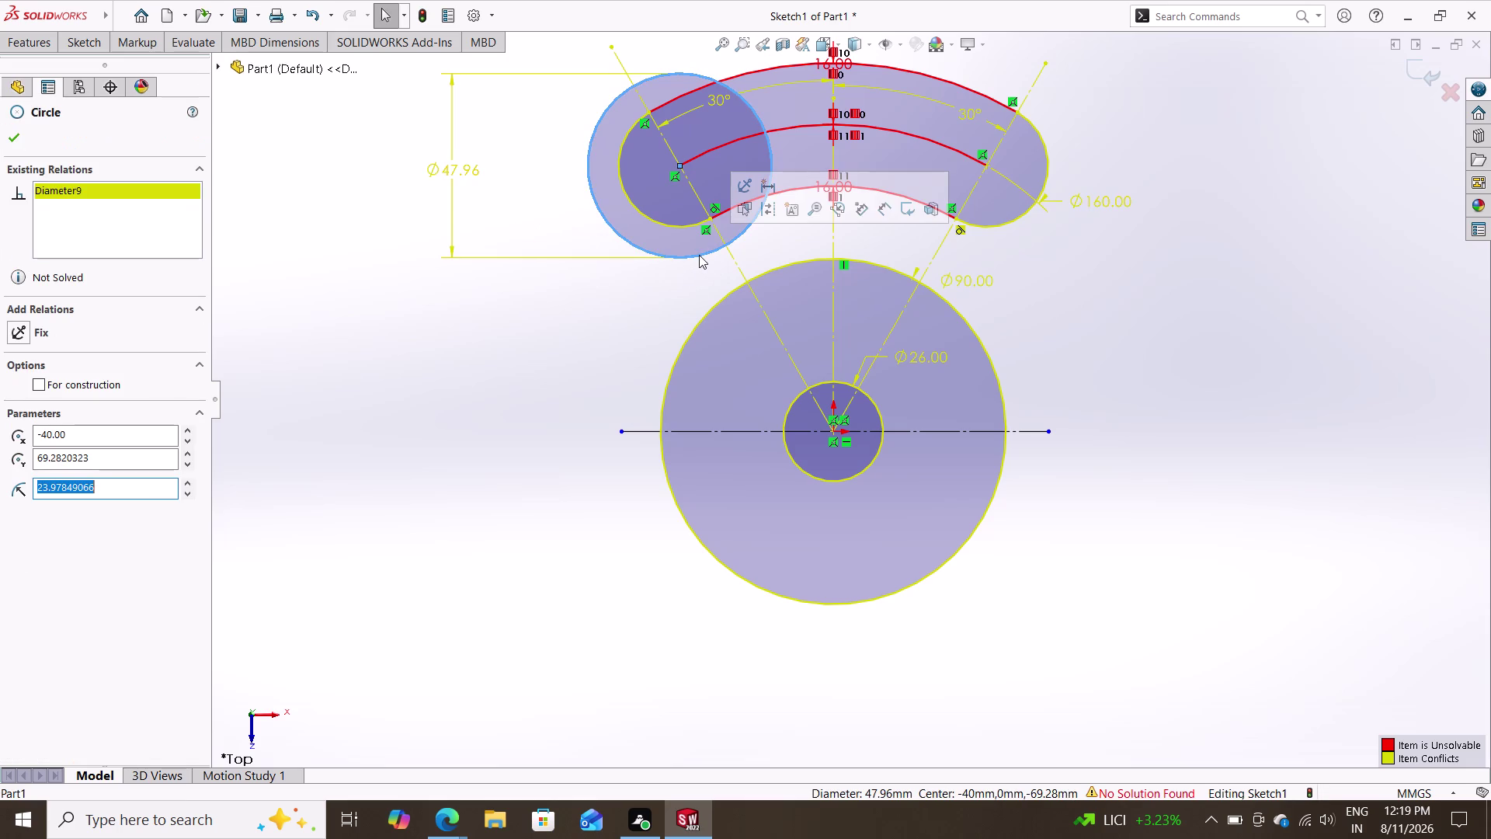
key(Delete)
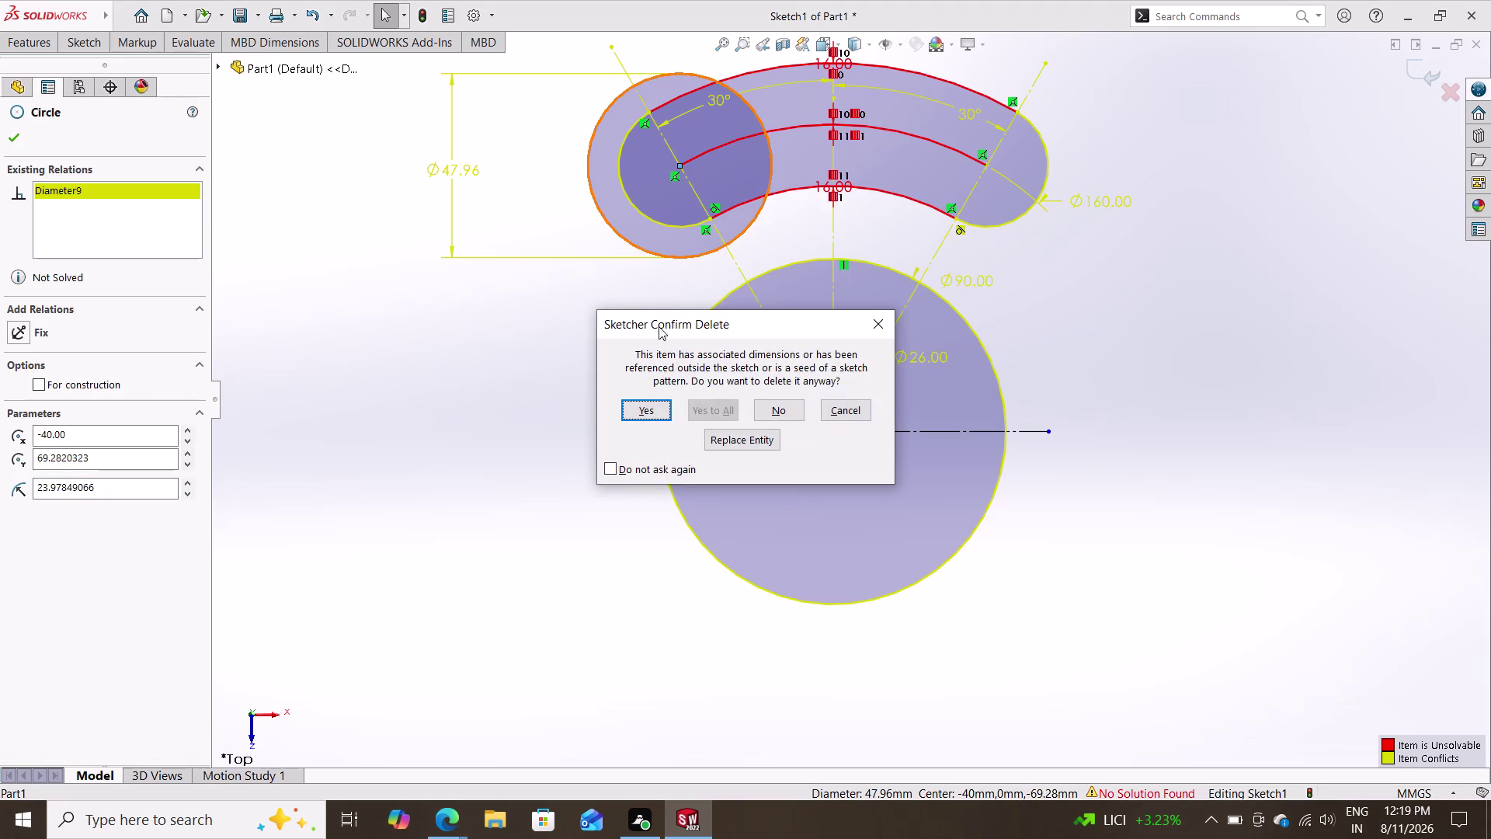
click(636, 415)
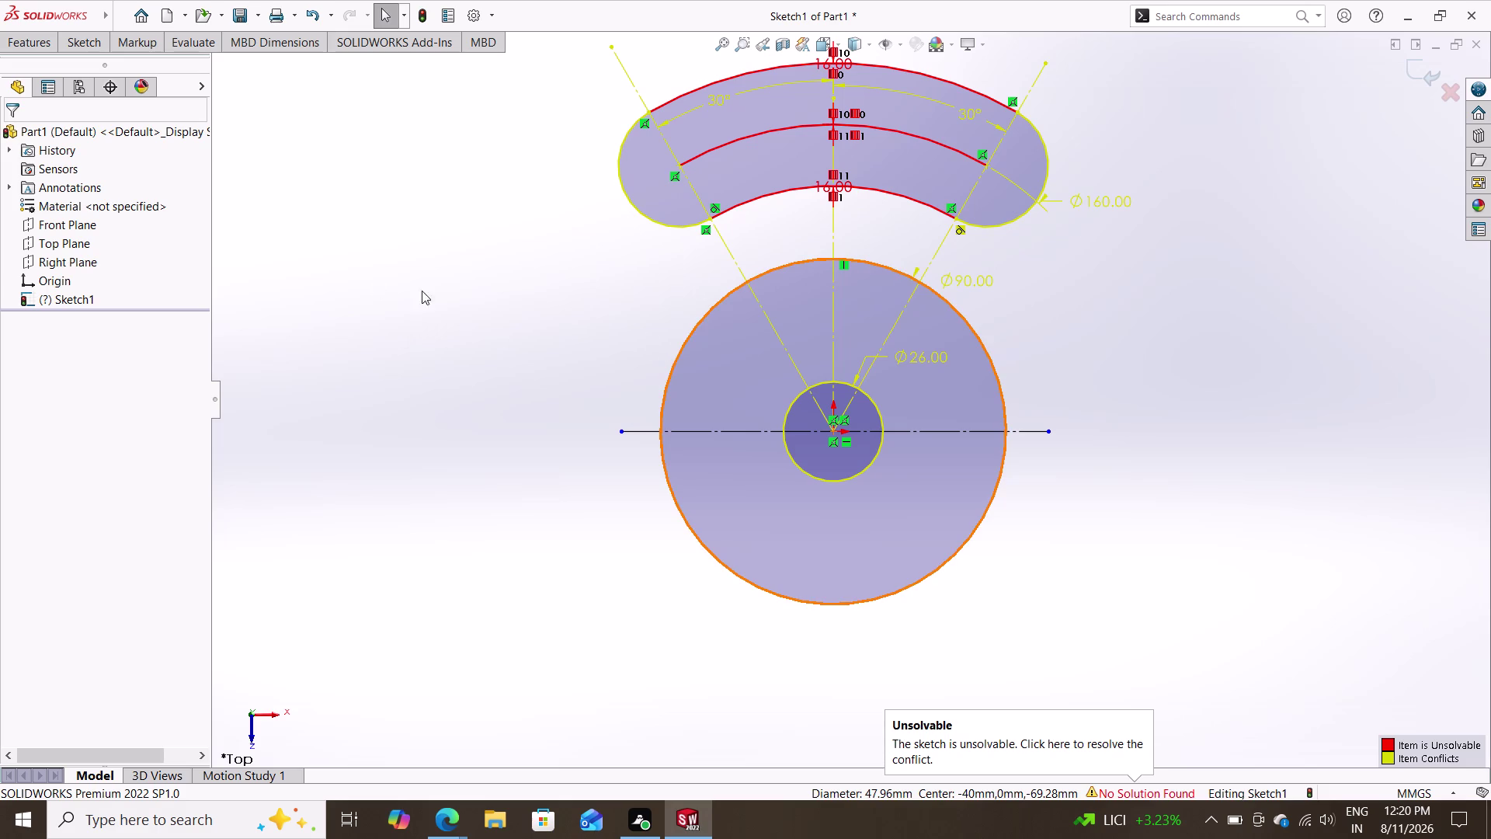
click(94, 50)
click(418, 70)
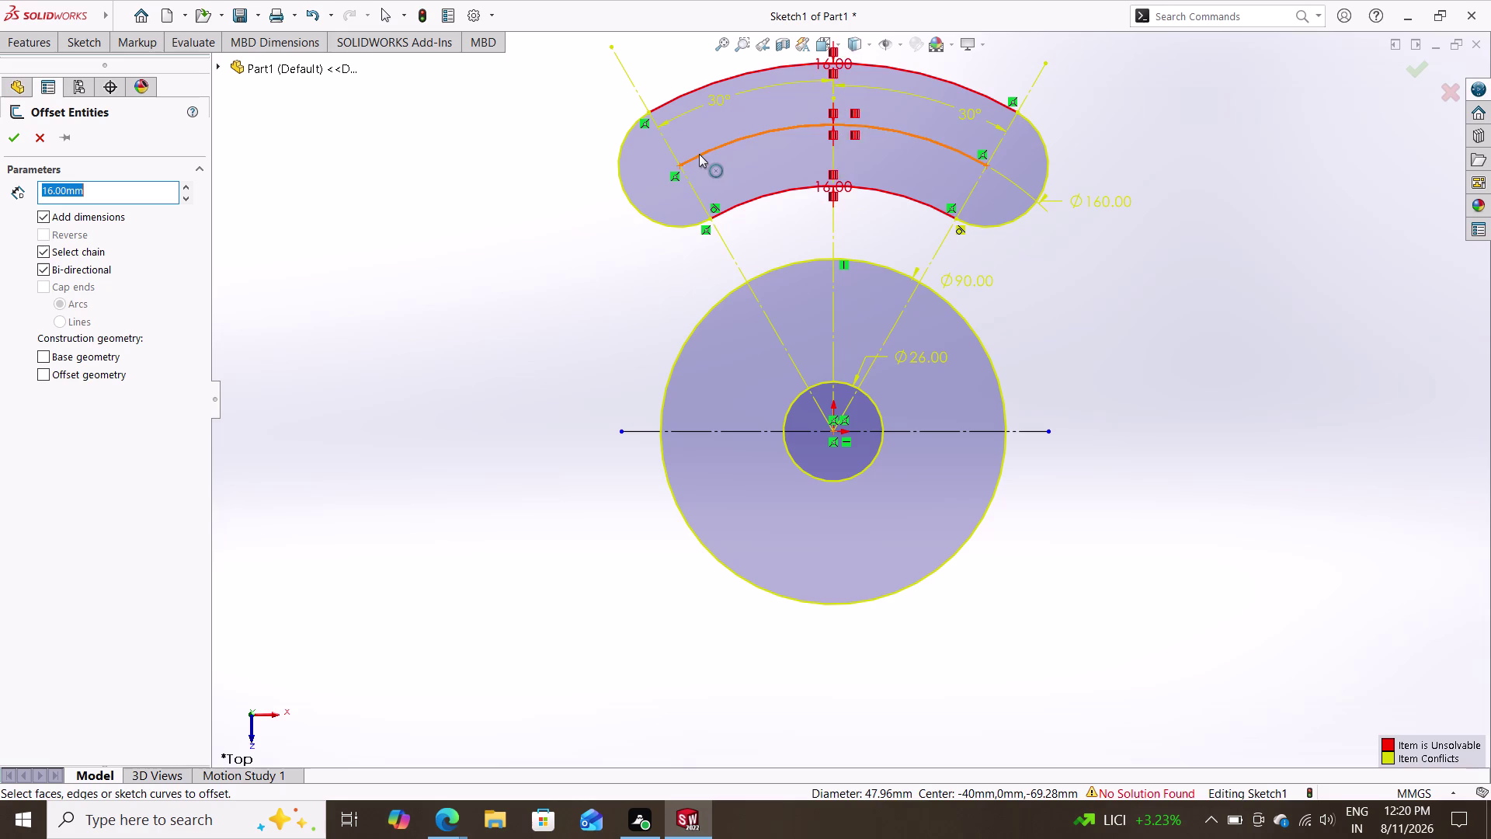
Offset the slot's centre arc 28 mm bi-directionally to create arcs on both sides.
text(28)
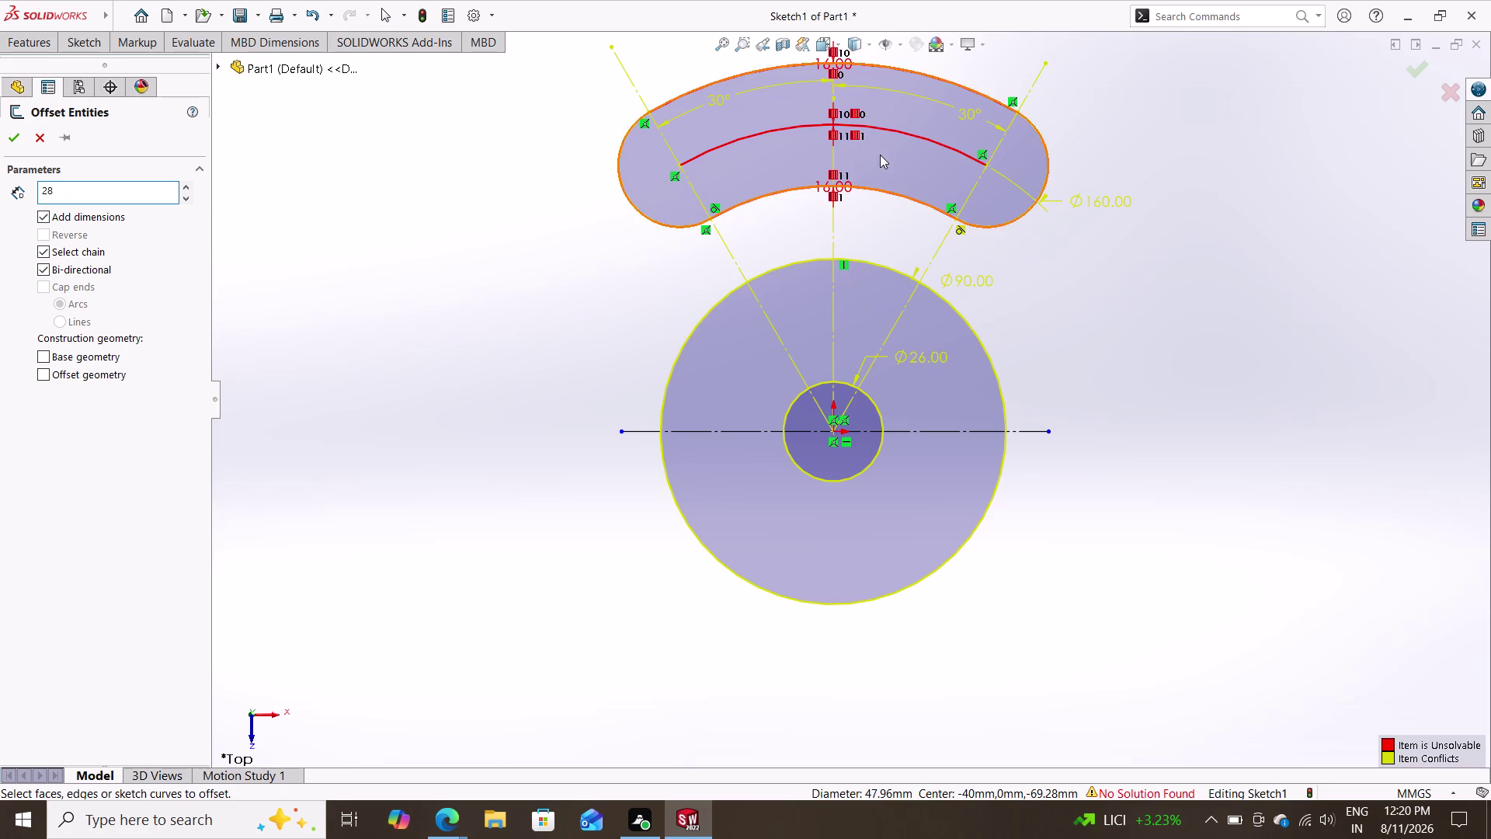
click(740, 140)
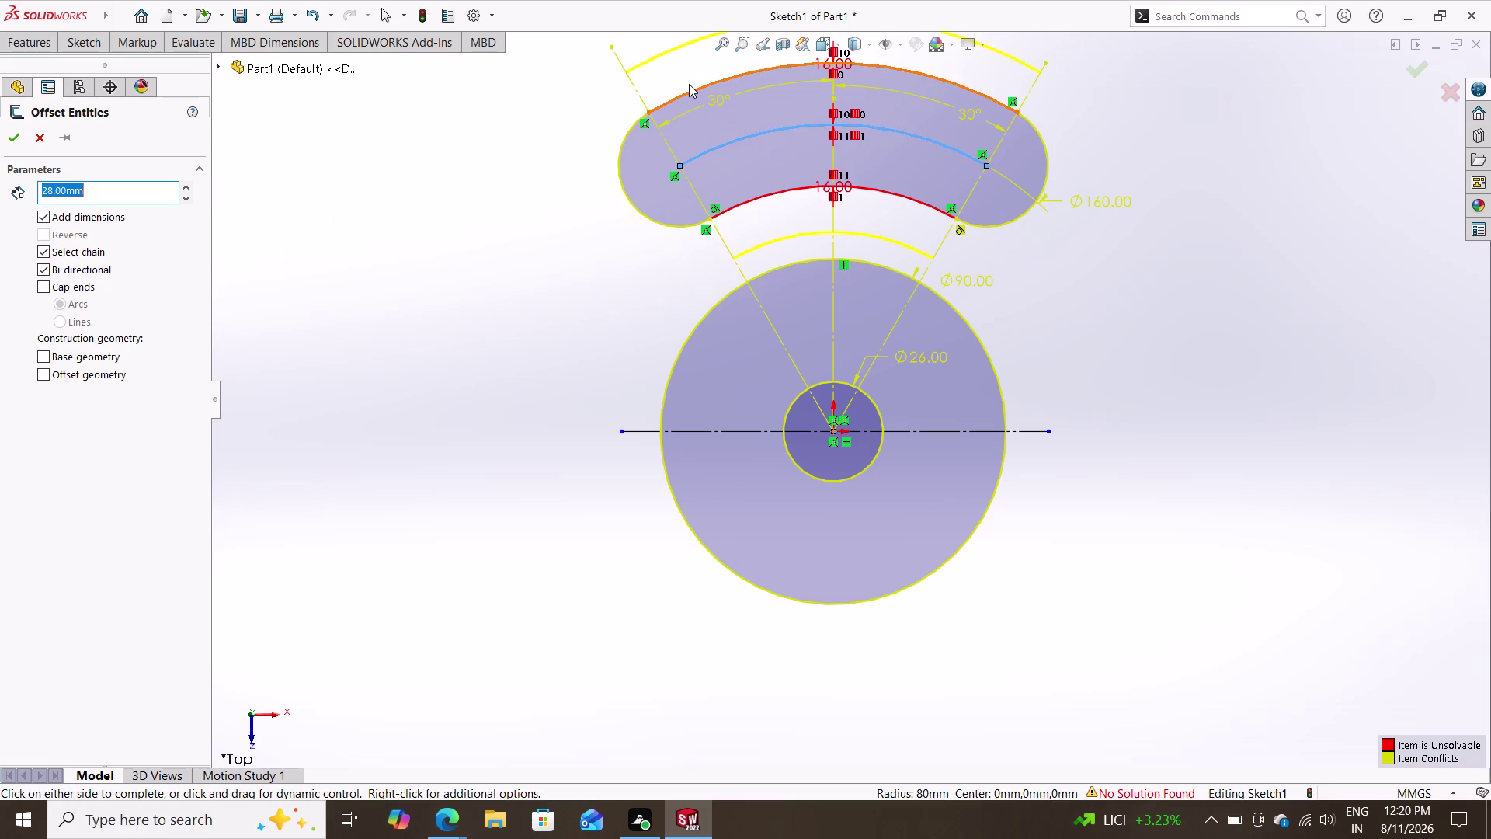
click(689, 84)
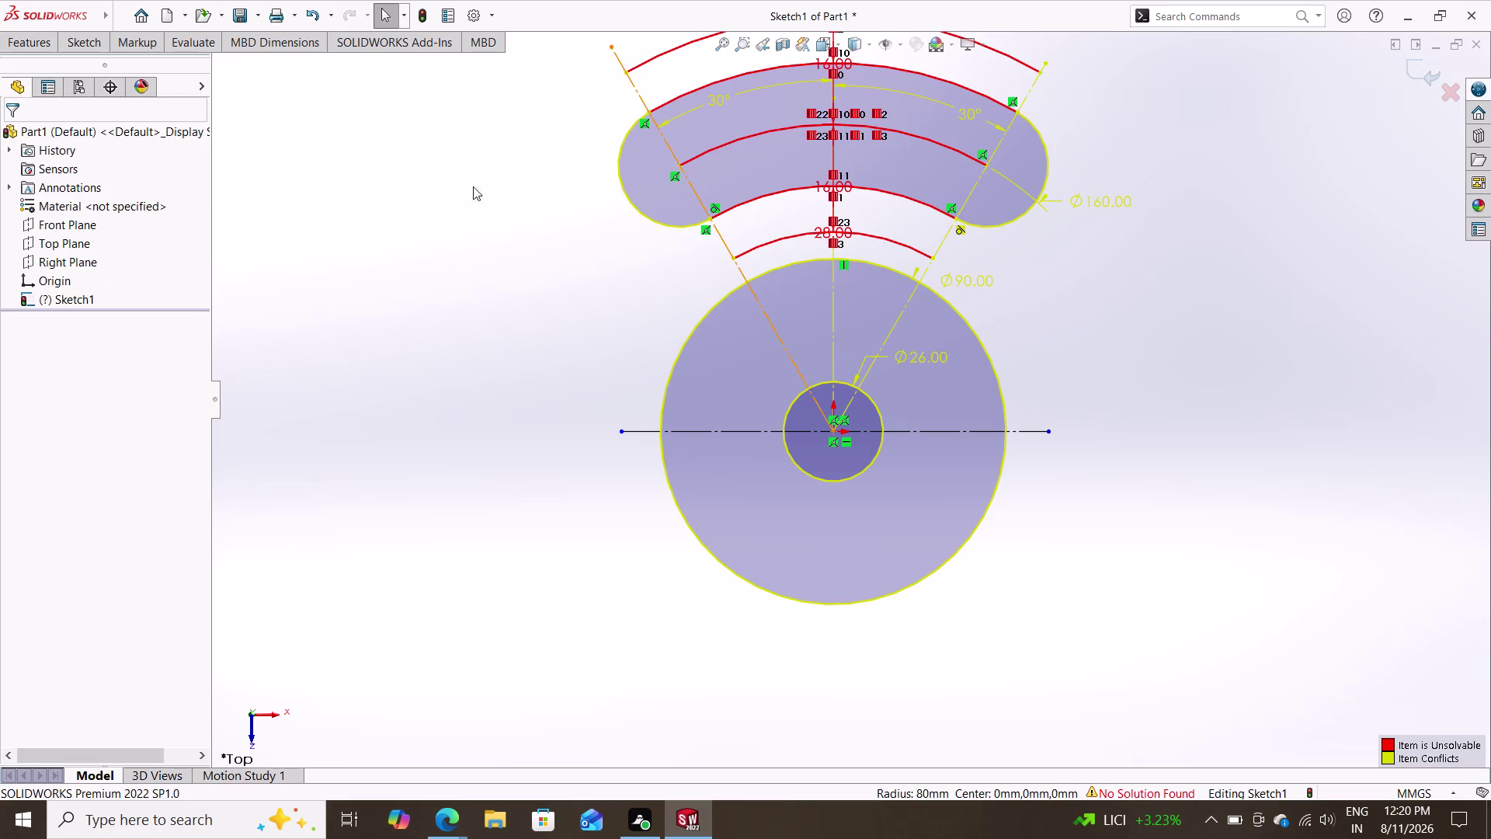